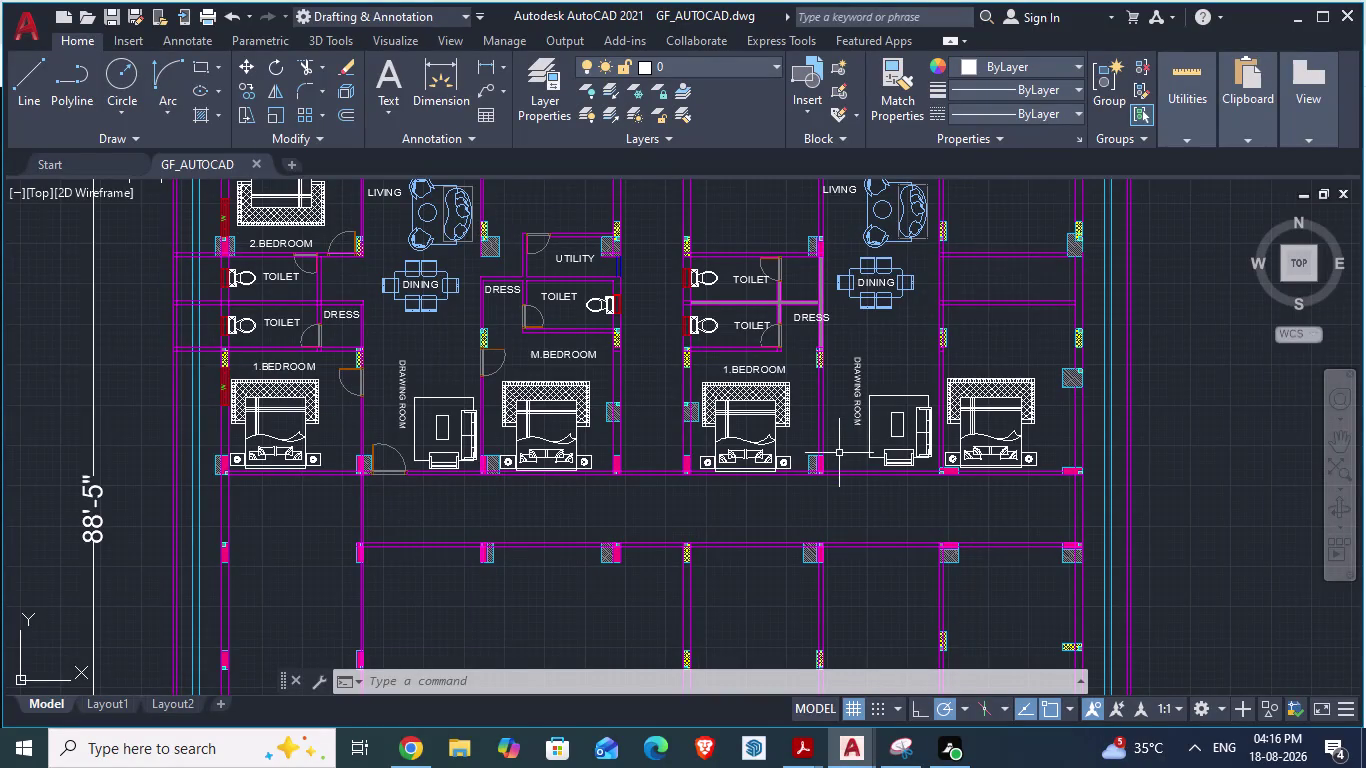
Compare the GF_AUTOCAD plan against the reference ARCH PLANS drawing.
key(alt+Tab)
scroll(up, 3)
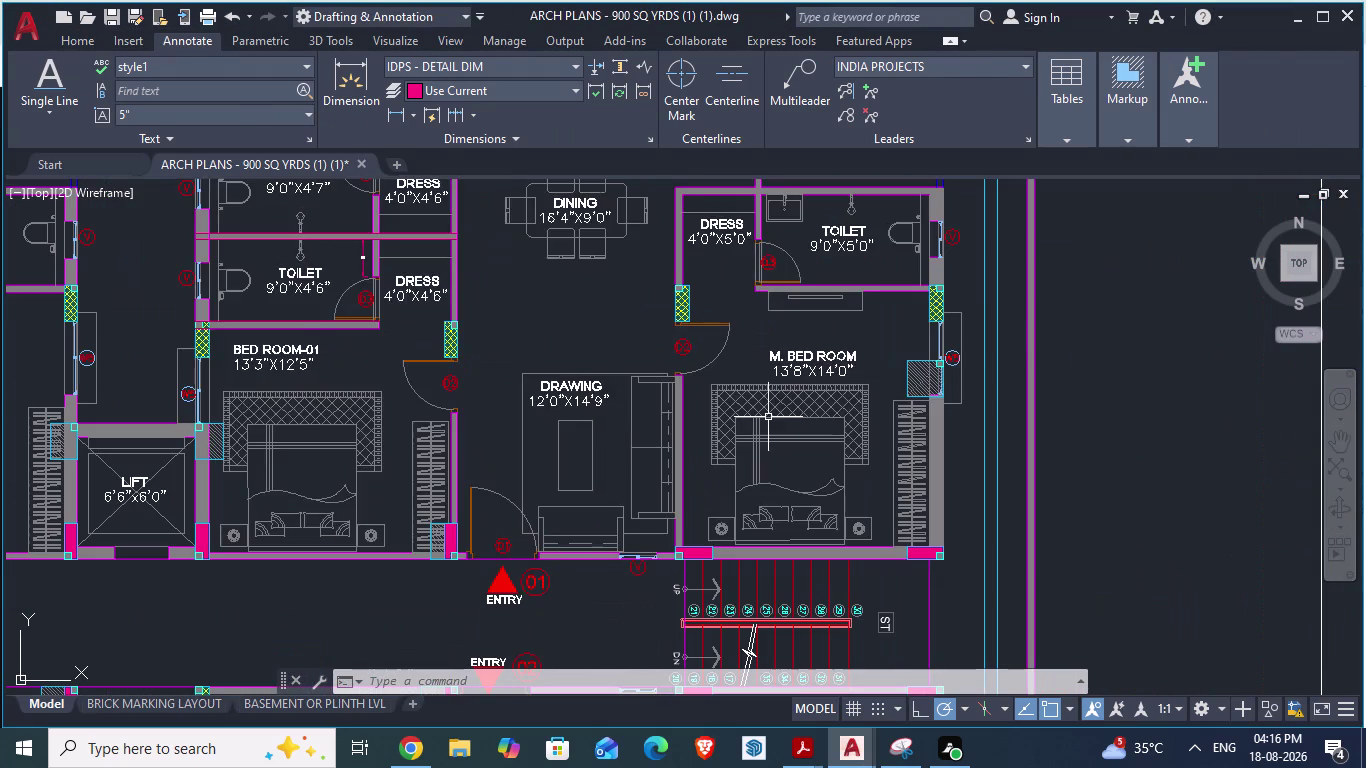
key(alt+Tab)
scroll(down, 3)
scroll(up, 3)
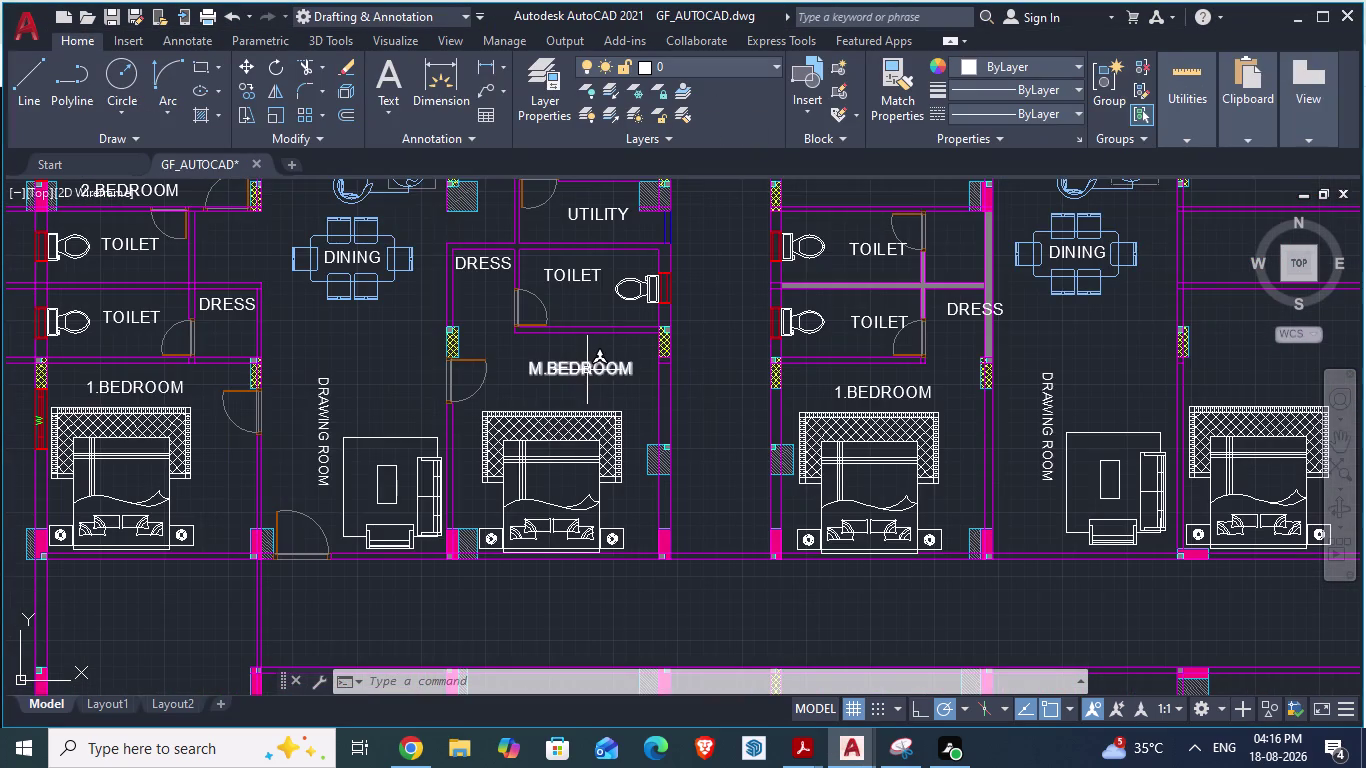
scroll(down, 3)
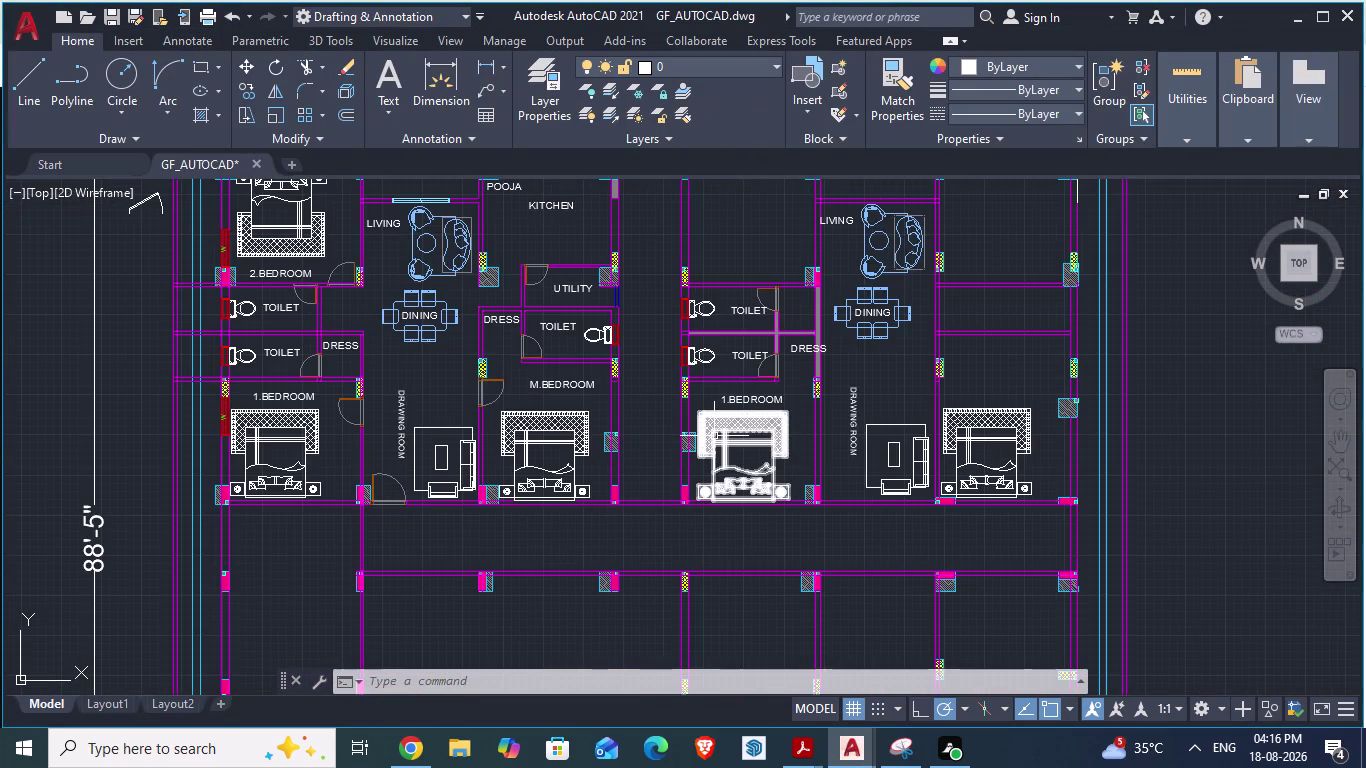
scroll(down, 3)
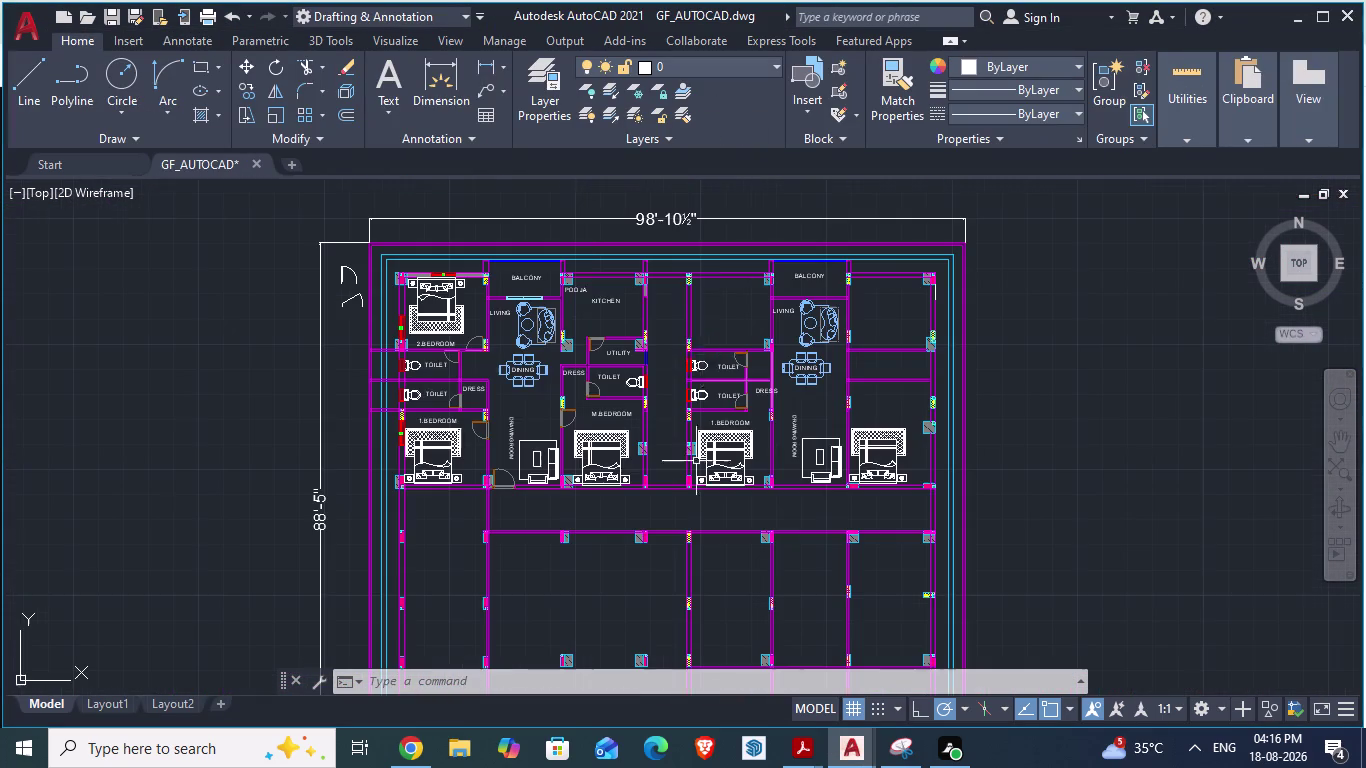
click(599, 303)
scroll(up, 3)
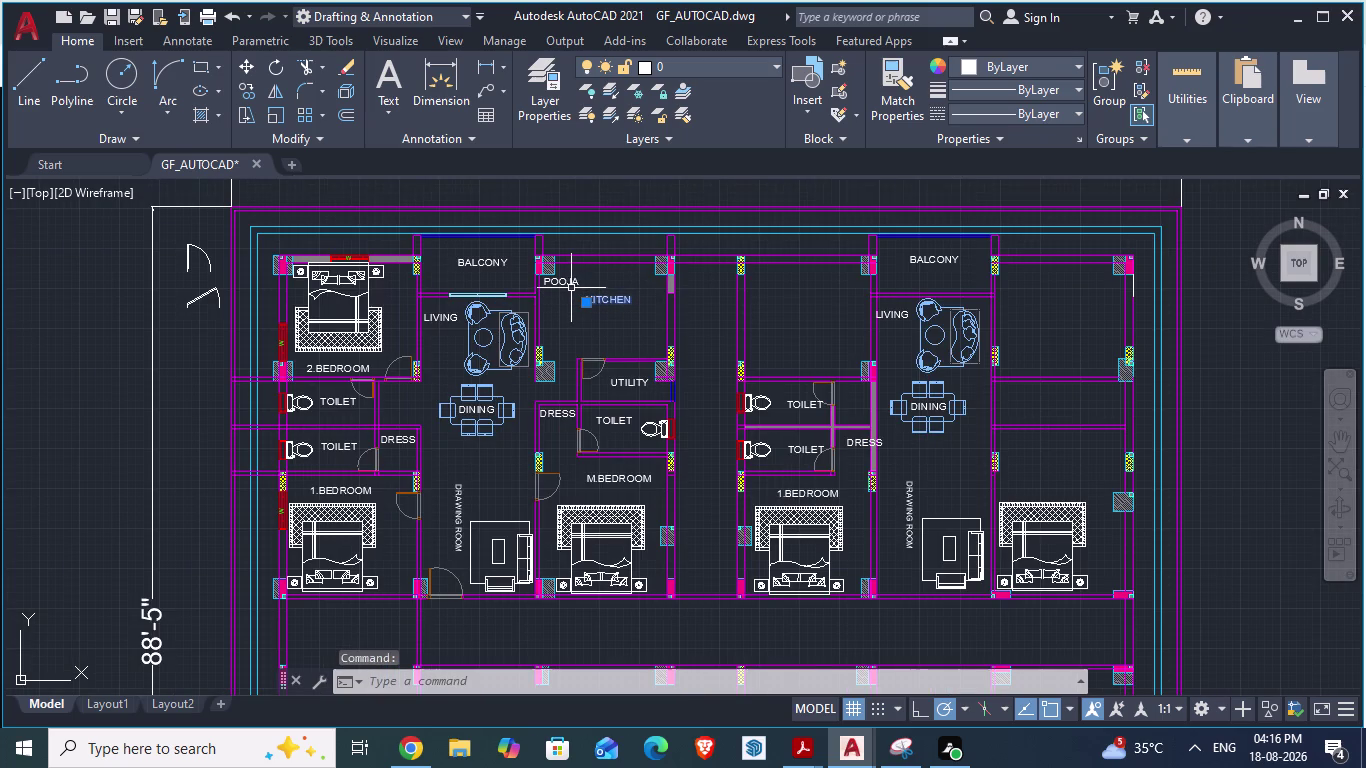
Select the POOJA, KITCHEN and UTILITY room labels in the GF_AUTOCAD plan.
click(565, 285)
click(629, 384)
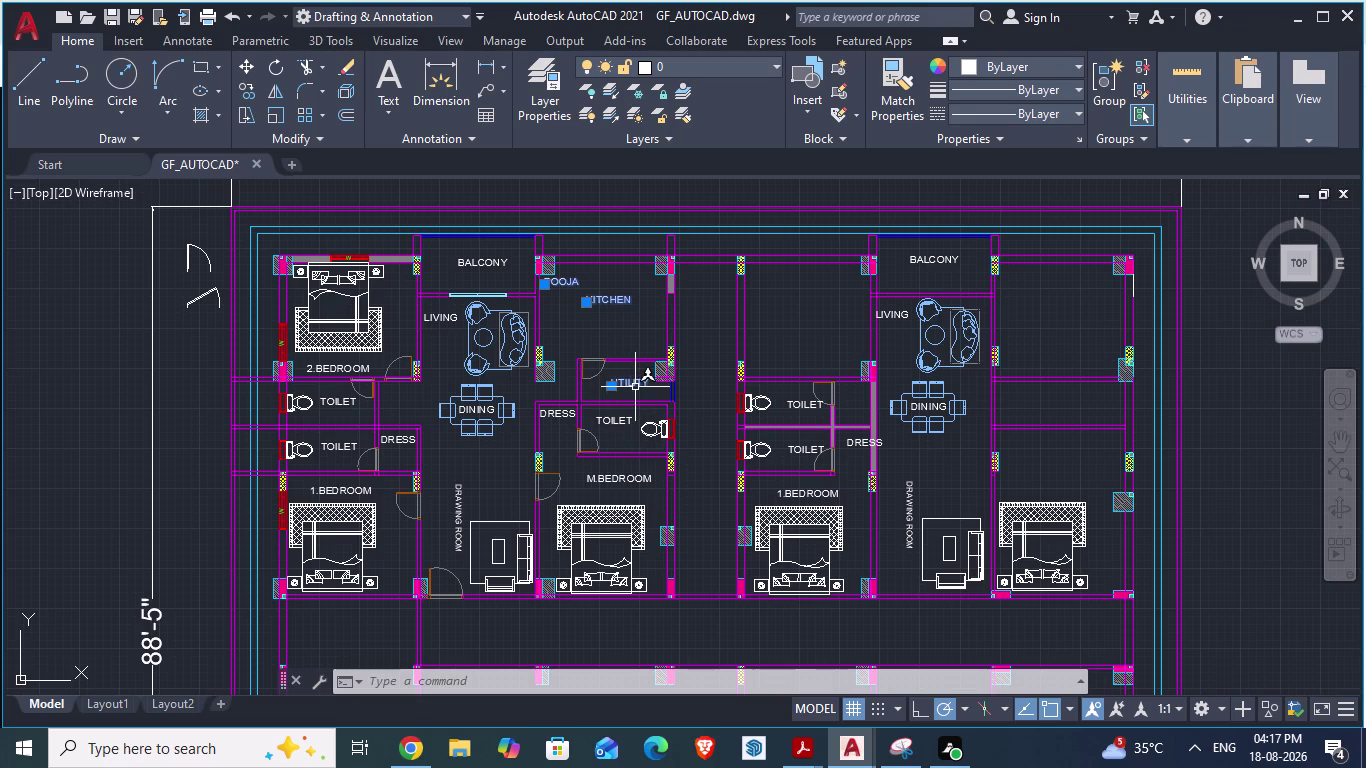
click(636, 383)
scroll(down, 3)
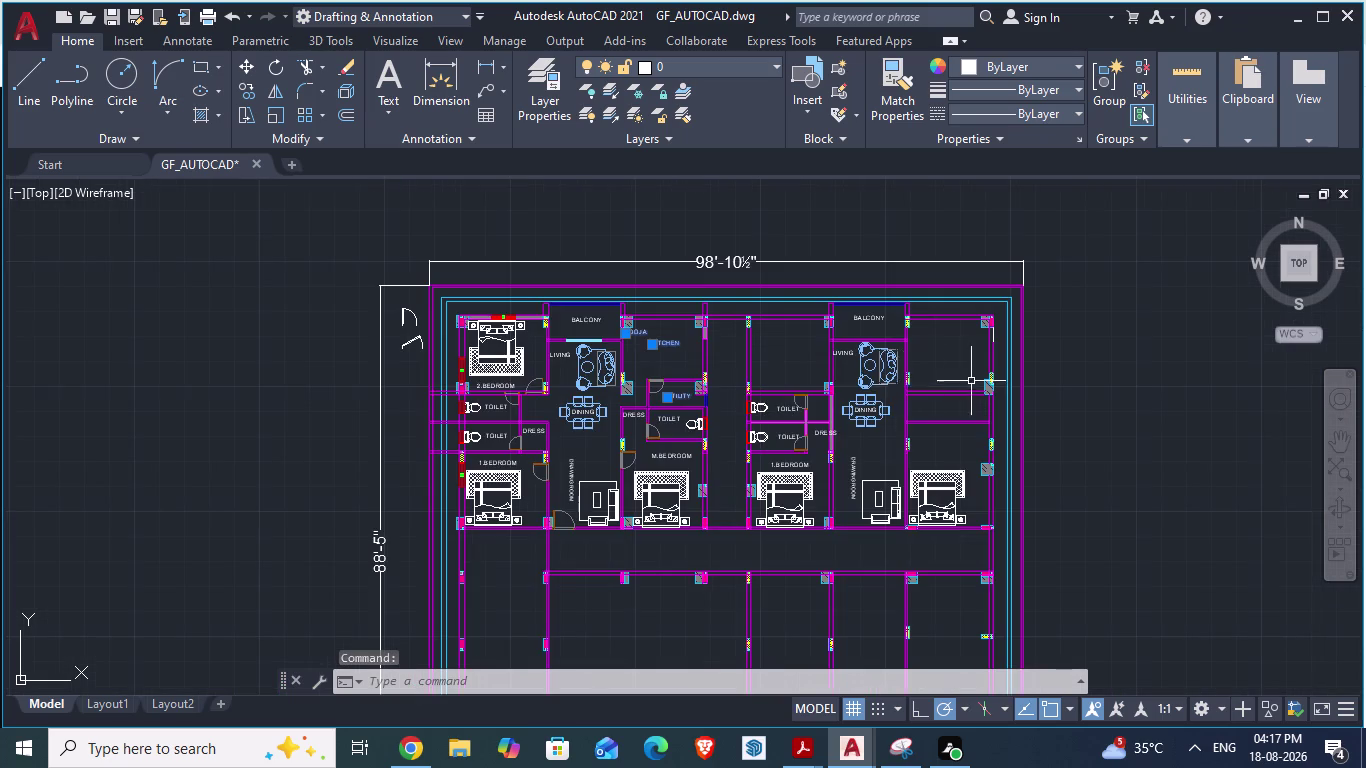
scroll(up, 3)
Check the utility block layout against the reference plan drawing.
key(alt+Tab)
scroll(down, 3)
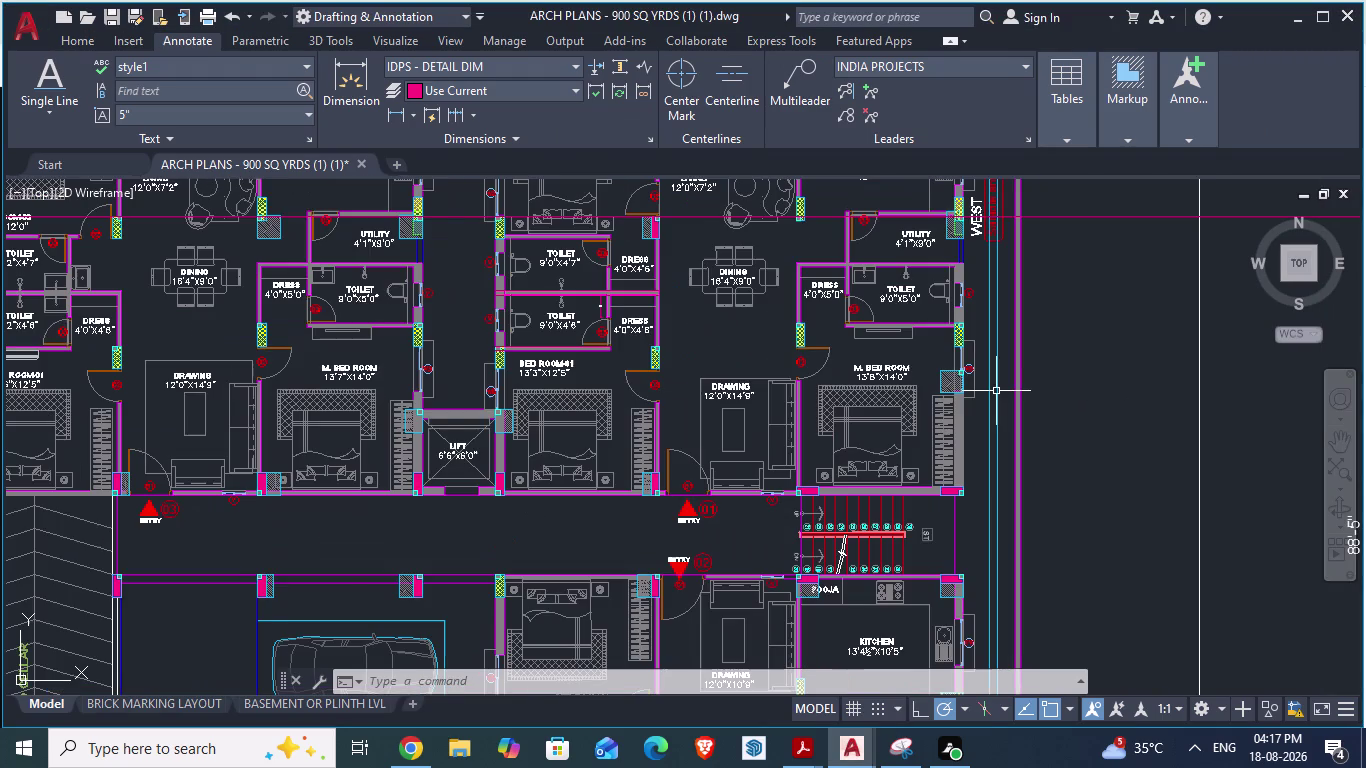
scroll(down, 3)
scroll(up, 3)
scroll(up, 3)
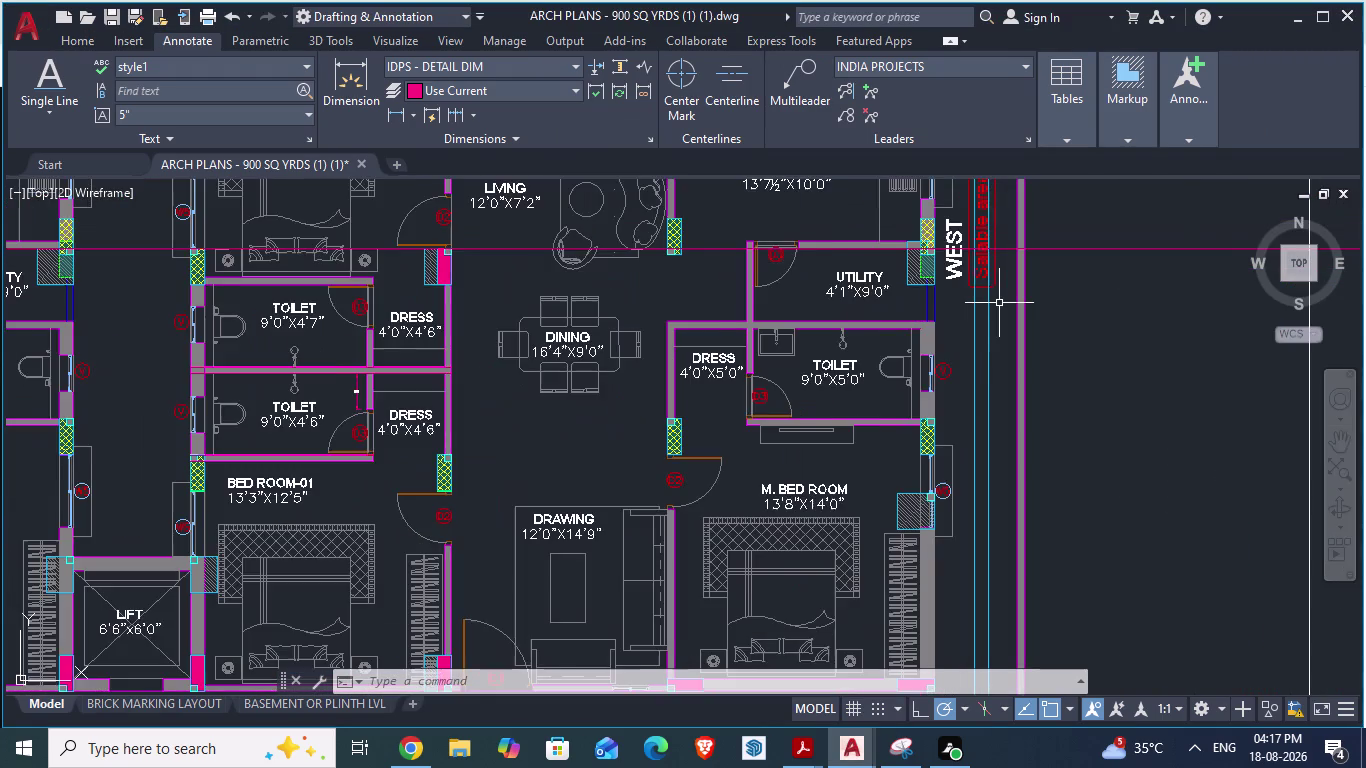
scroll(down, 3)
key(alt+Tab)
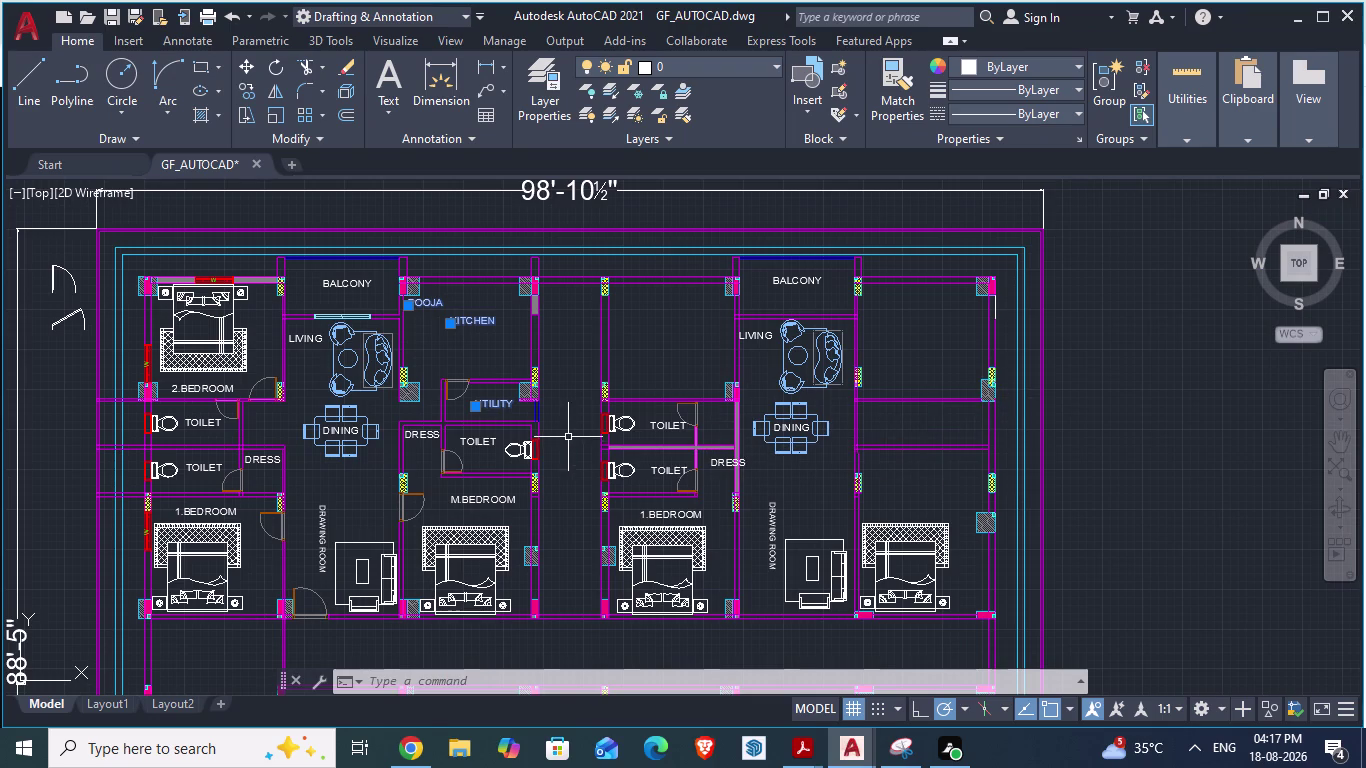
scroll(down, 3)
scroll(up, 3)
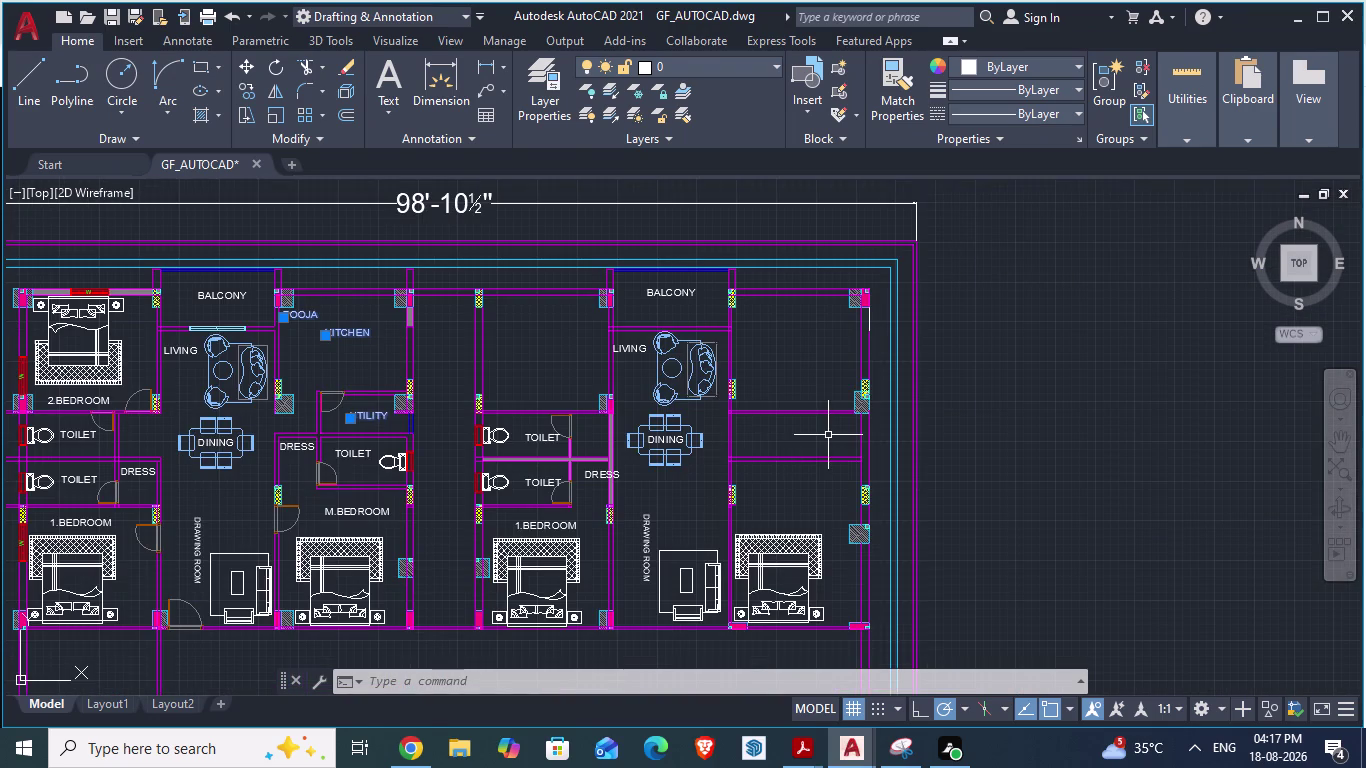
key(alt+Tab)
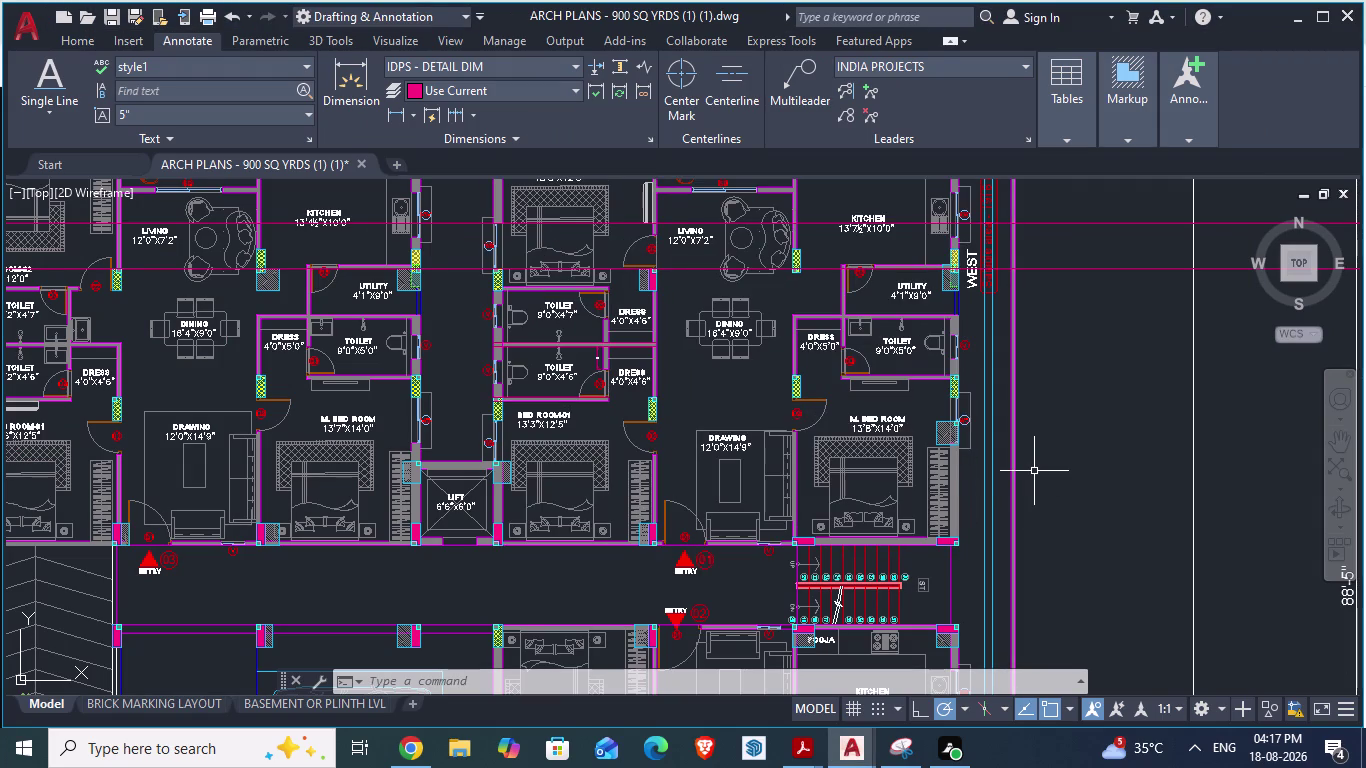
key(alt+Tab)
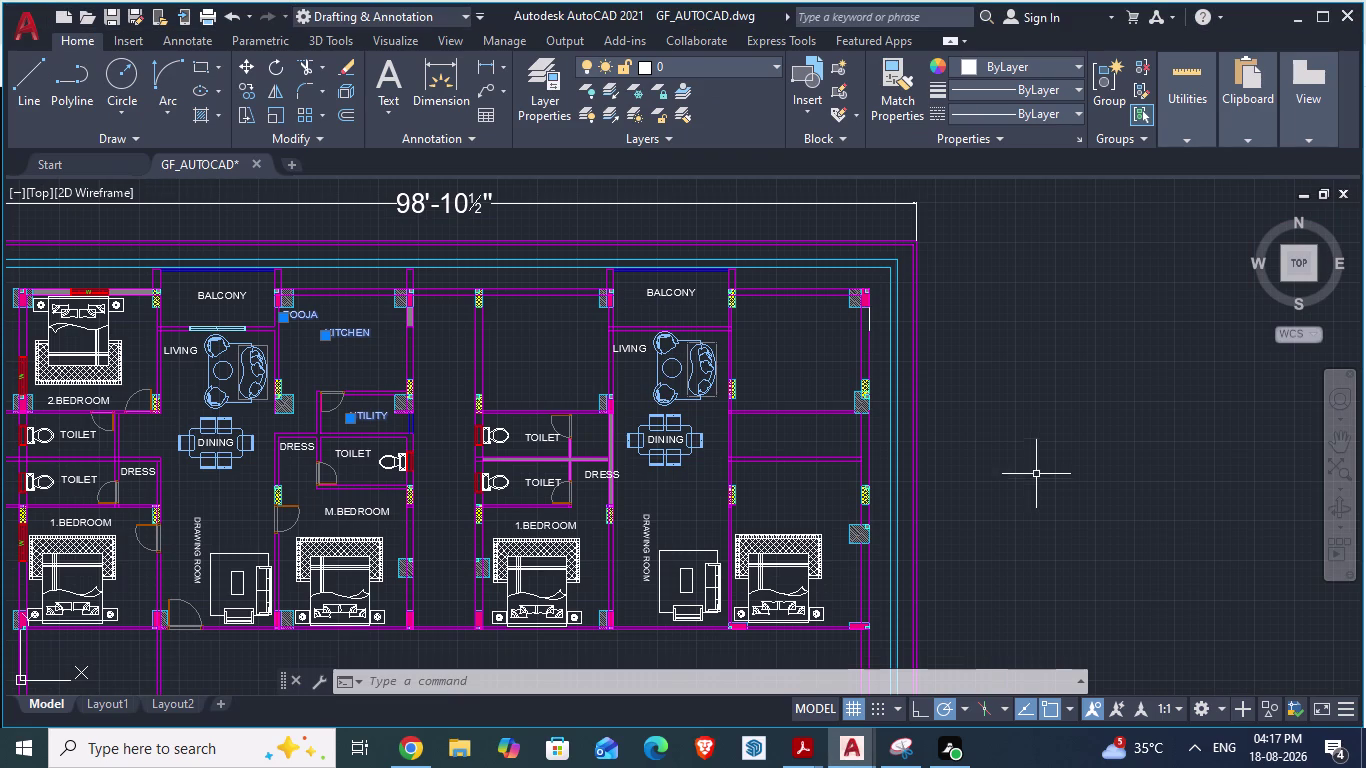
scroll(down, 3)
scroll(up, 3)
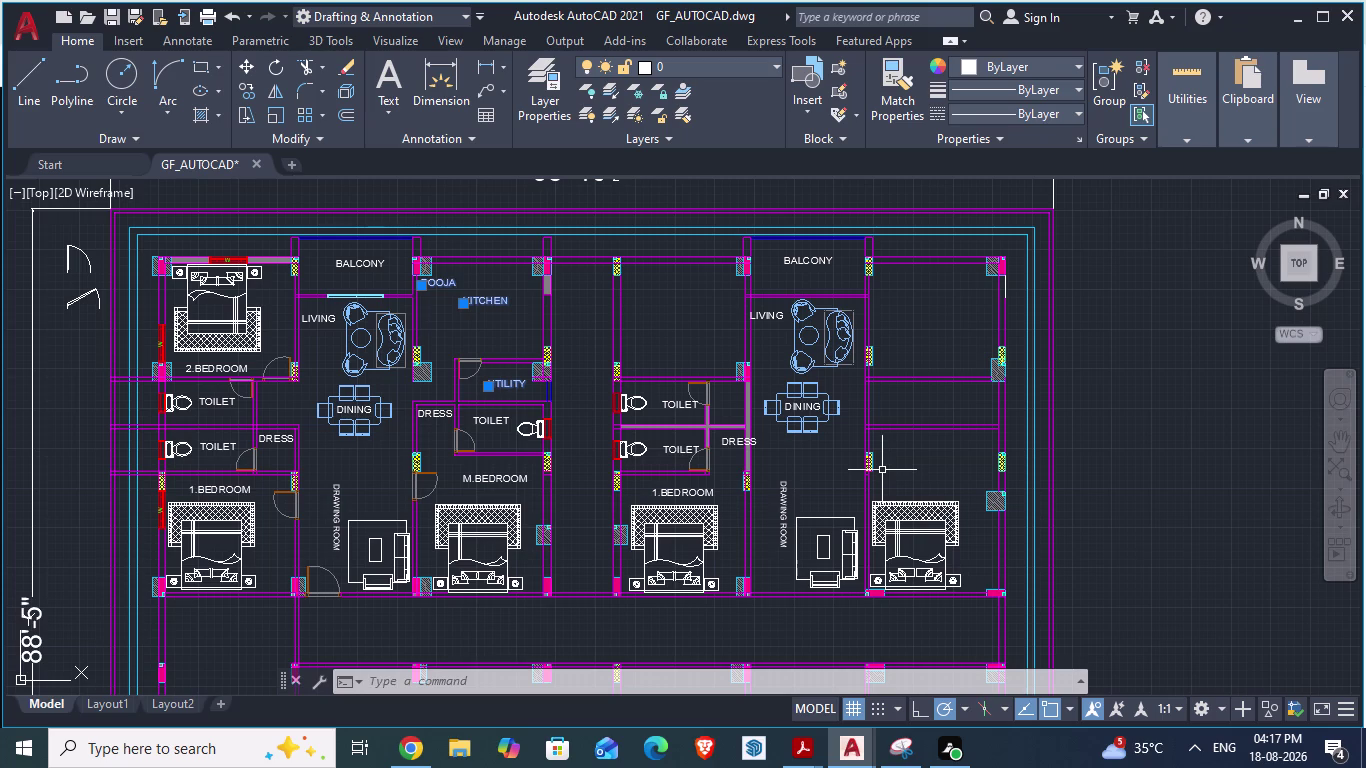
key(alt+Tab)
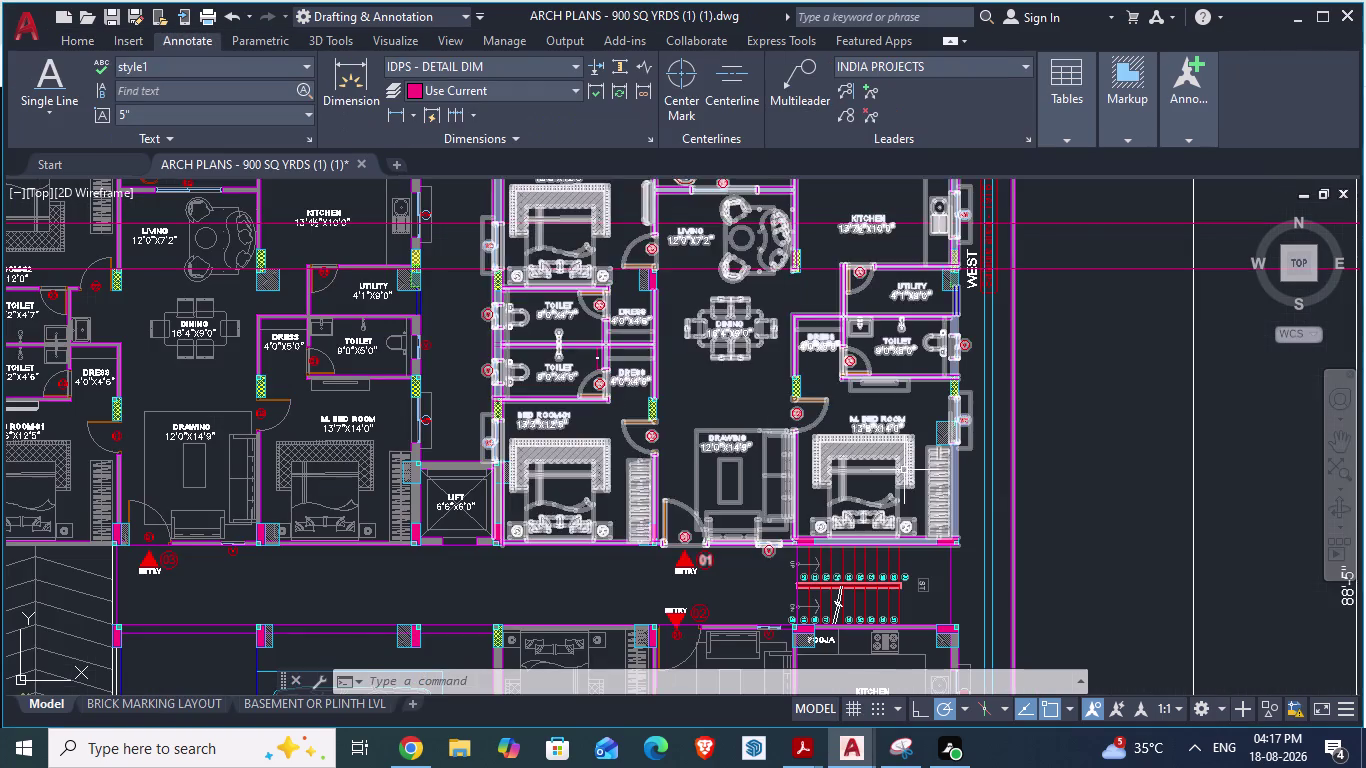
scroll(down, 3)
click(1046, 446)
scroll(up, 3)
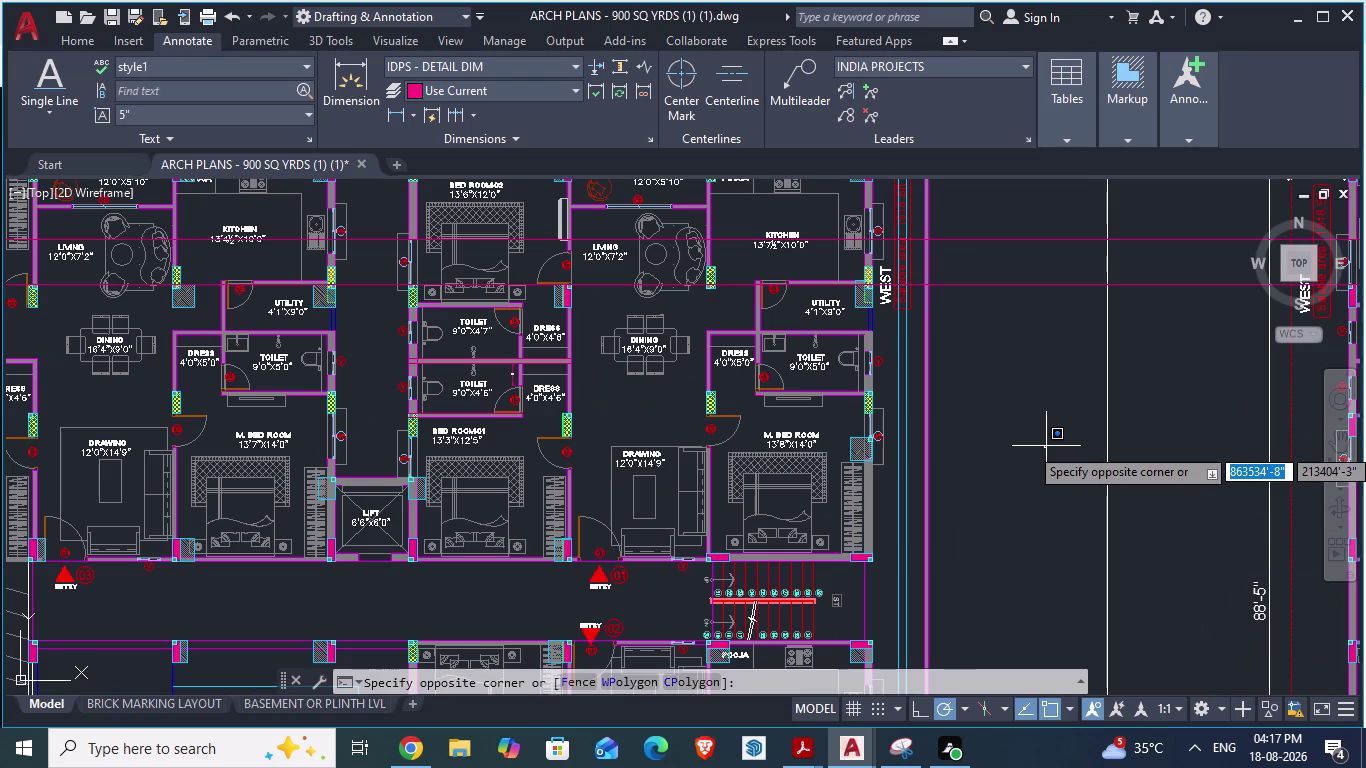
scroll(down, 3)
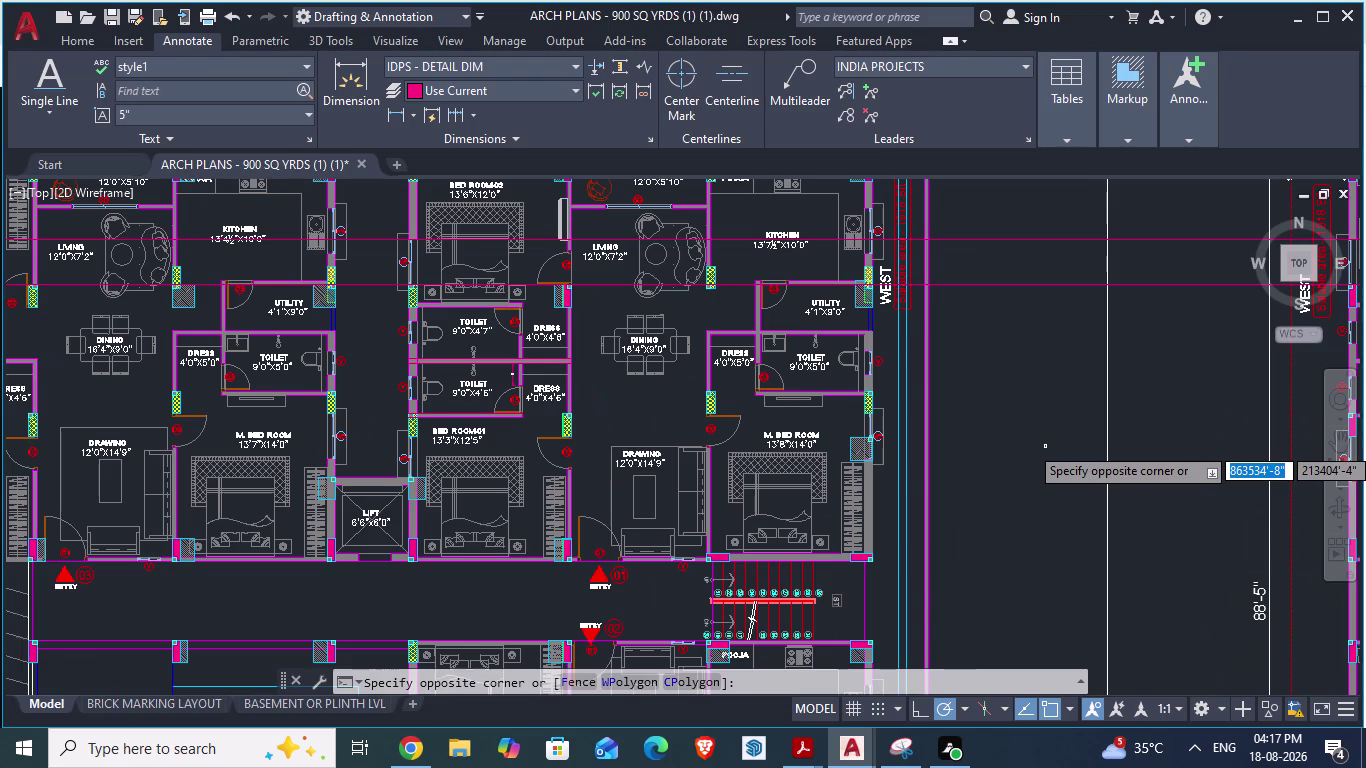
key(alt+Tab)
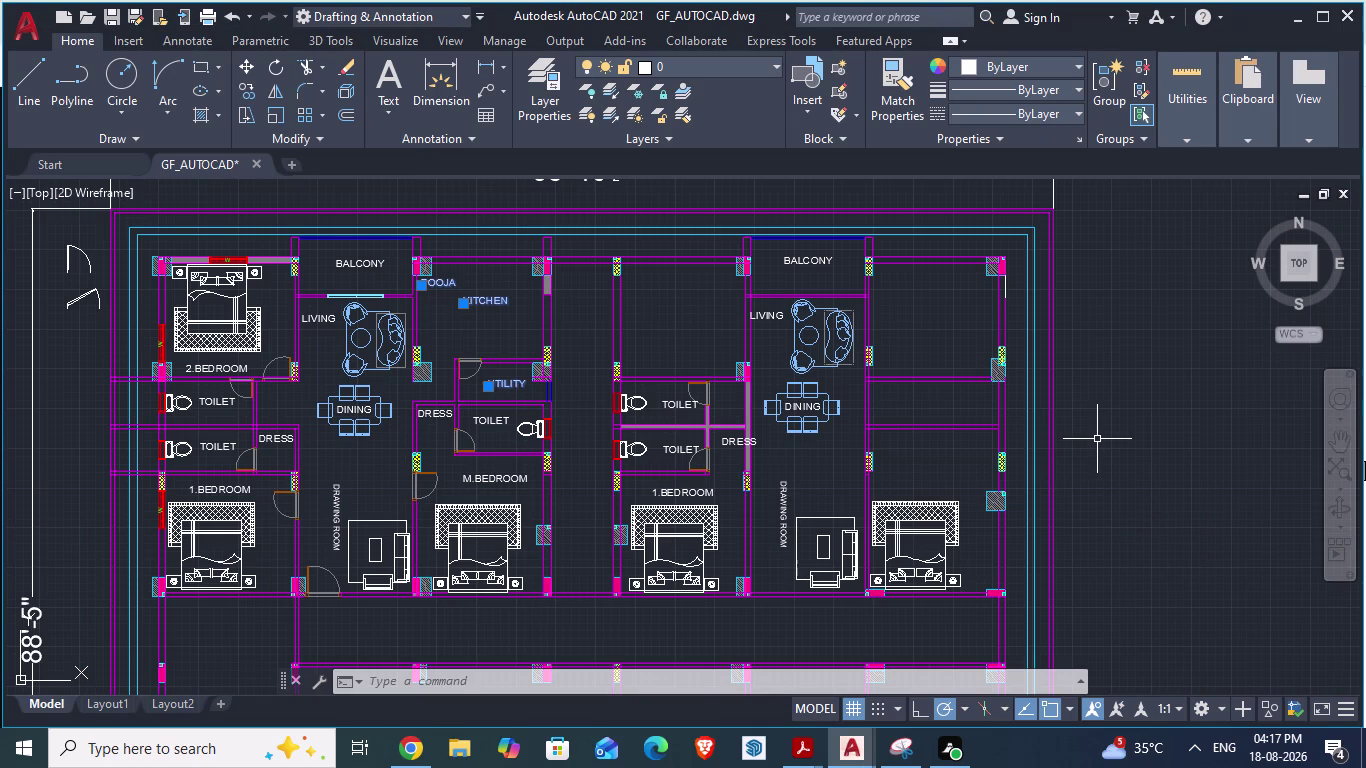
Recheck the reference plan, cancel the unfinished selection window and return to GF_AUTOCAD.
key(alt+Tab)
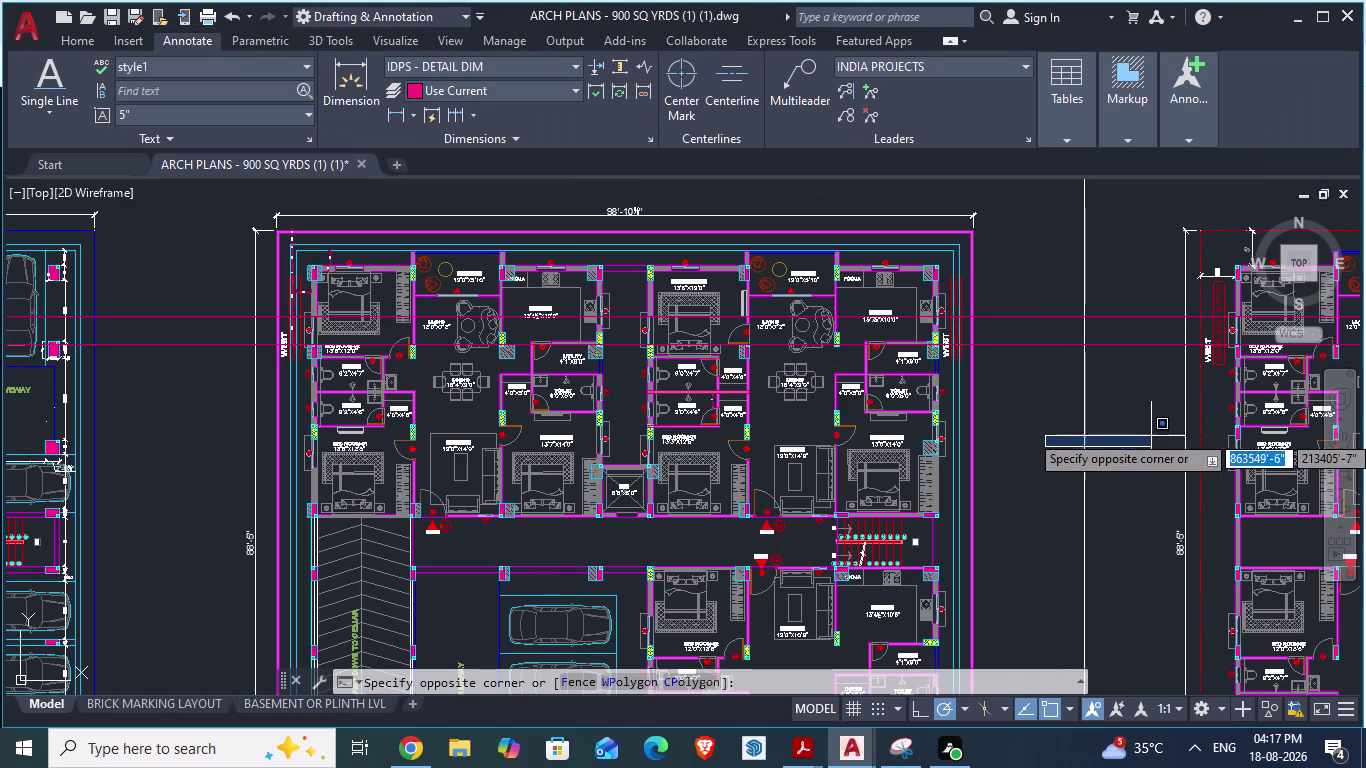
scroll(up, 3)
key(alt+Tab)
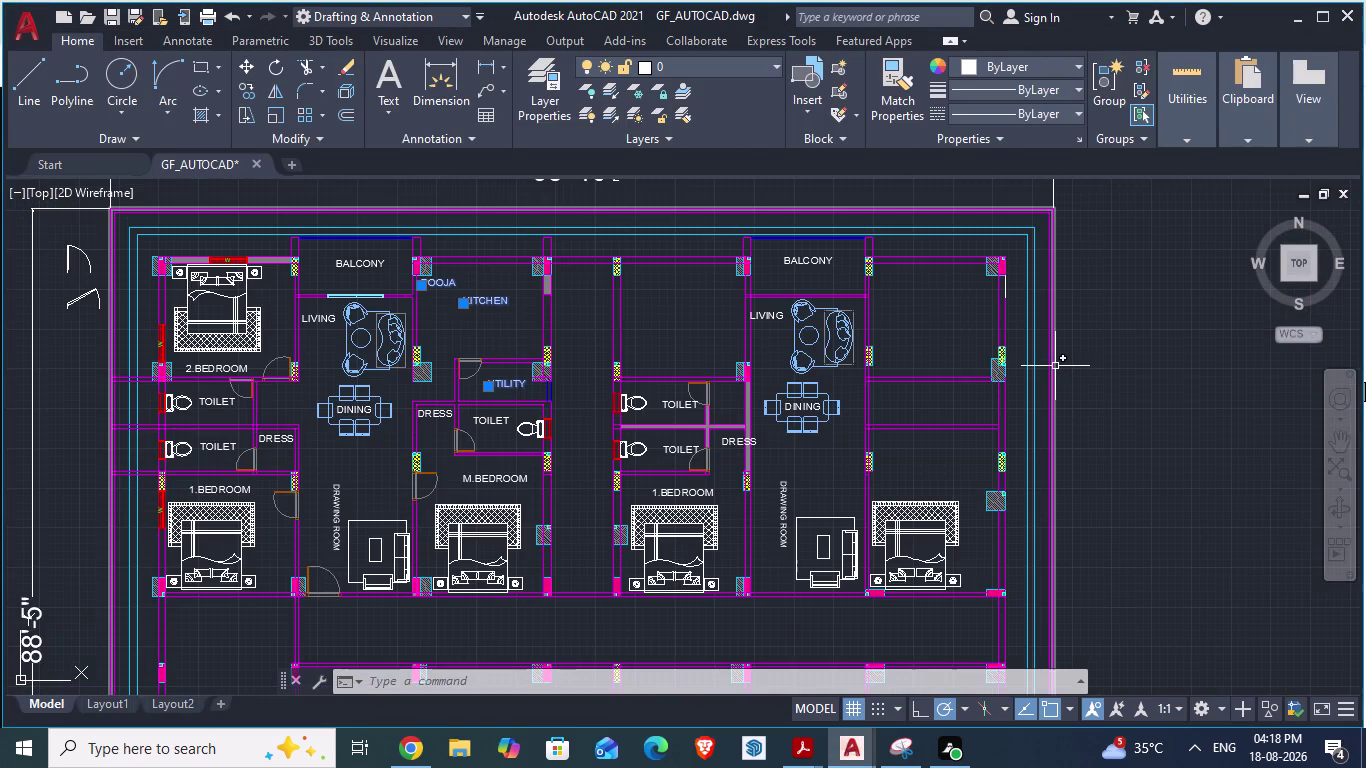
scroll(up, 3)
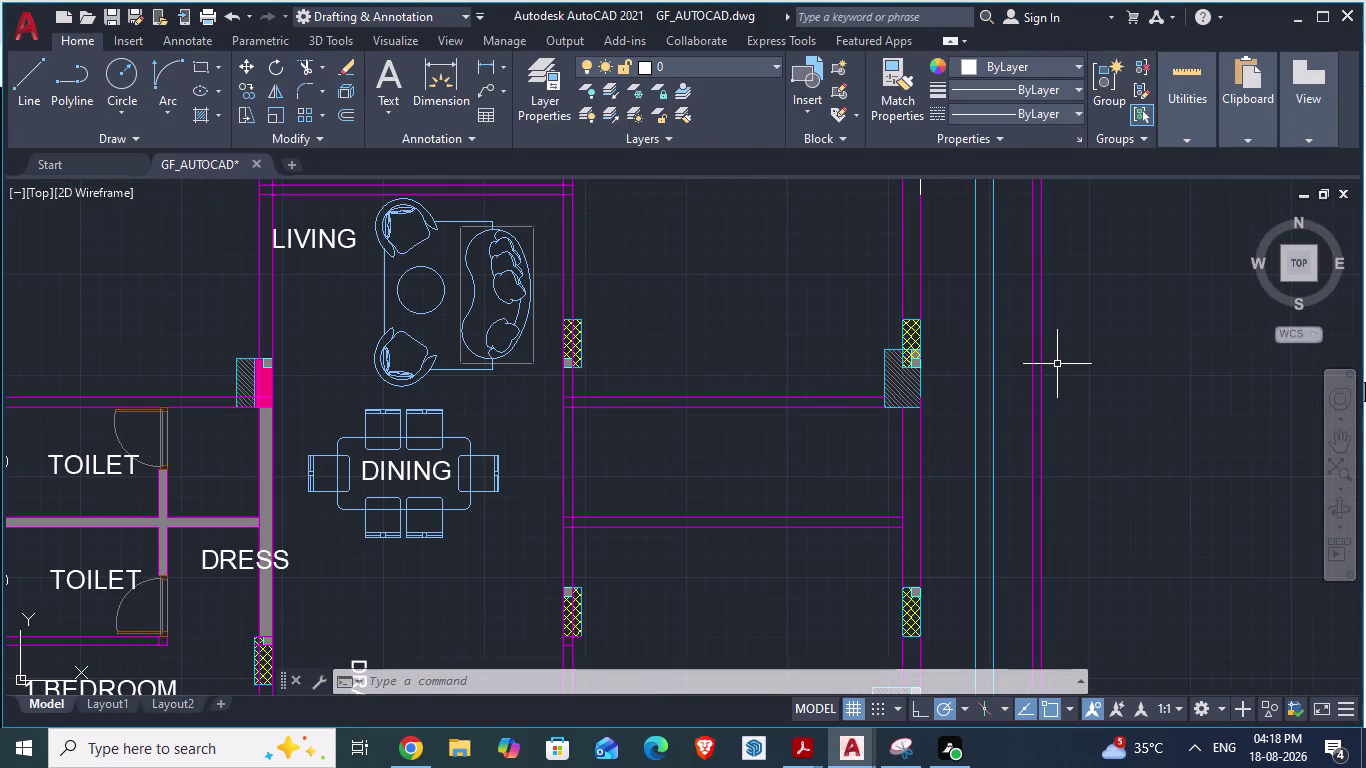
key(alt+Tab)
scroll(down, 3)
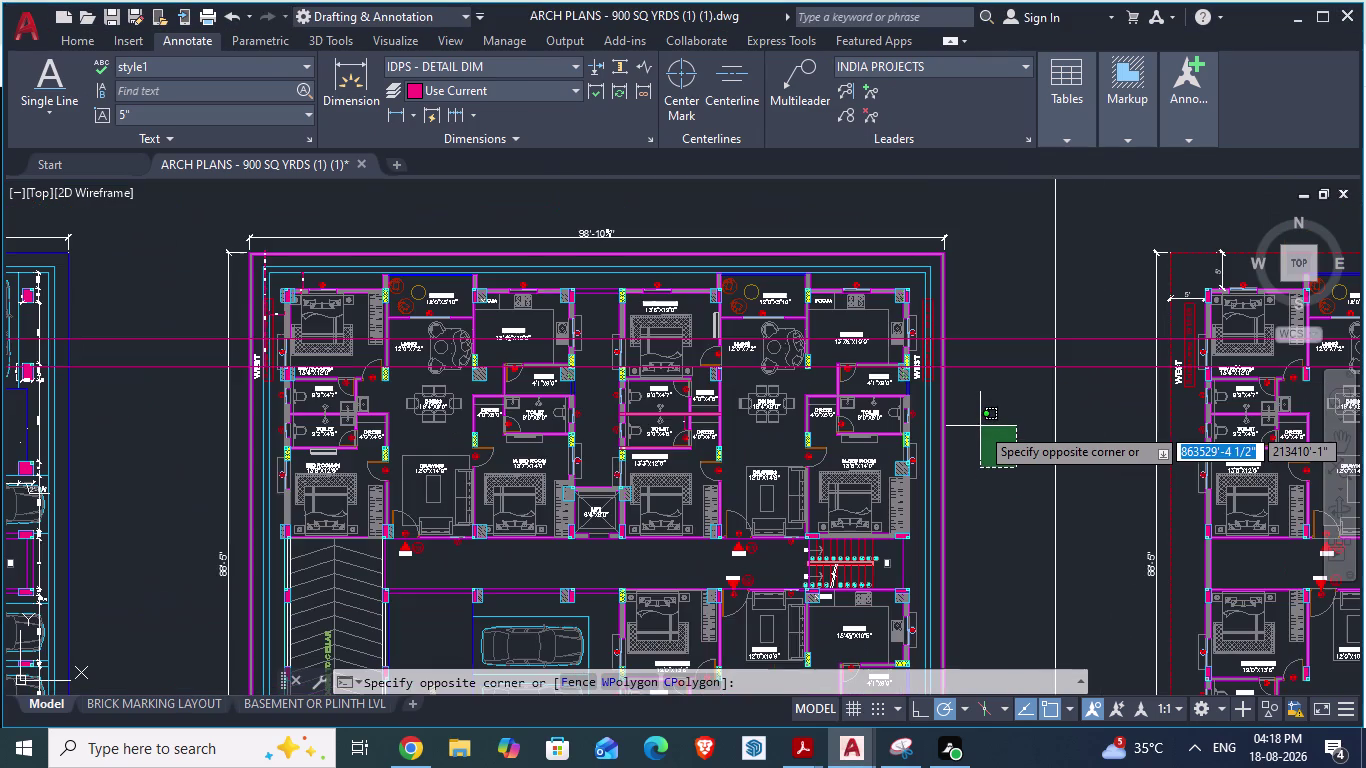
key(alt+Tab)
scroll(down, 3)
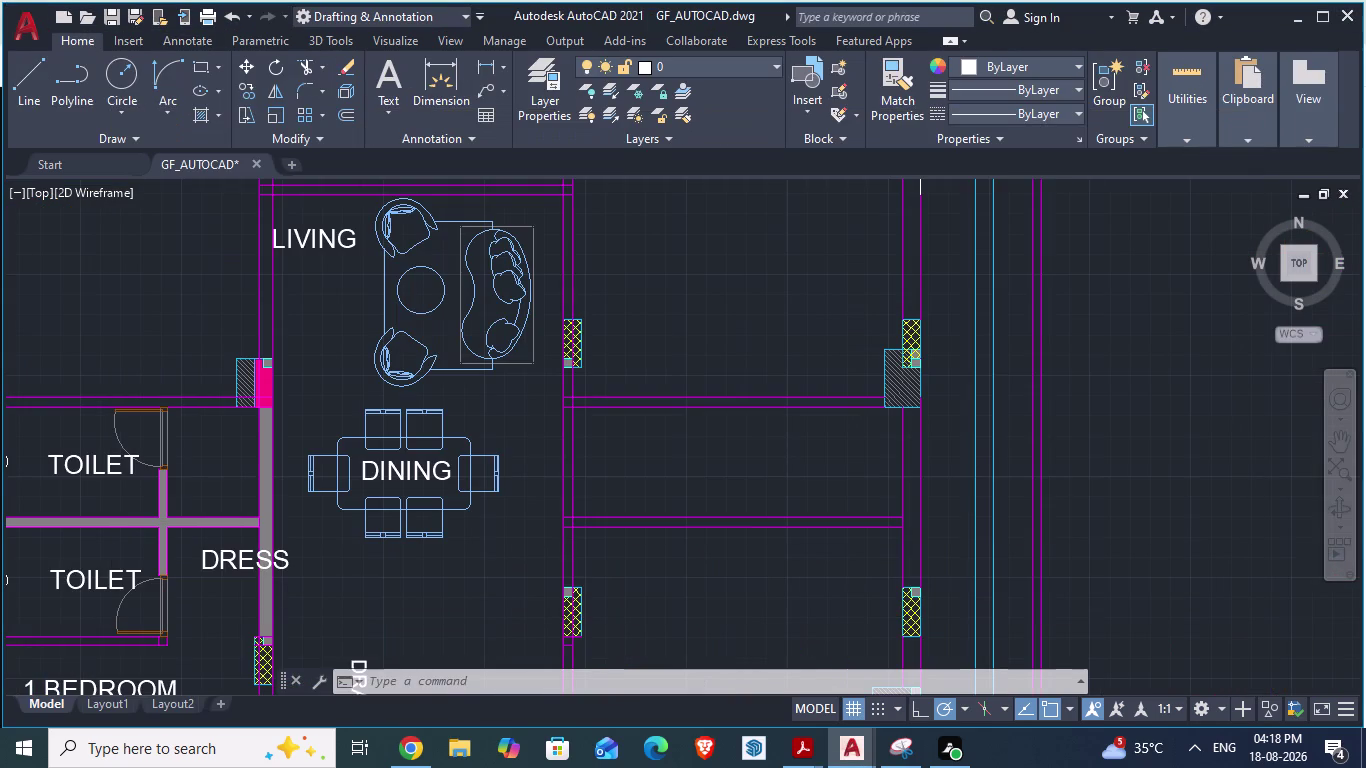
key(alt+Tab)
scroll(up, 3)
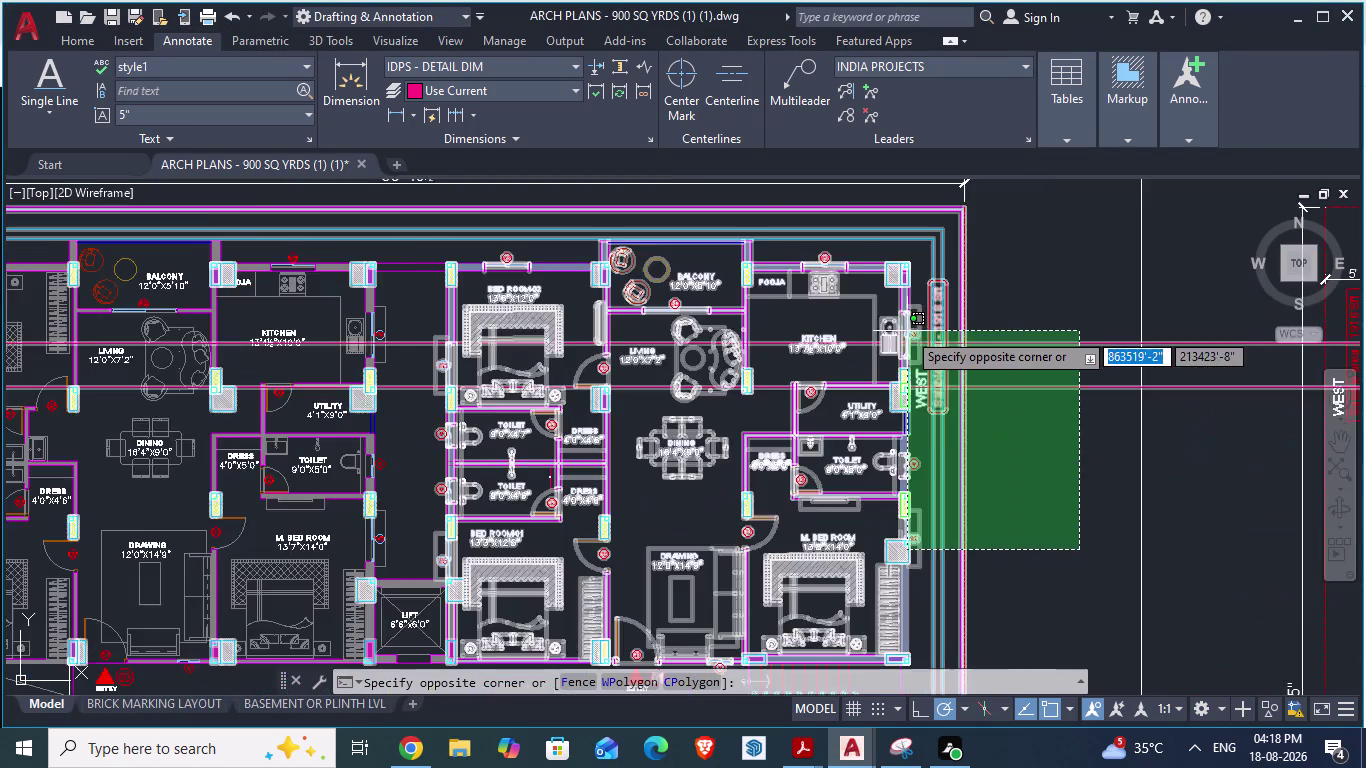
scroll(up, 3)
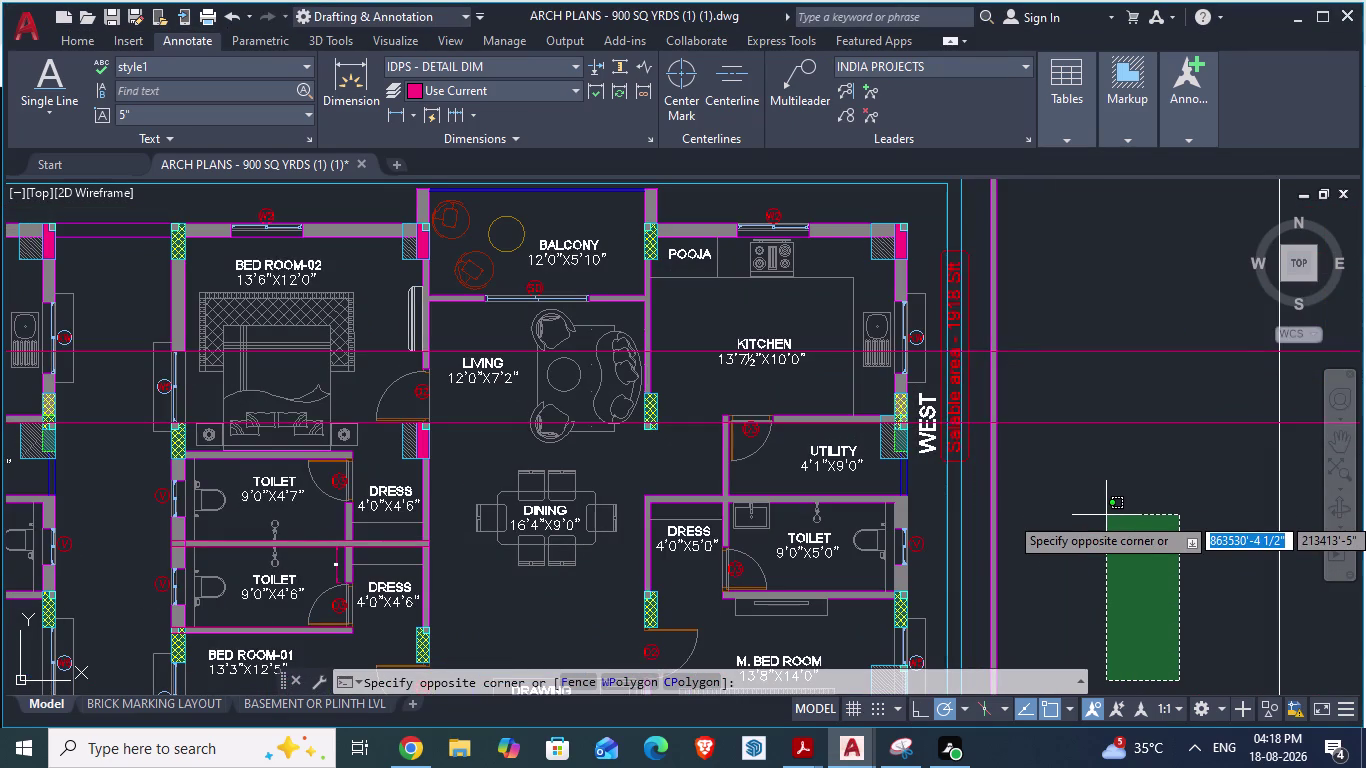
key(Escape)
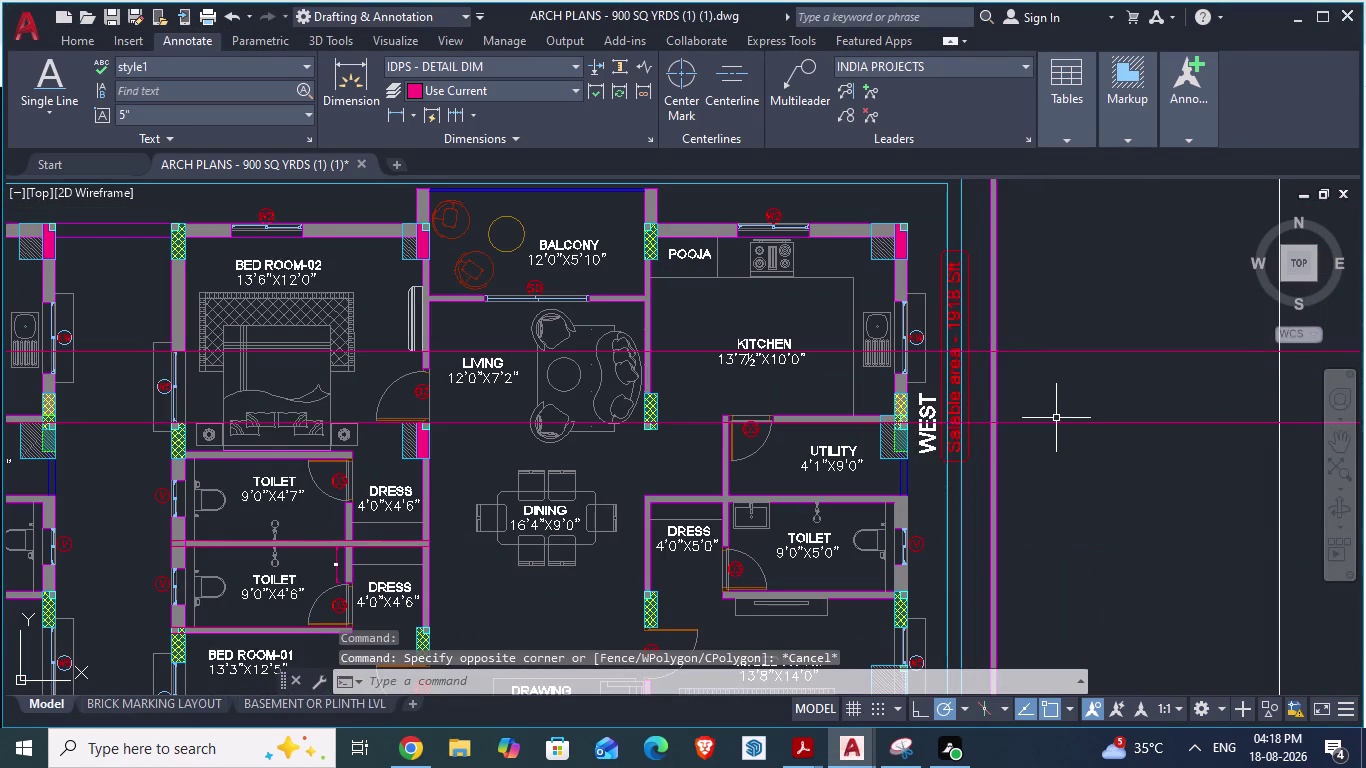
key(alt+Tab)
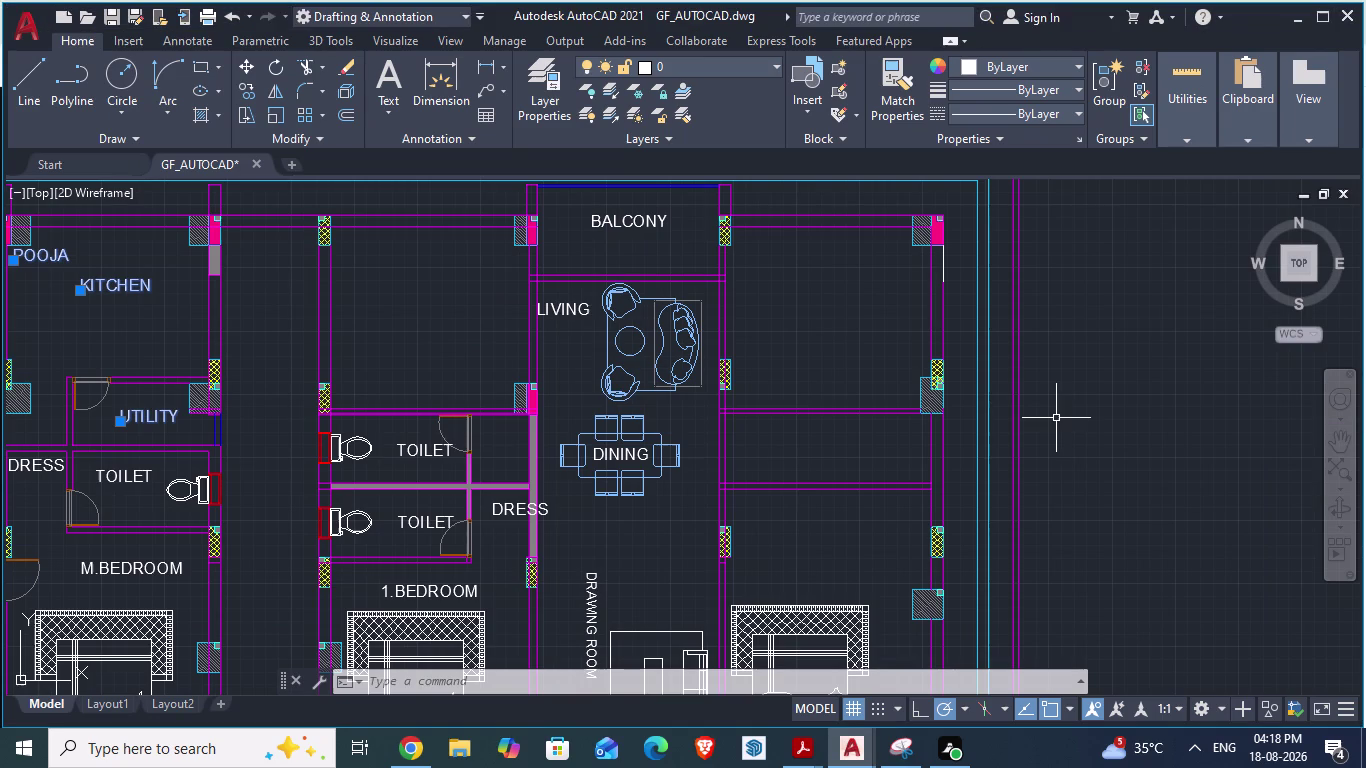
Fence-trim the lines and the excess hatch beside the column, undoing the last trim.
text(TR)
key(Return)
drag(802, 390, 814, 415)
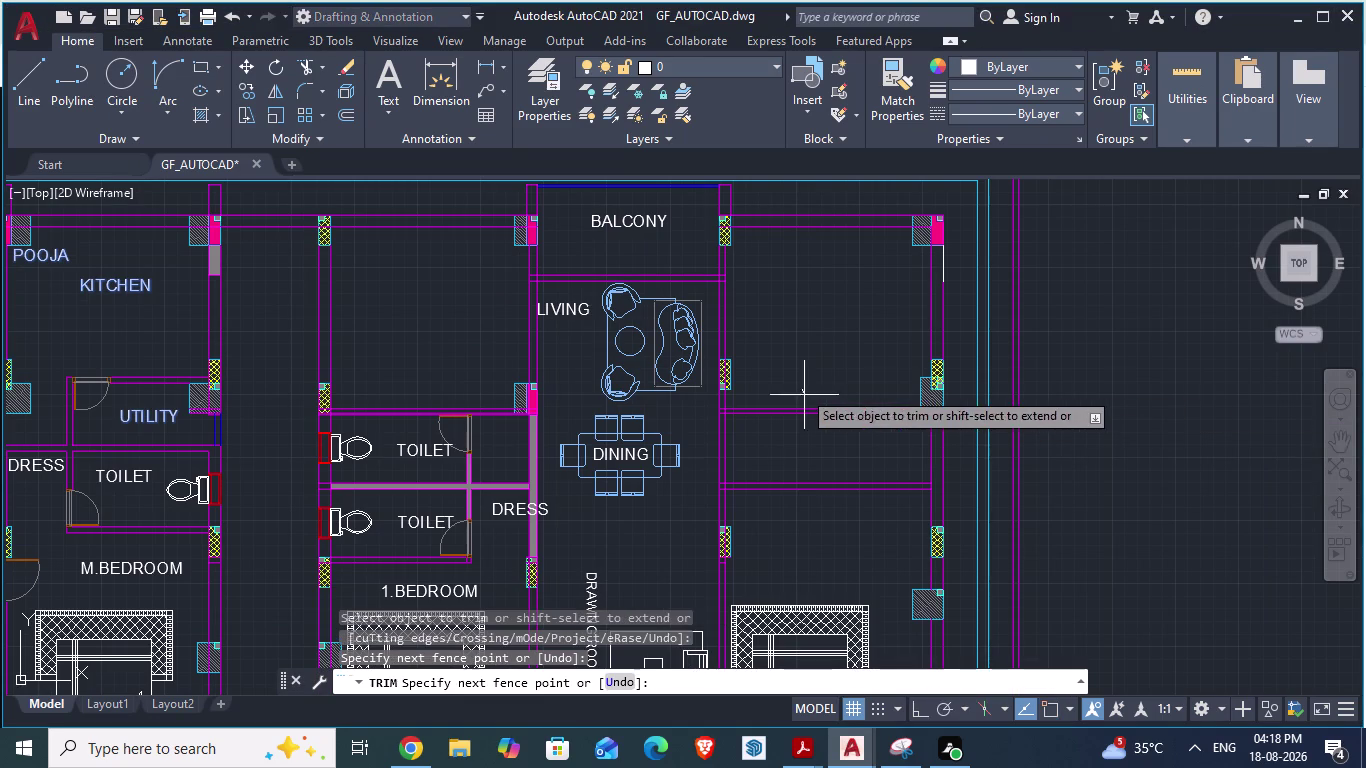
drag(814, 415, 842, 539)
scroll(up, 3)
scroll(up, 3)
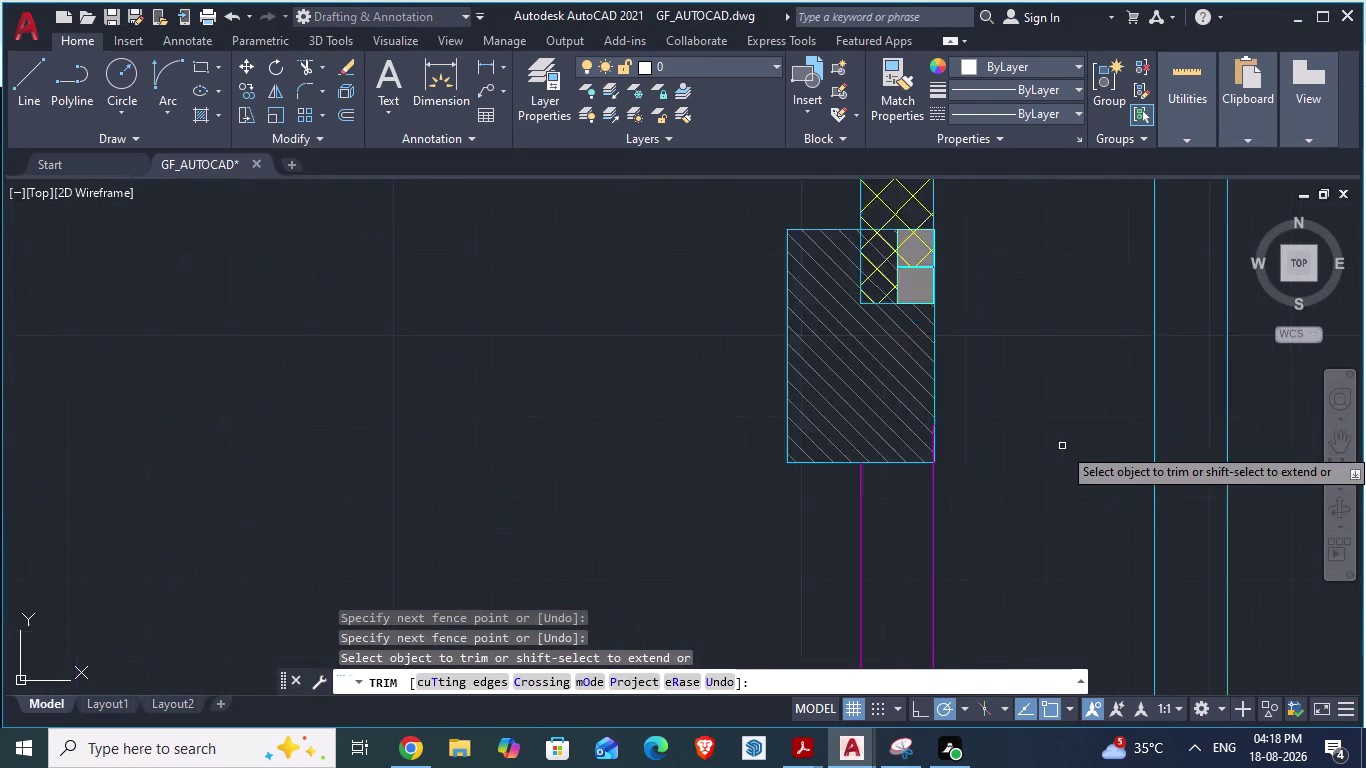
scroll(down, 3)
click(977, 437)
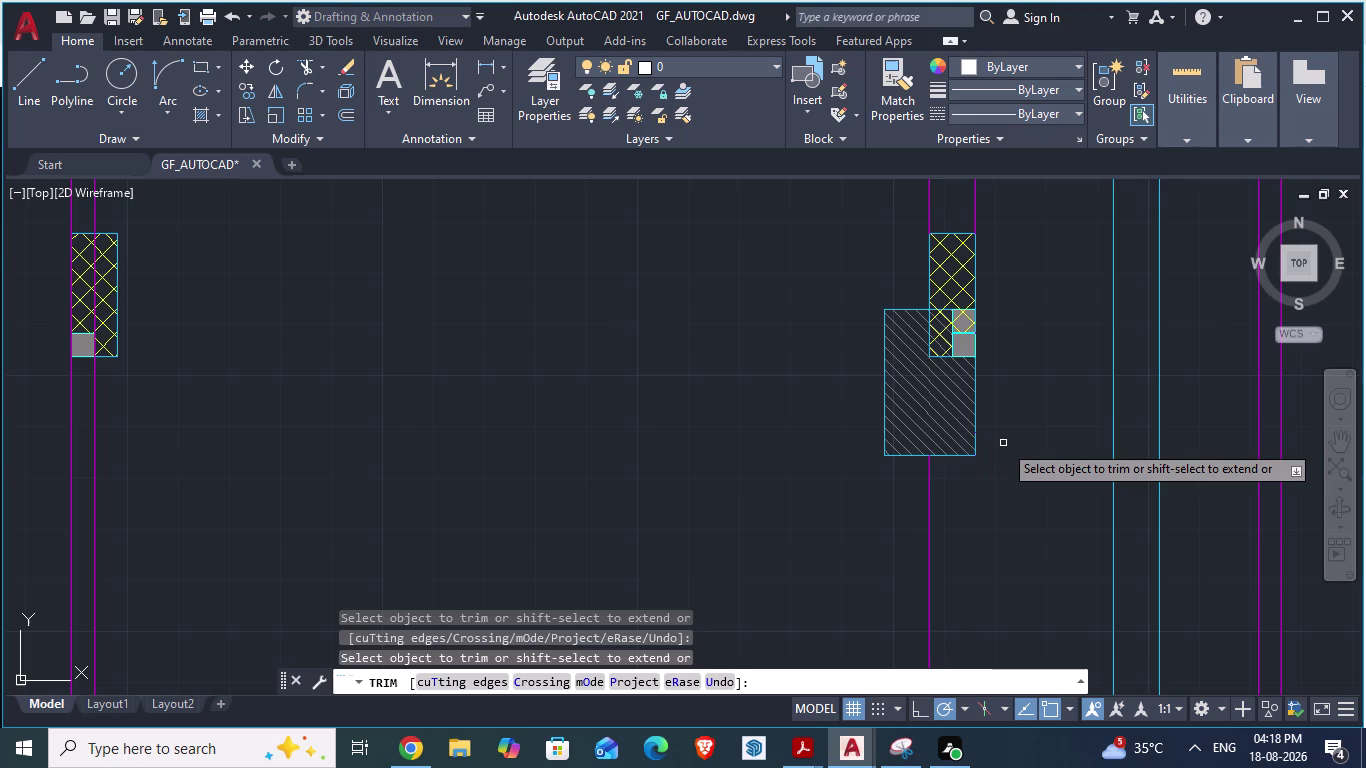
key(ctrl+z)
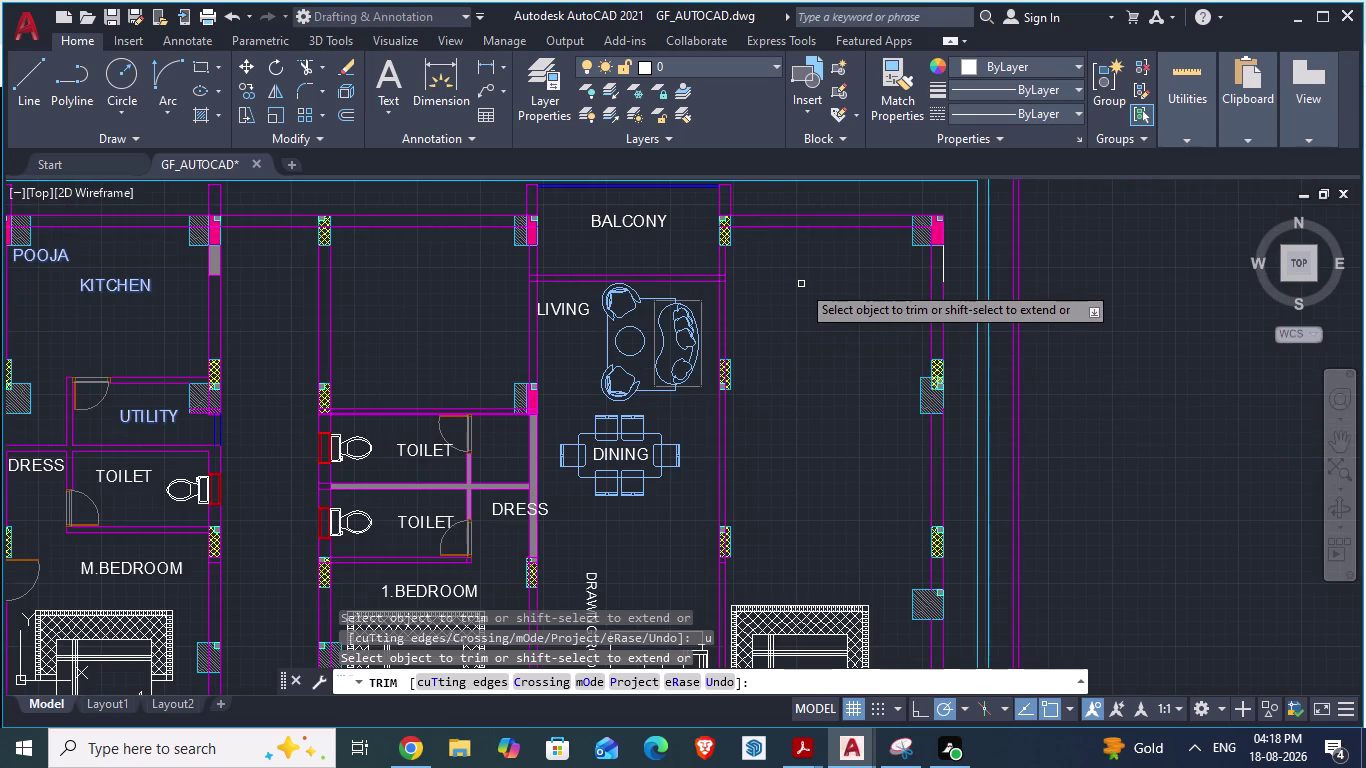
Save the GF_AUTOCAD drawing.
scroll(down, 3)
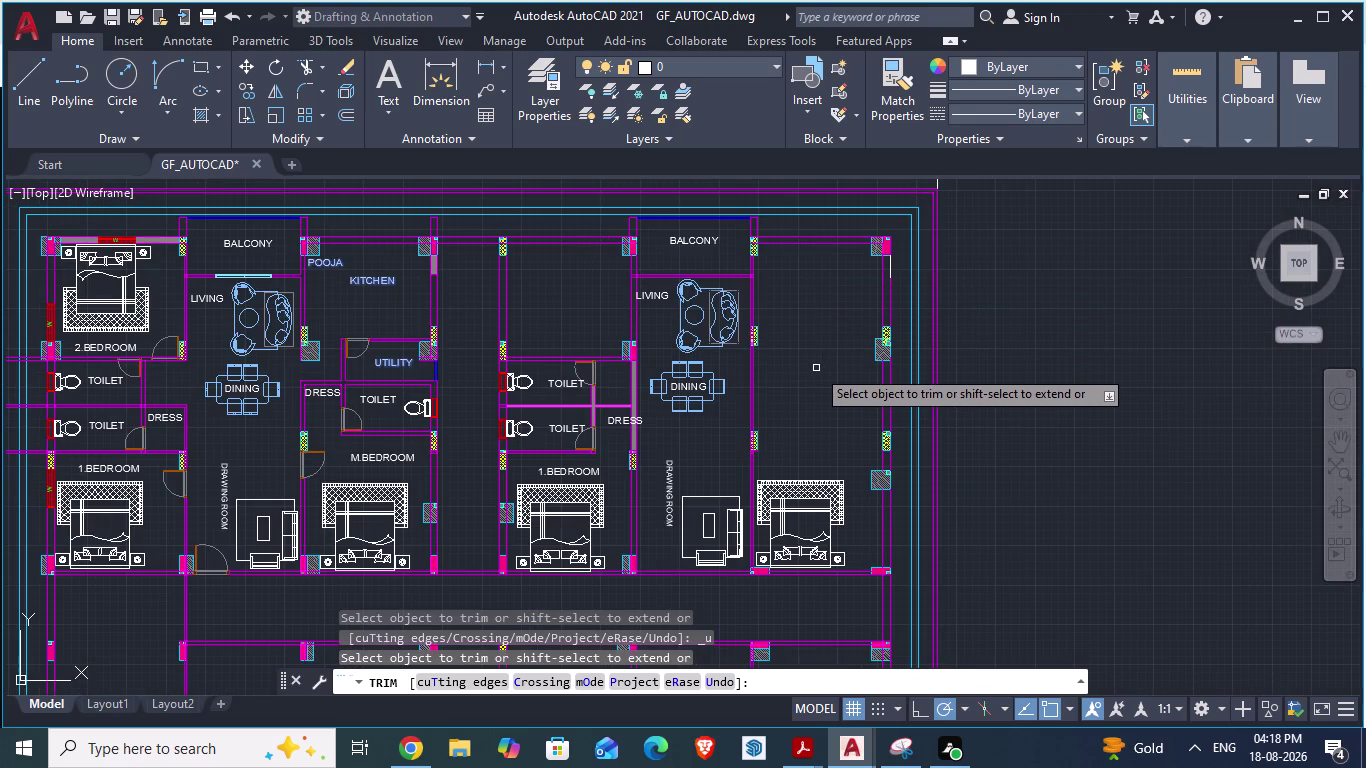
key(ctrl+s)
scroll(up, 3)
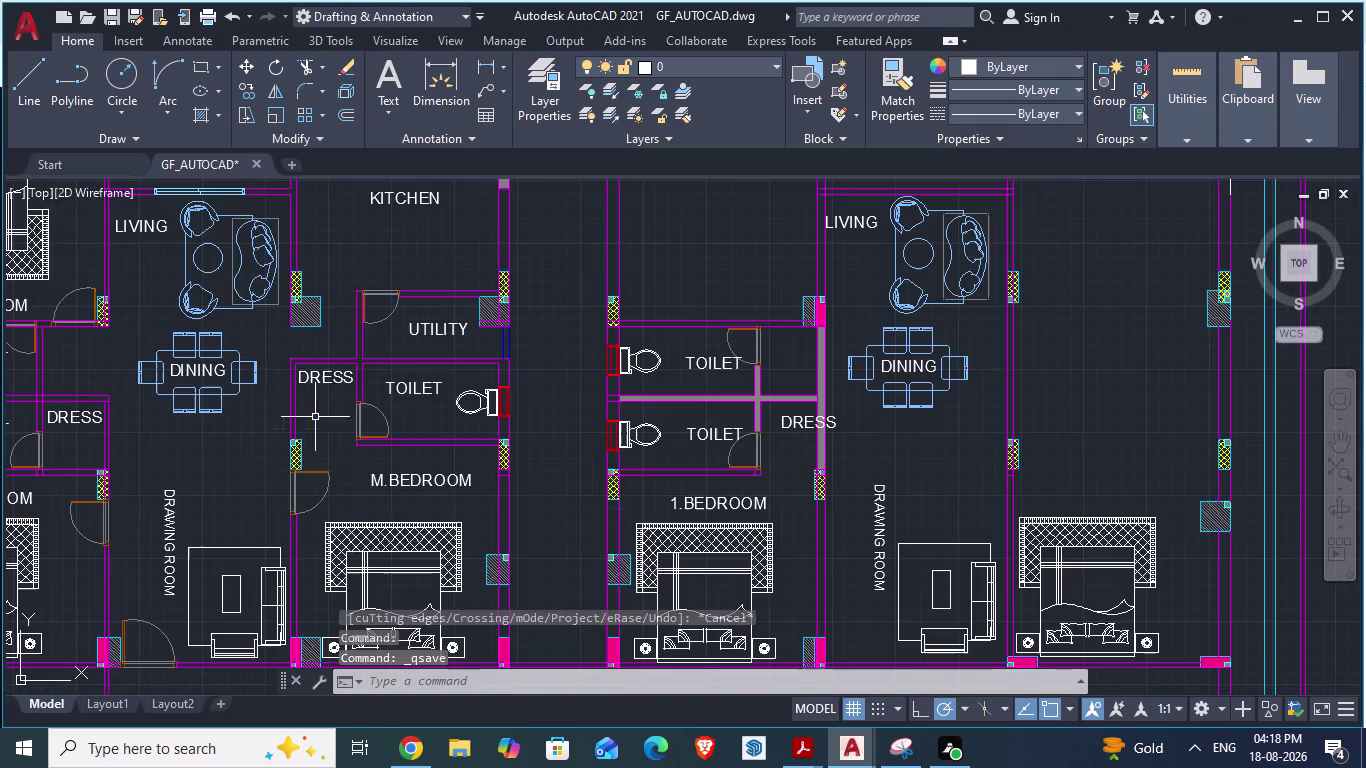
scroll(up, 3)
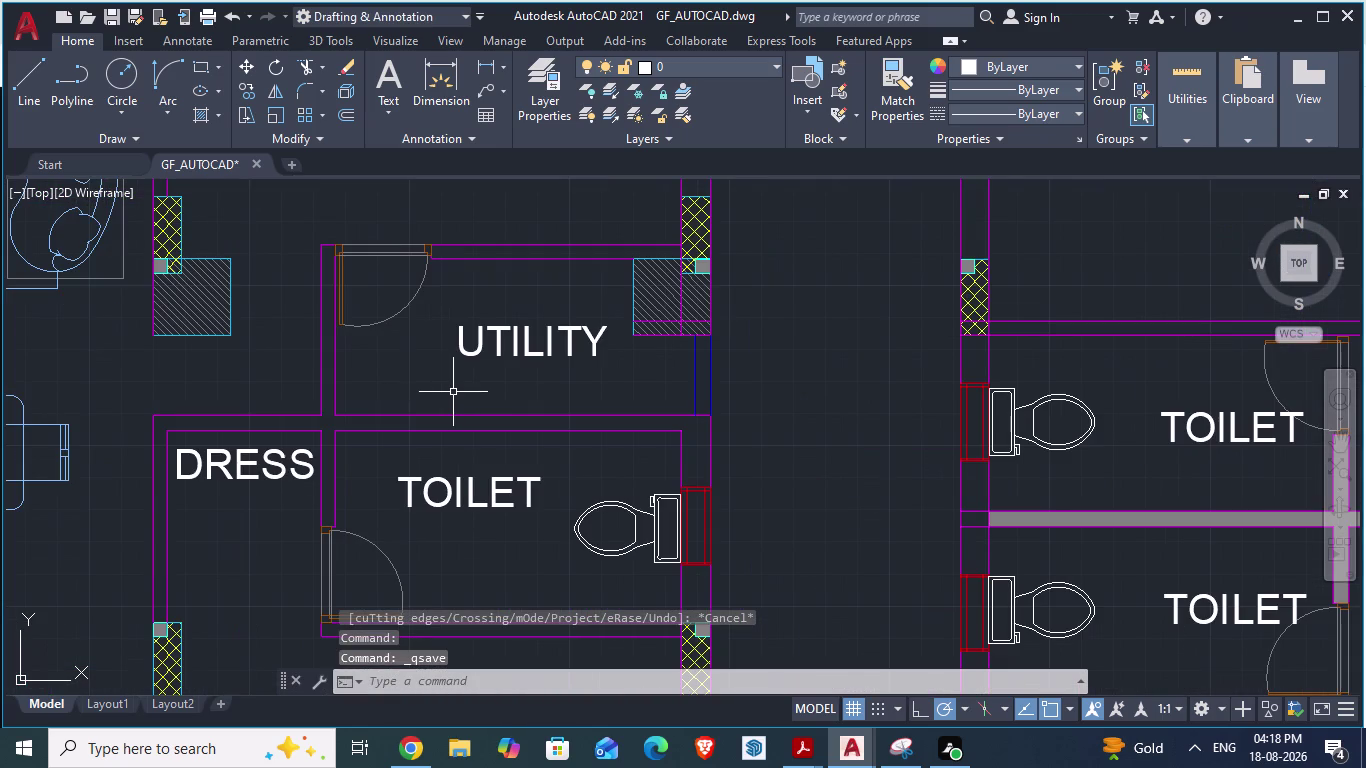
Clear any pending command and begin a selection at the utility/toilet block.
key(Escape)
key(Escape)
scroll(up, 3)
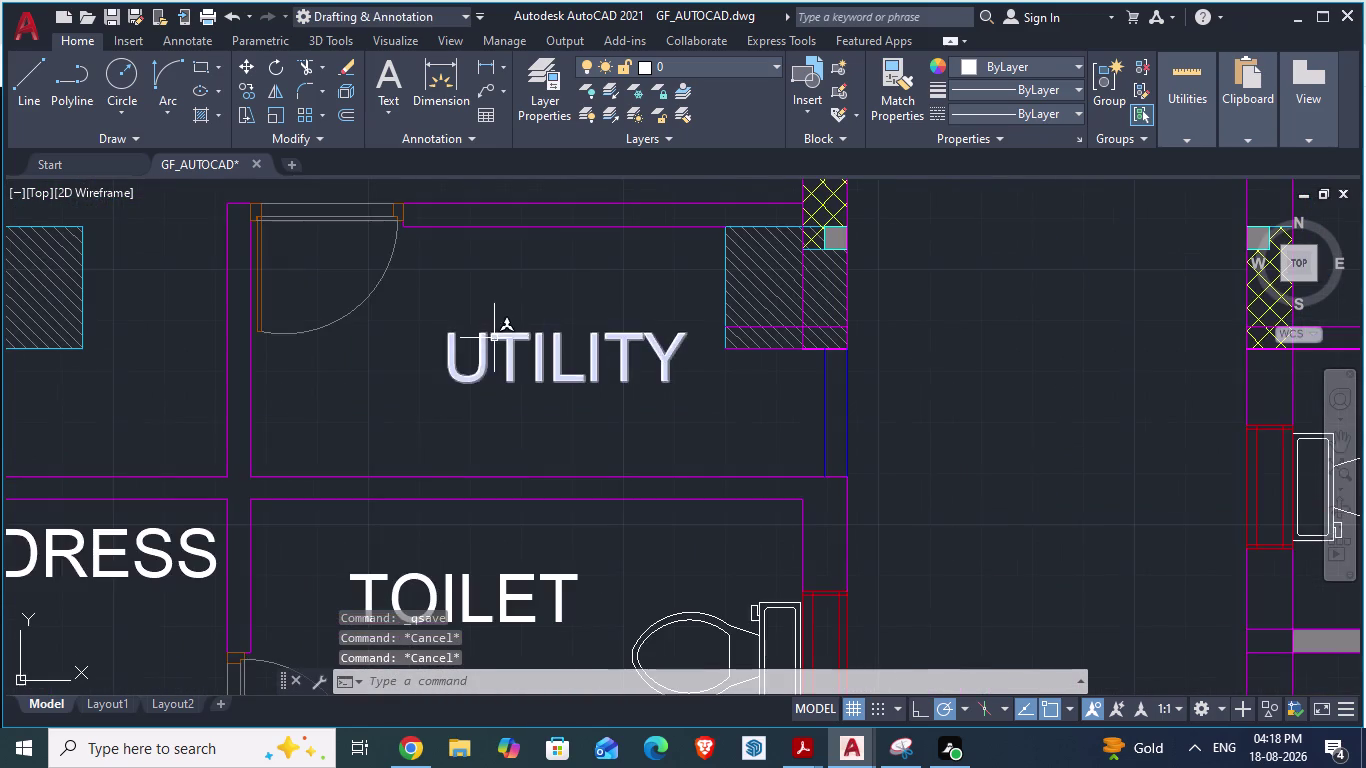
scroll(down, 3)
click(605, 218)
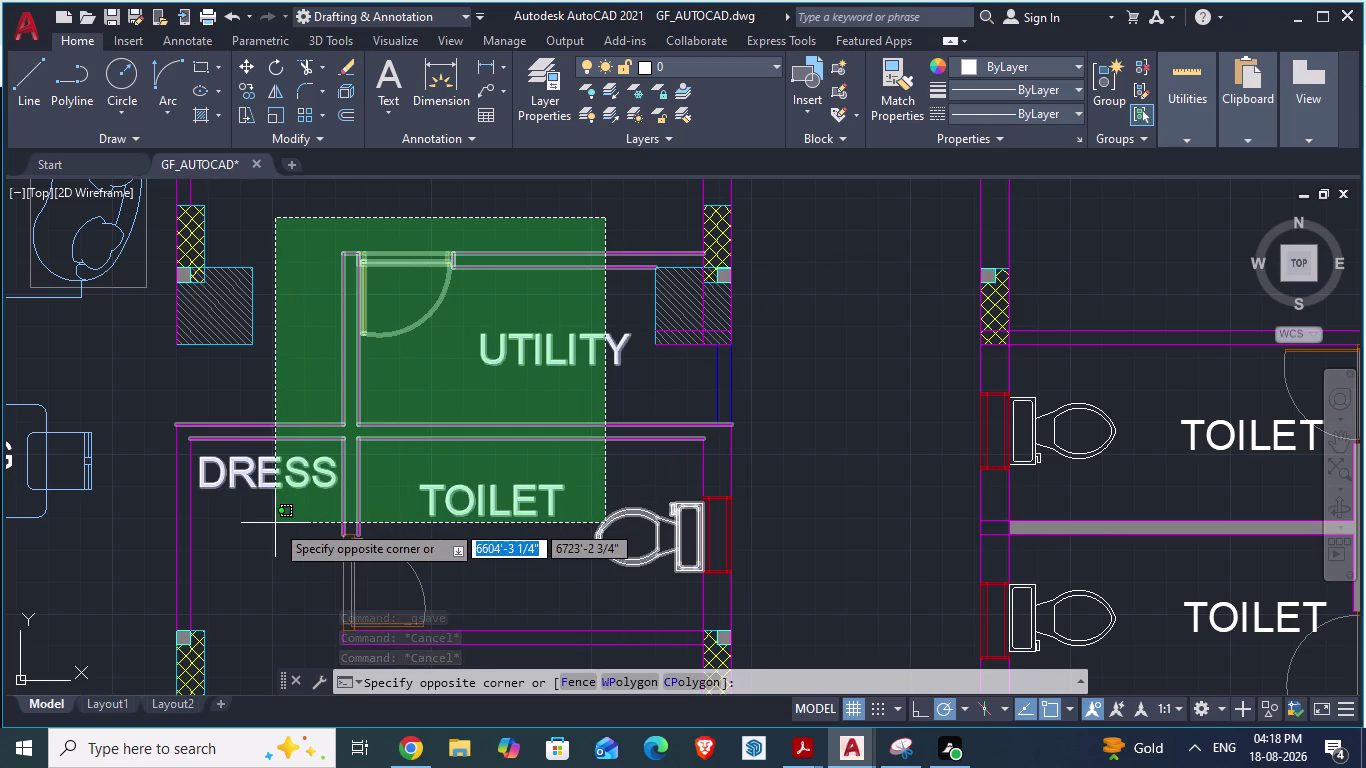
Select the utility/toilet walls, right-side wall lines and nearby columns, then clear the selection.
click(275, 523)
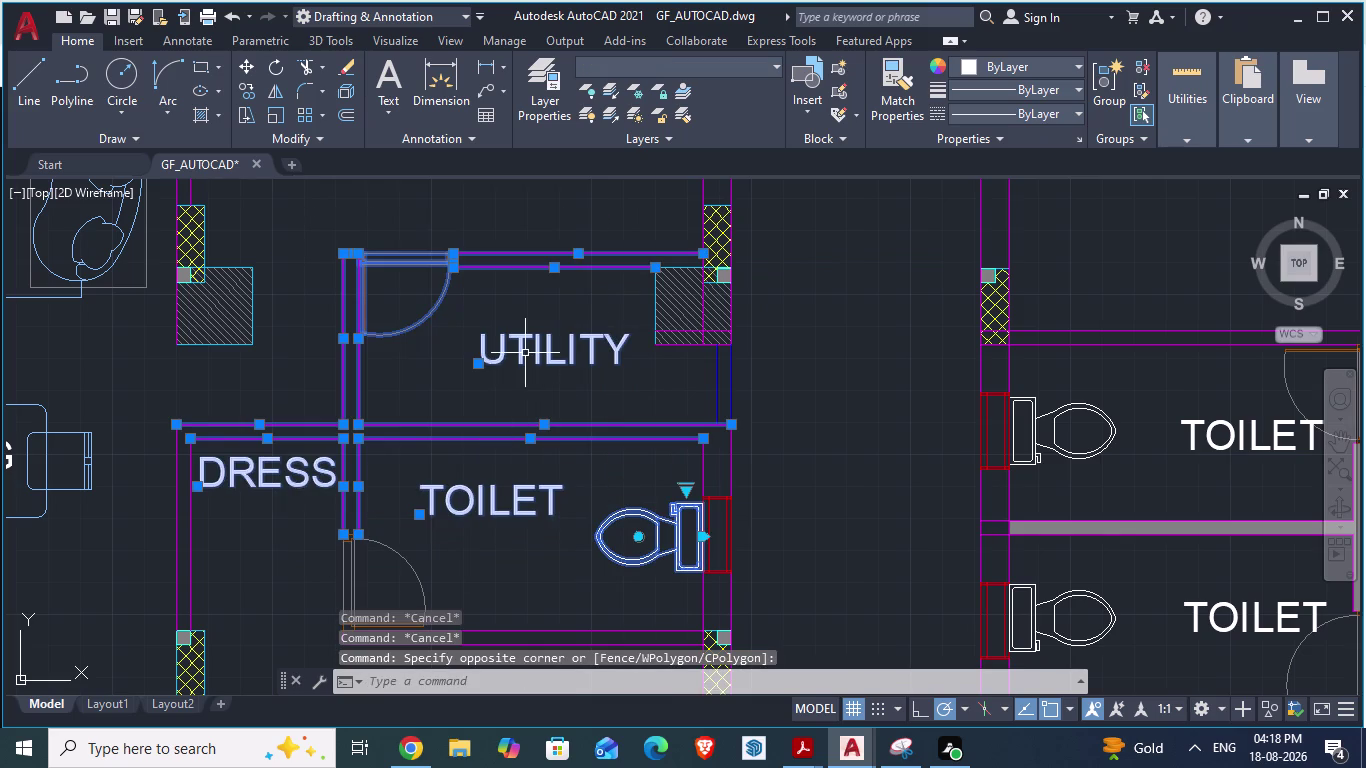
scroll(down, 3)
scroll(up, 3)
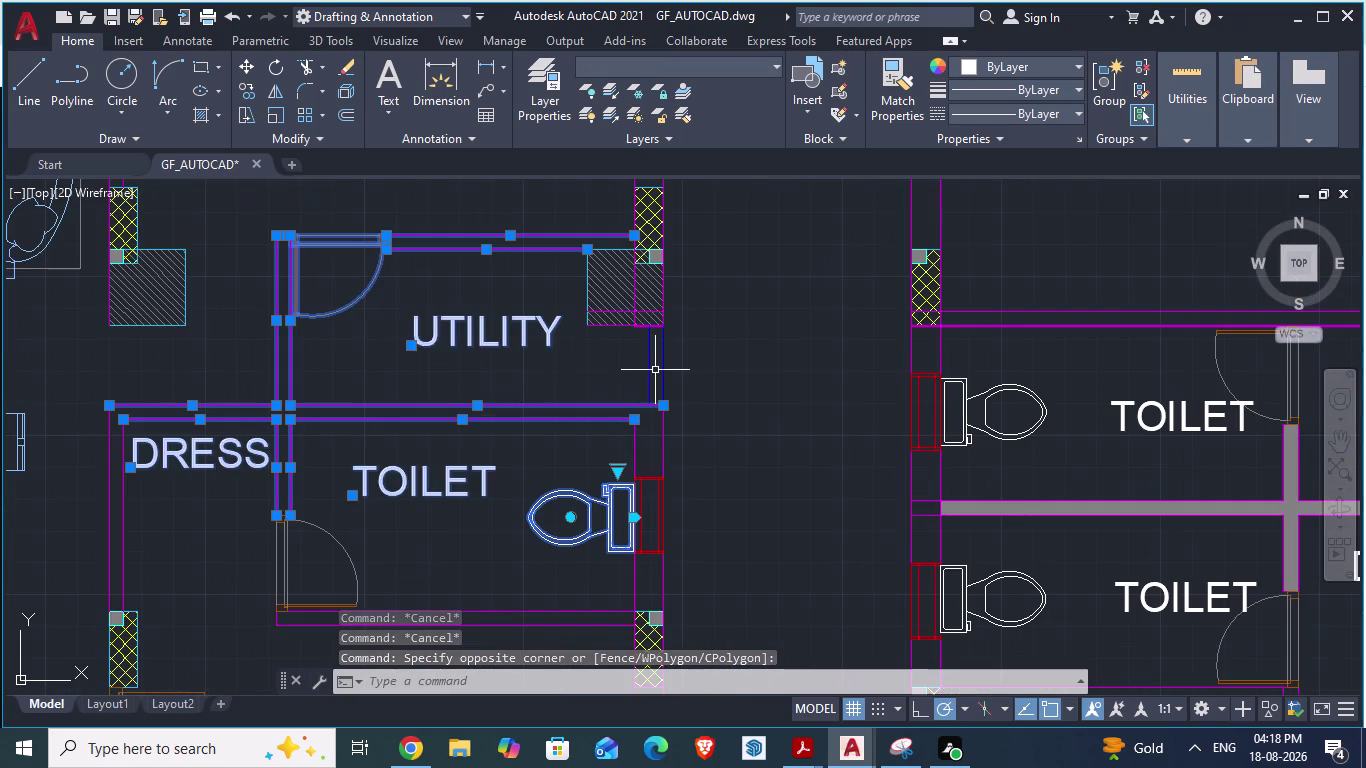
click(650, 368)
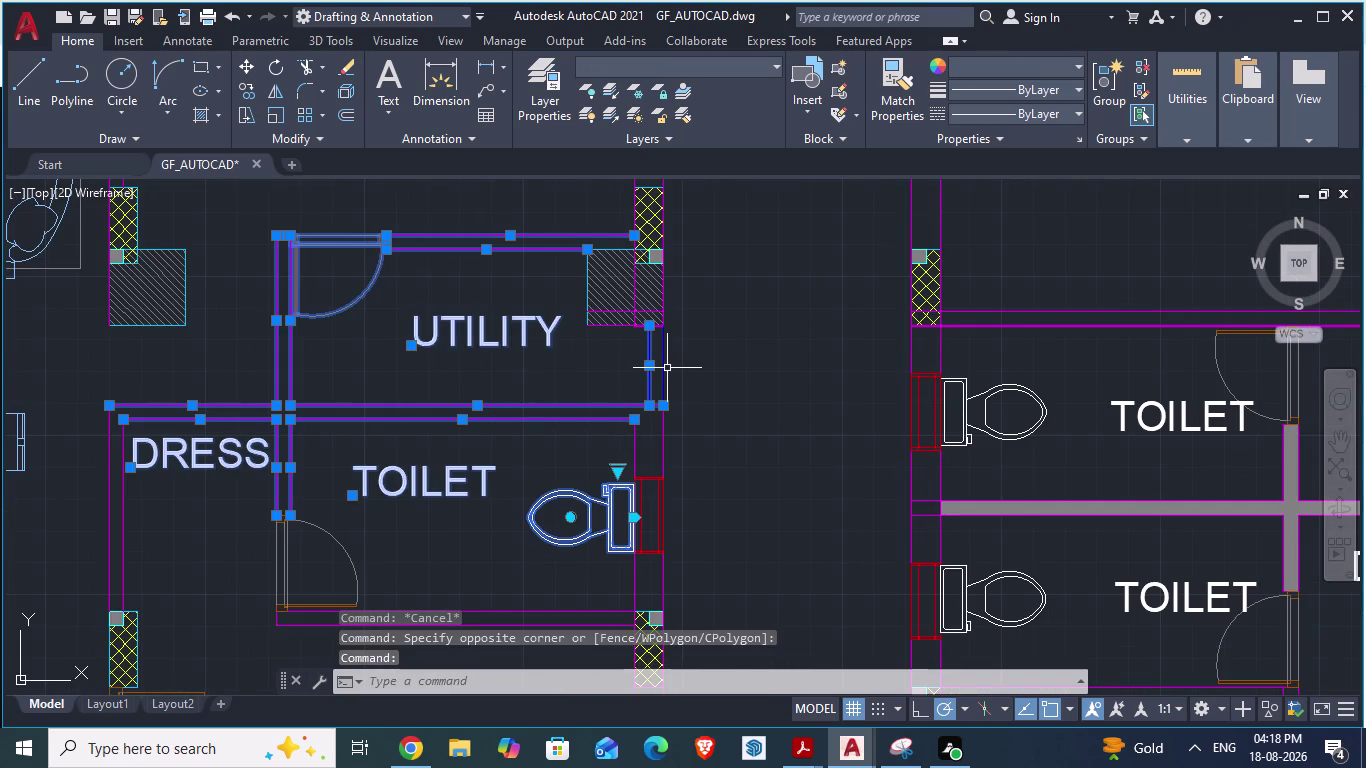
click(665, 367)
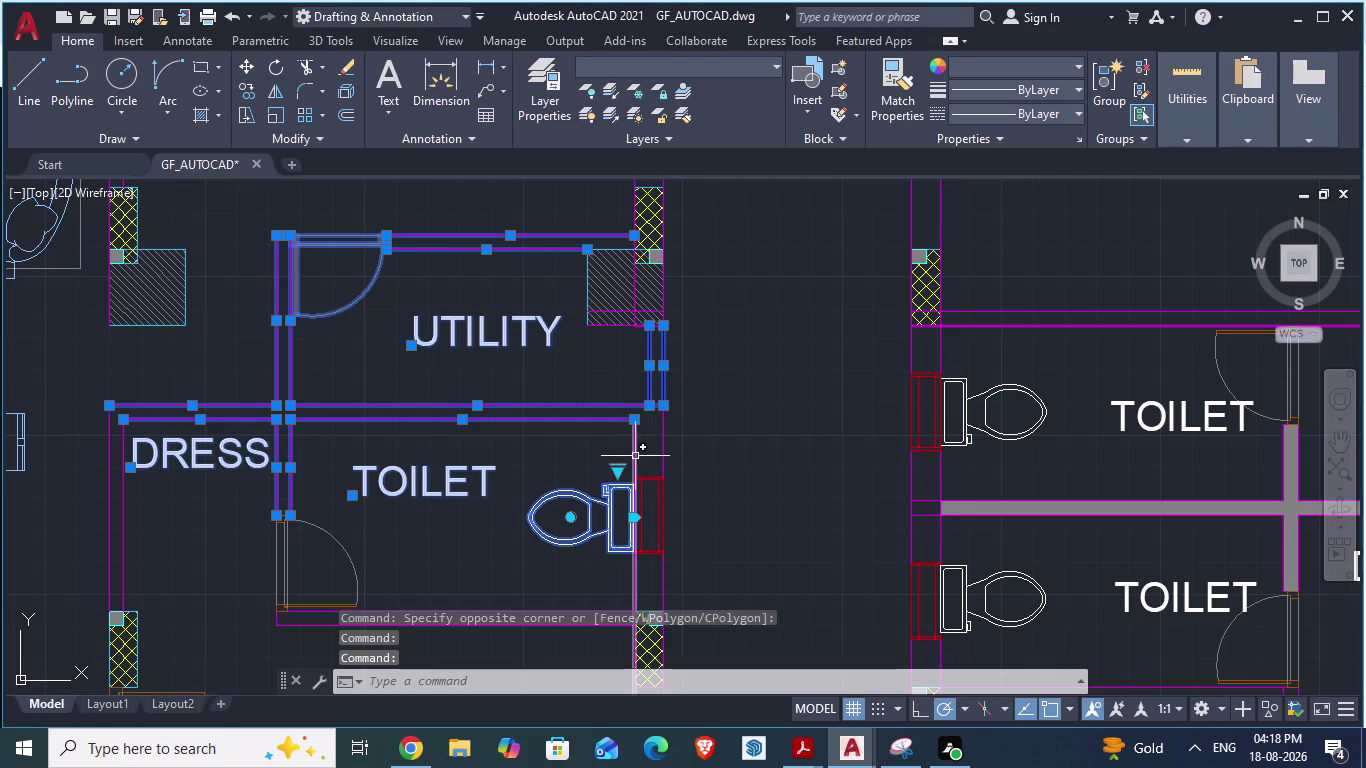
click(634, 455)
click(663, 453)
scroll(down, 3)
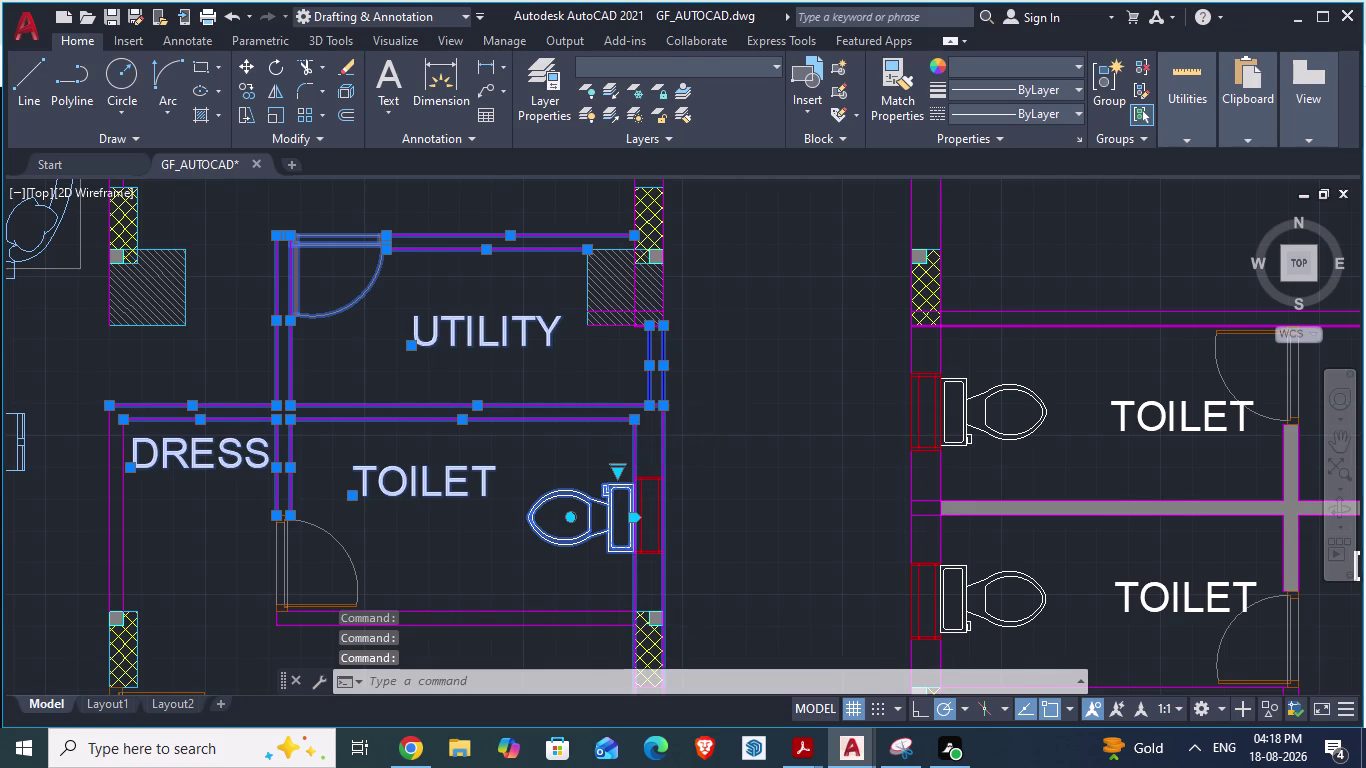
click(755, 488)
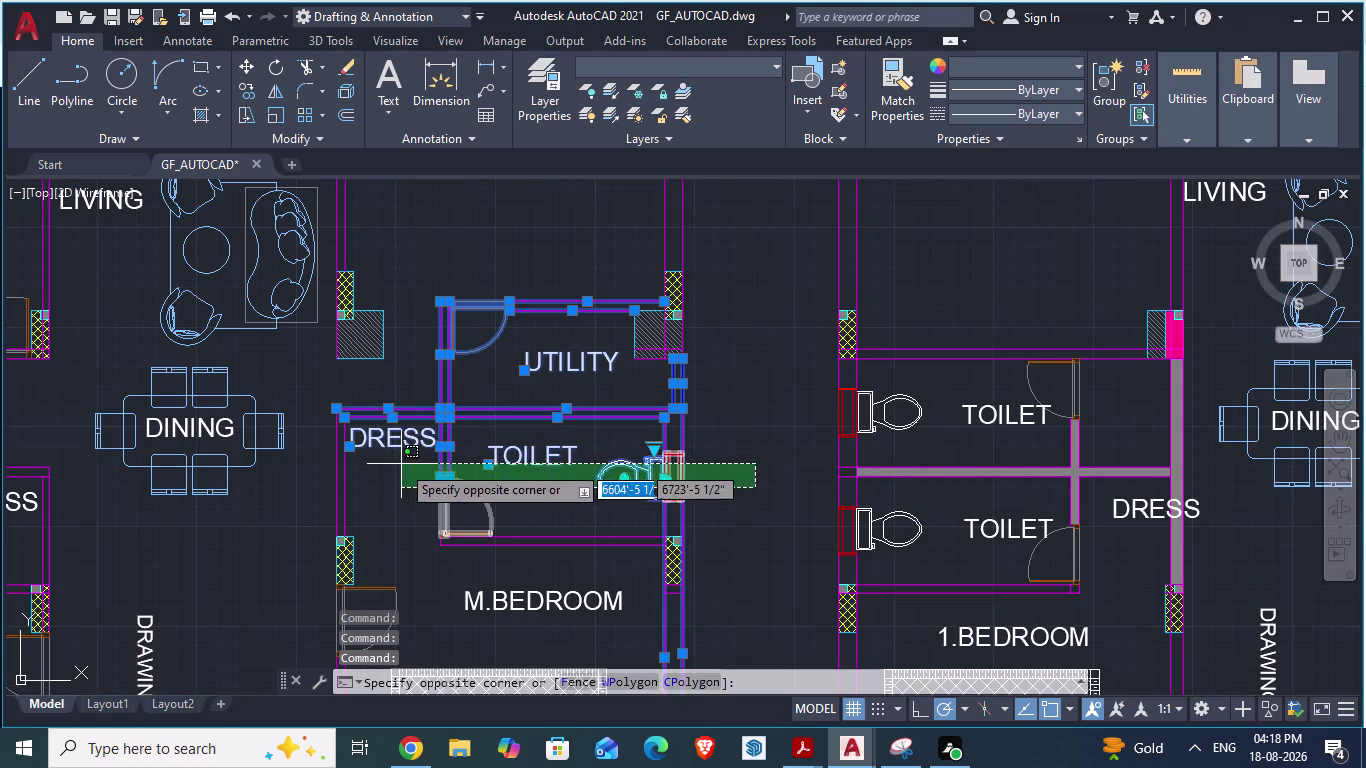
click(387, 554)
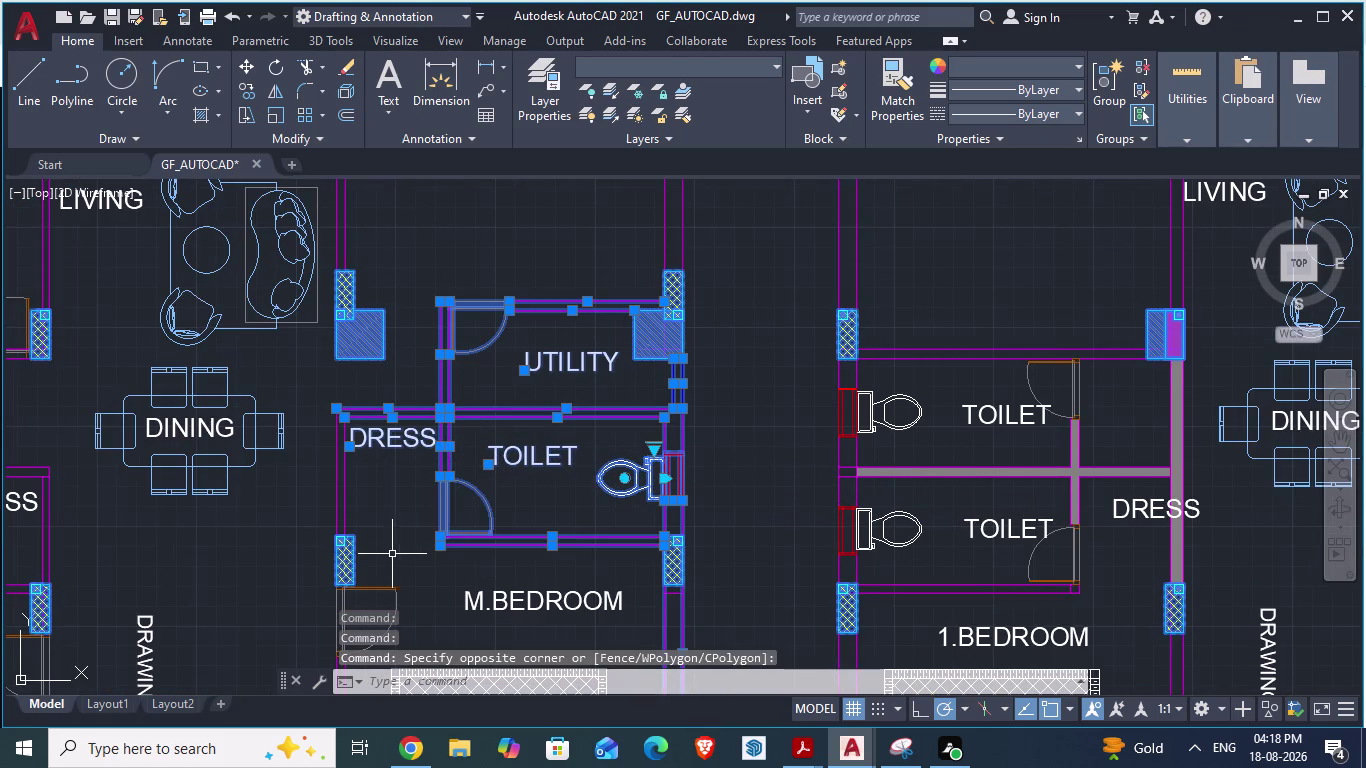
click(673, 567)
key(Escape)
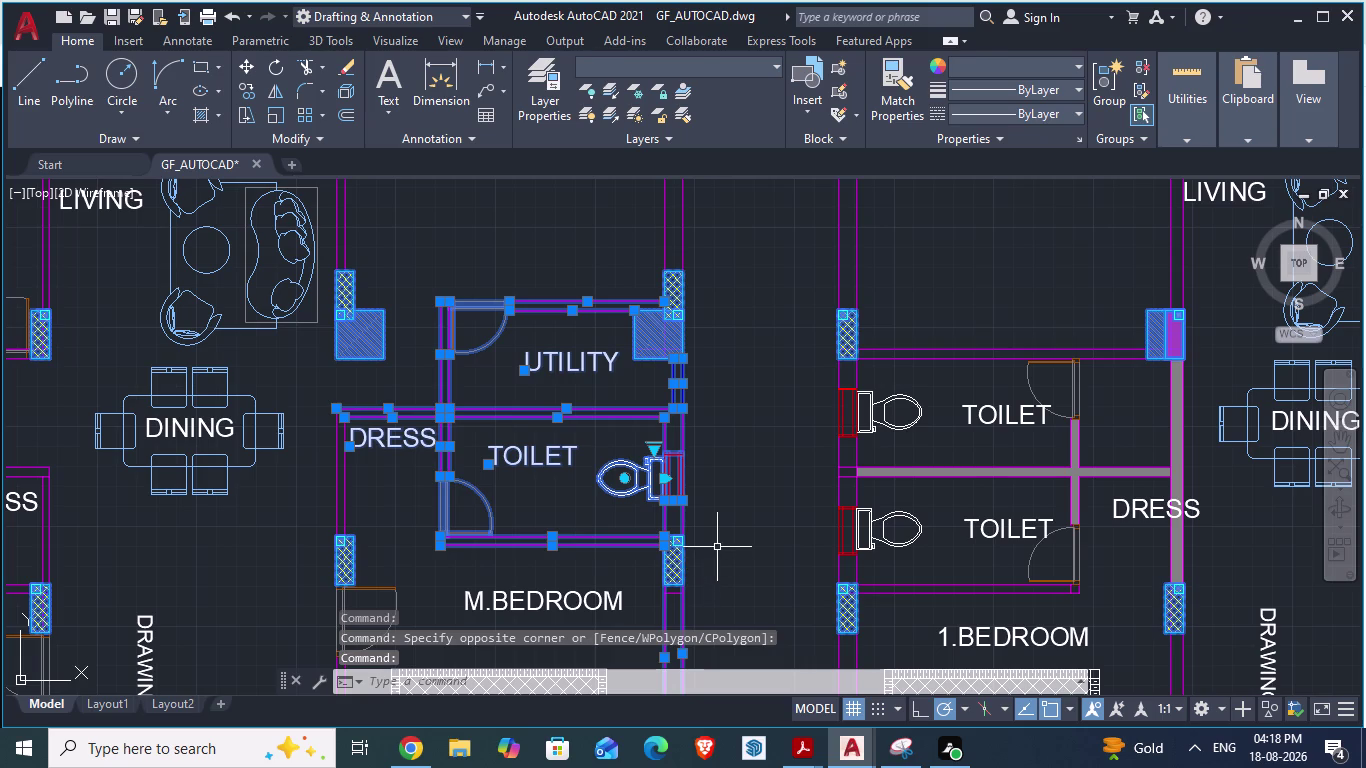
Reselect the utility-toilet block walls and nearby walls with selection windows.
scroll(down, 3)
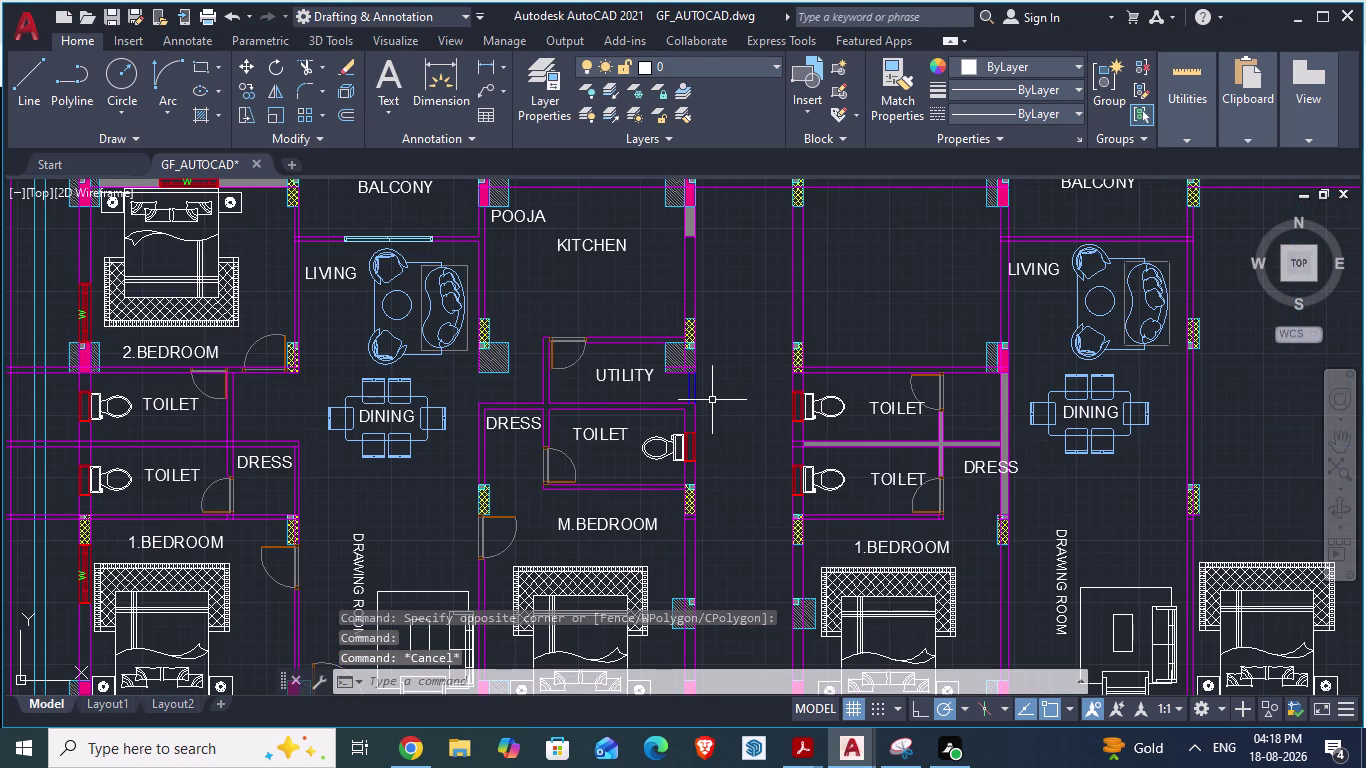
click(658, 301)
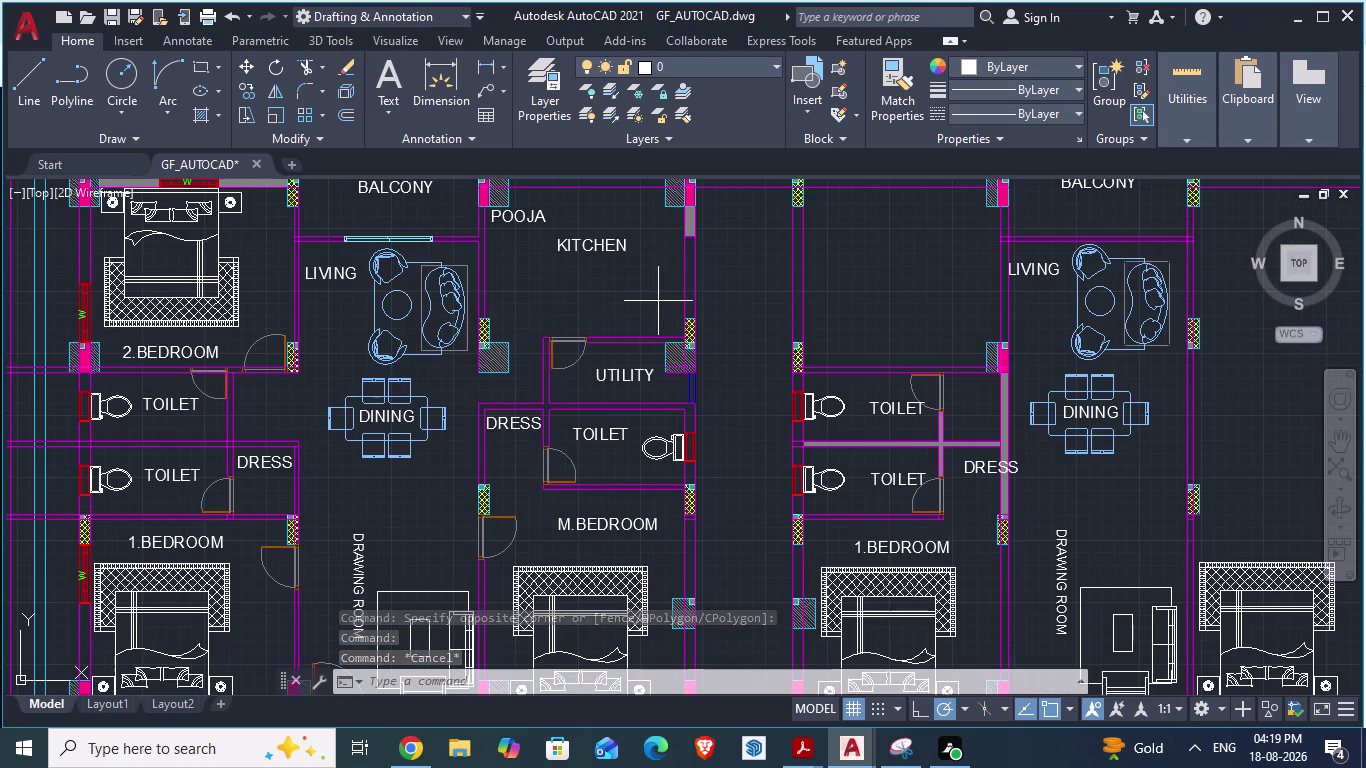
click(532, 488)
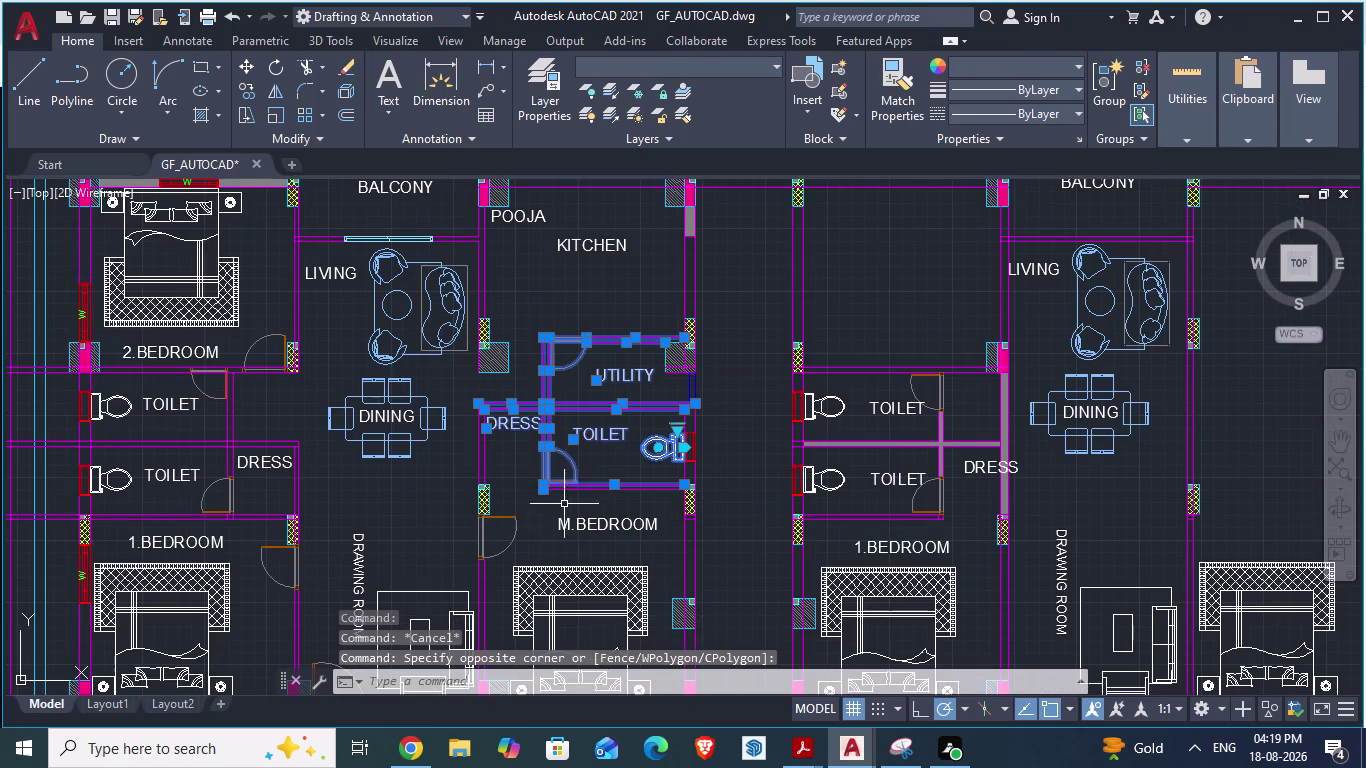
drag(500, 461, 463, 459)
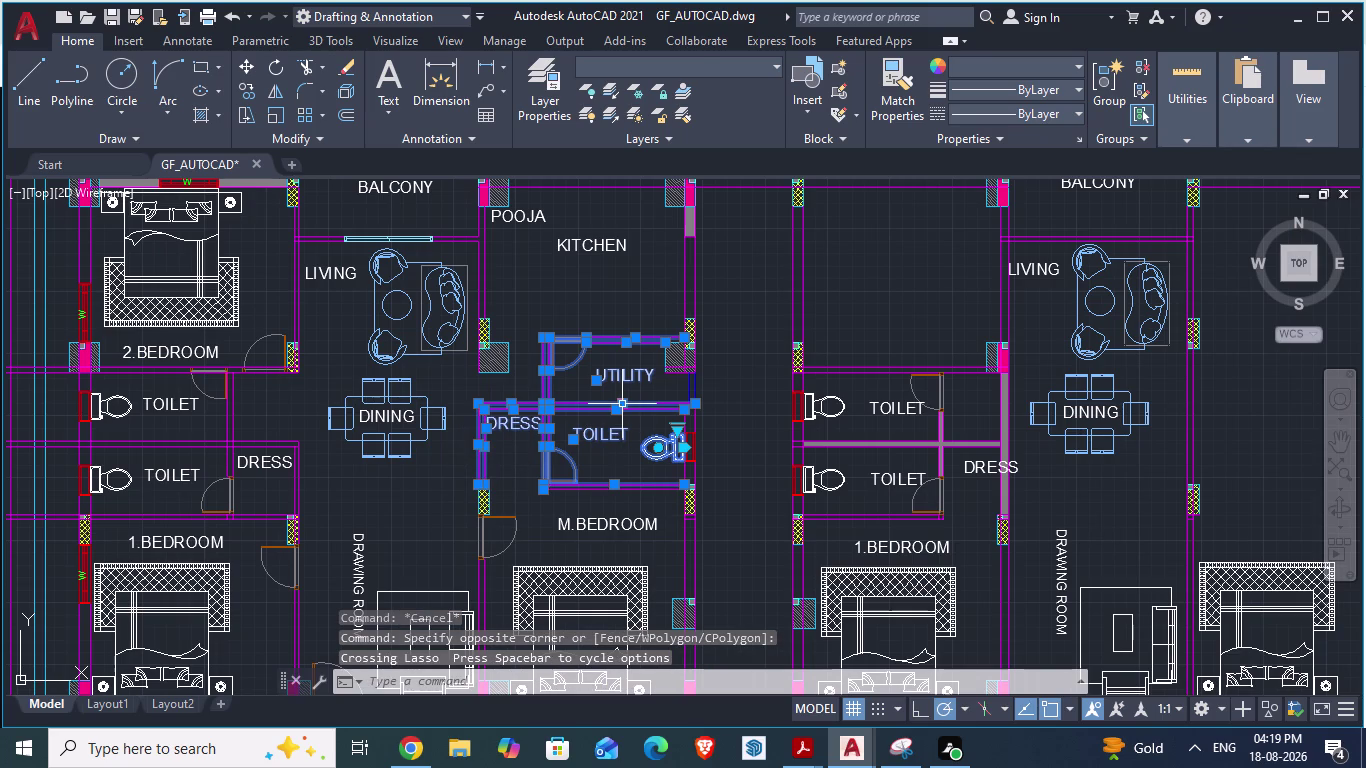
scroll(up, 3)
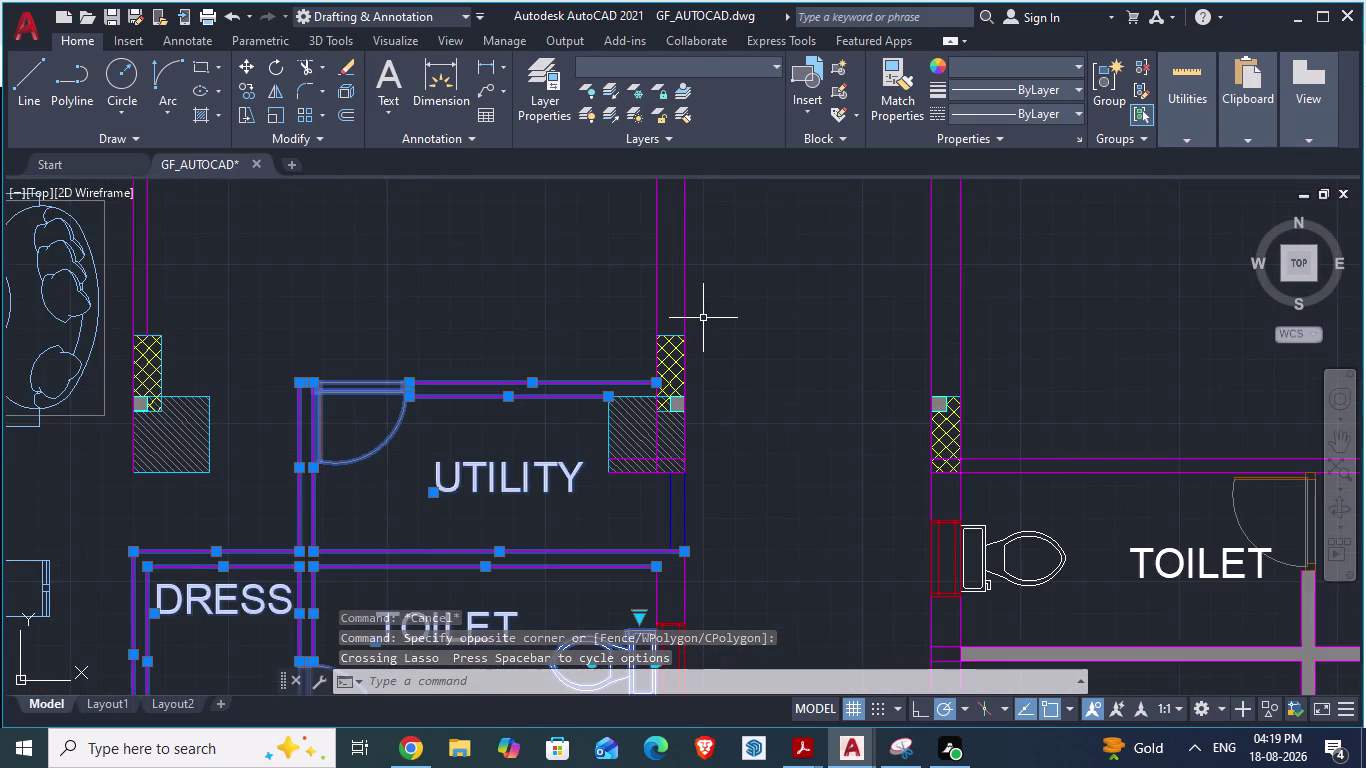
scroll(up, 3)
scroll(up, 3)
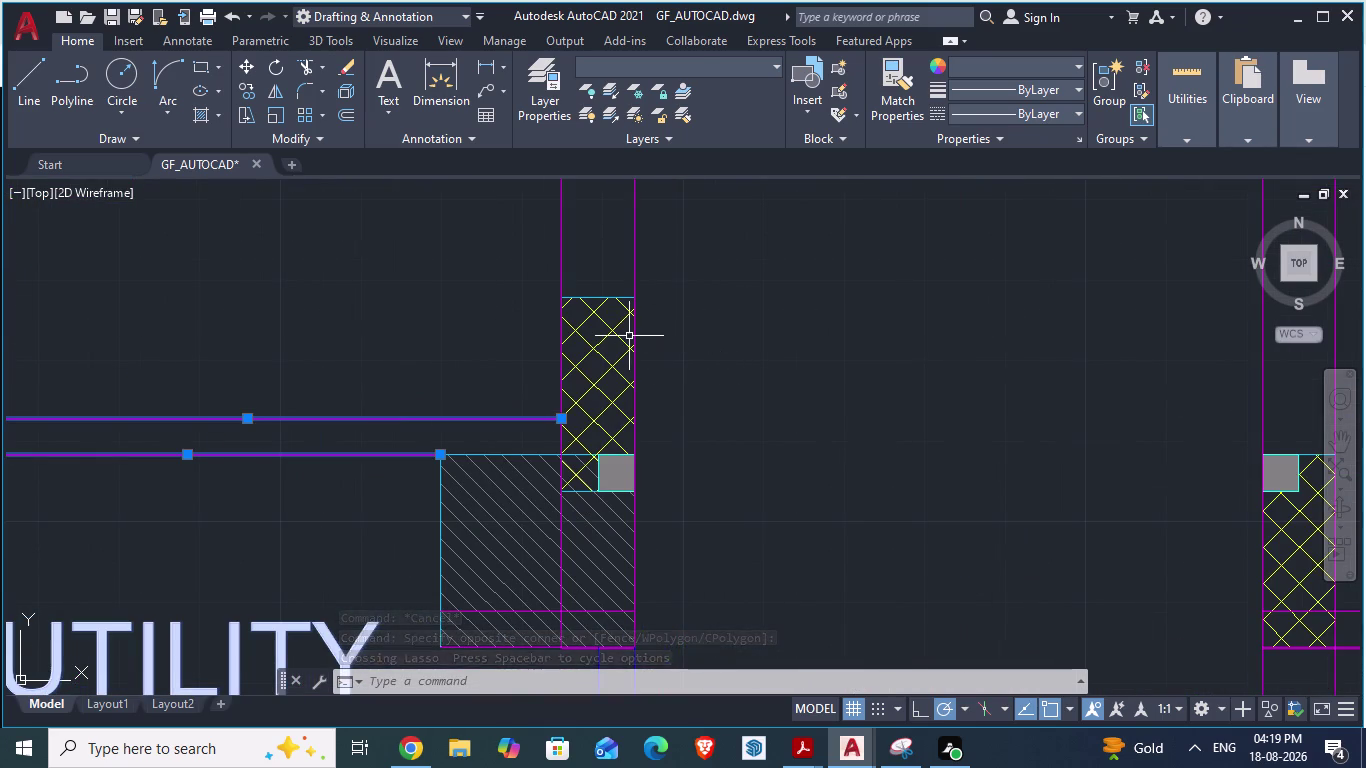
scroll(down, 3)
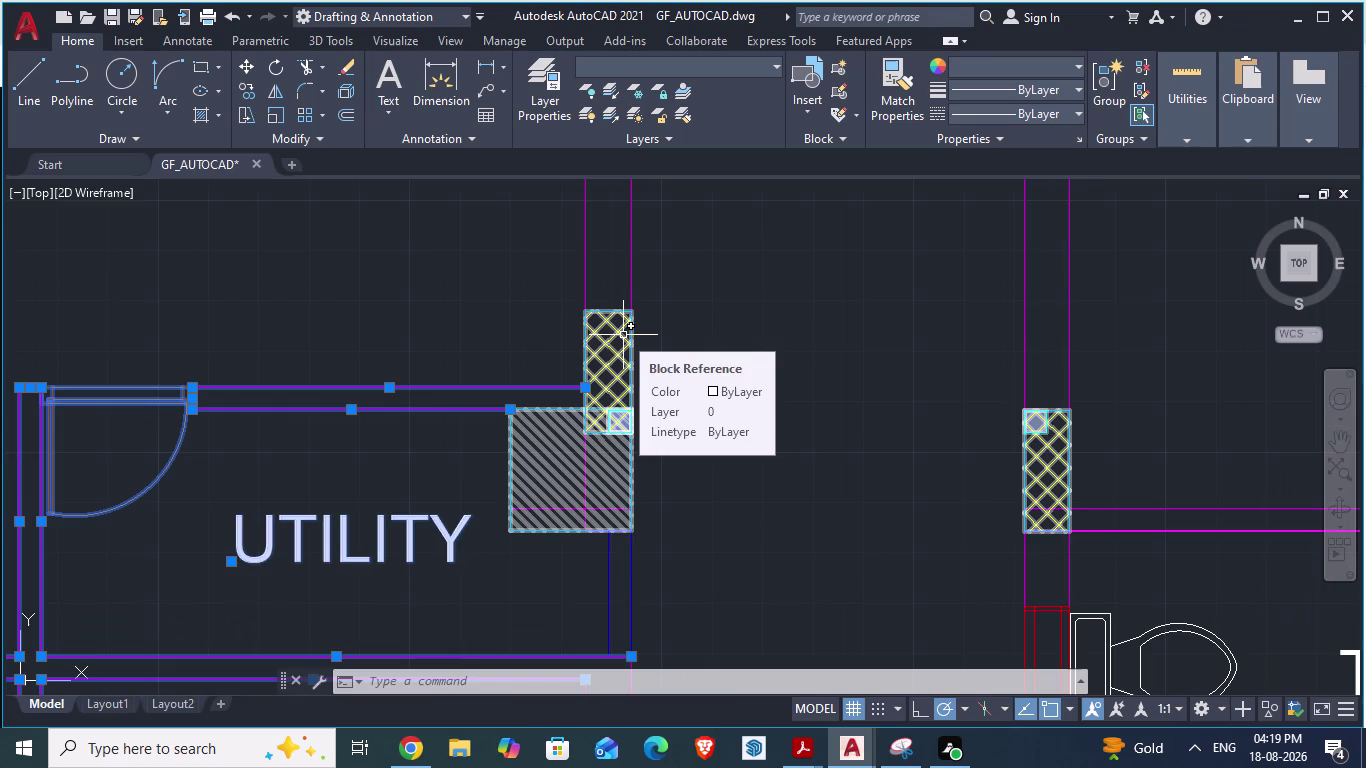
scroll(down, 3)
scroll(down, 3)
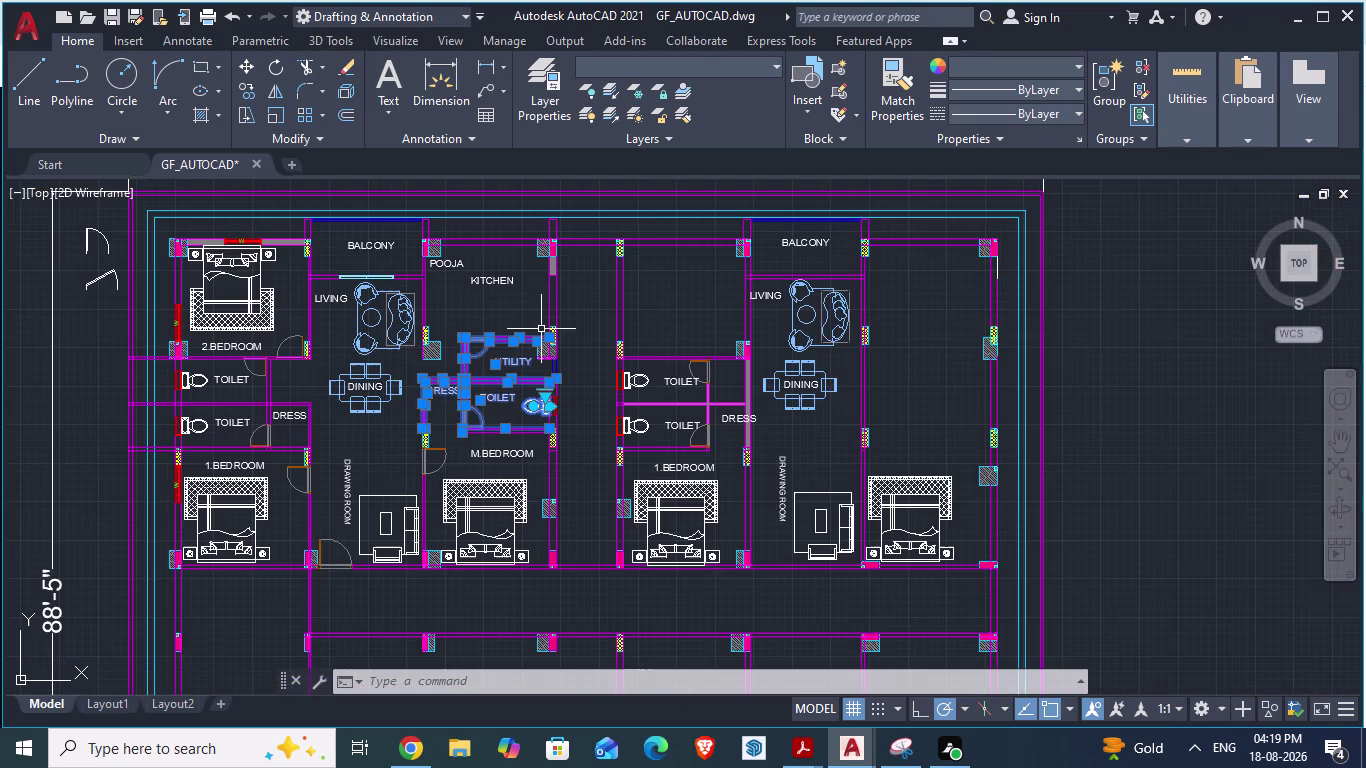
scroll(up, 3)
drag(520, 468, 487, 429)
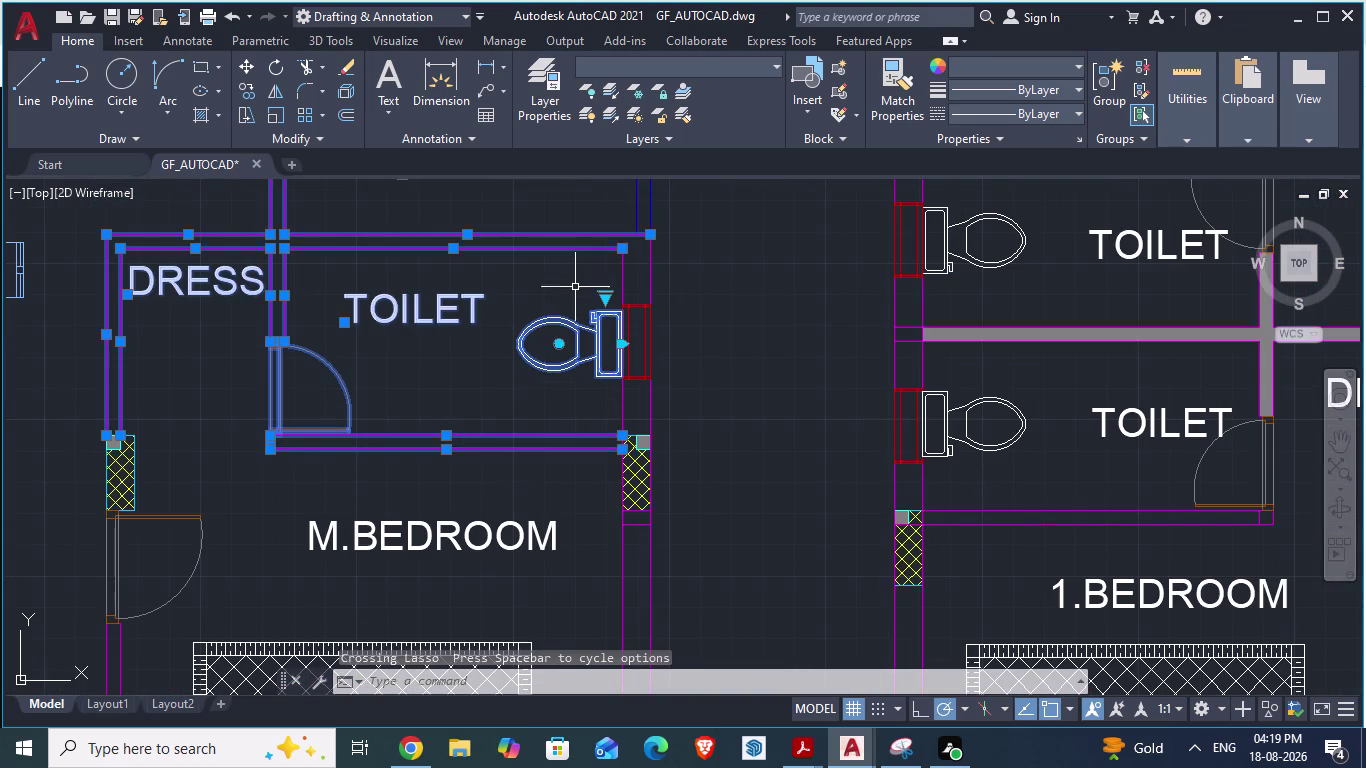
Add the toilet's right wall lines to the selection.
click(705, 269)
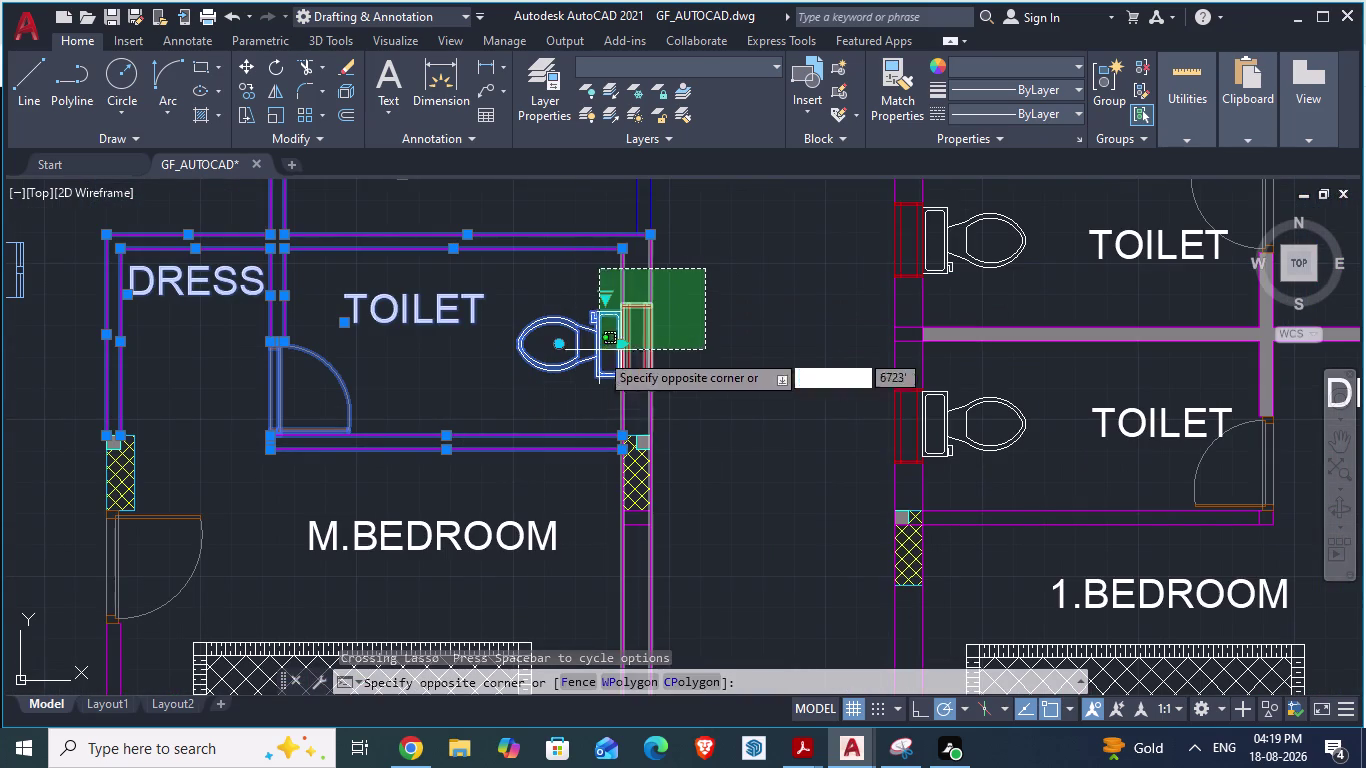
click(544, 395)
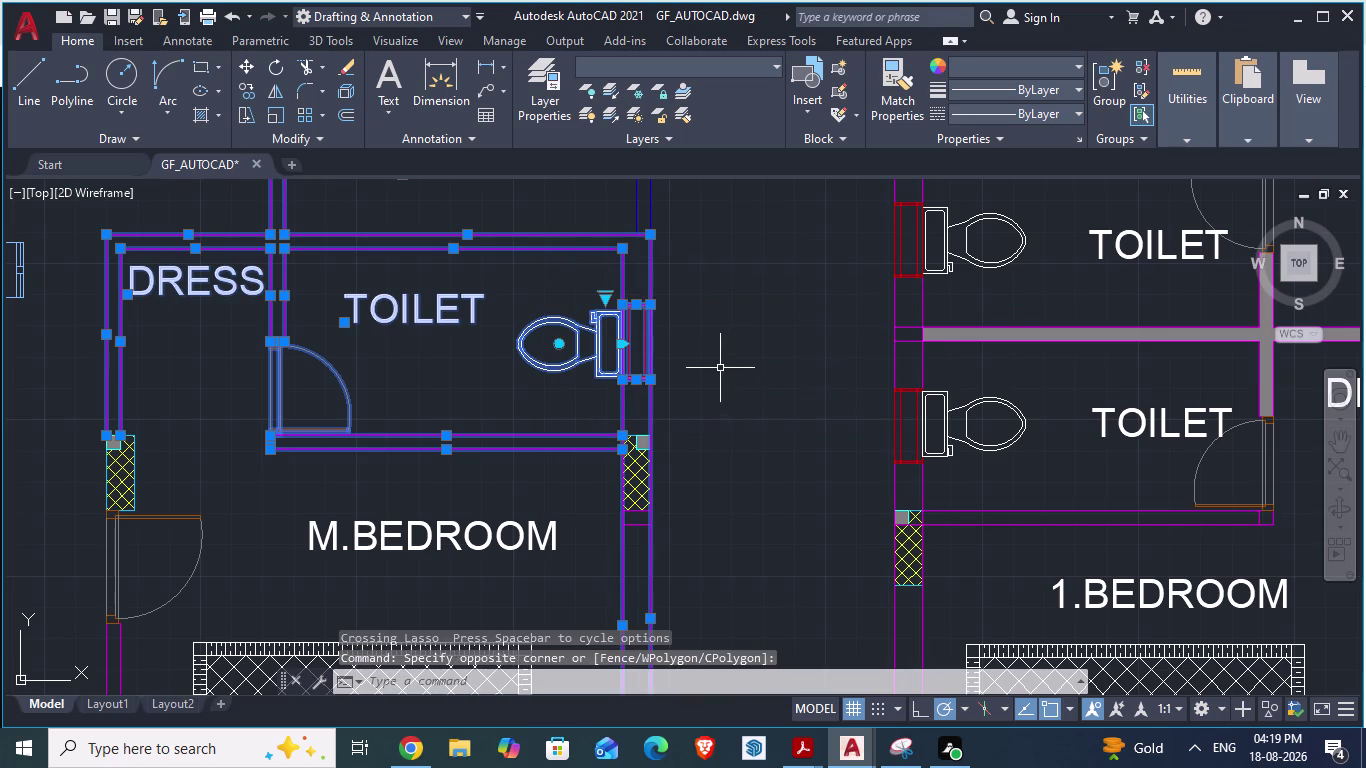
scroll(down, 3)
scroll(down, 3)
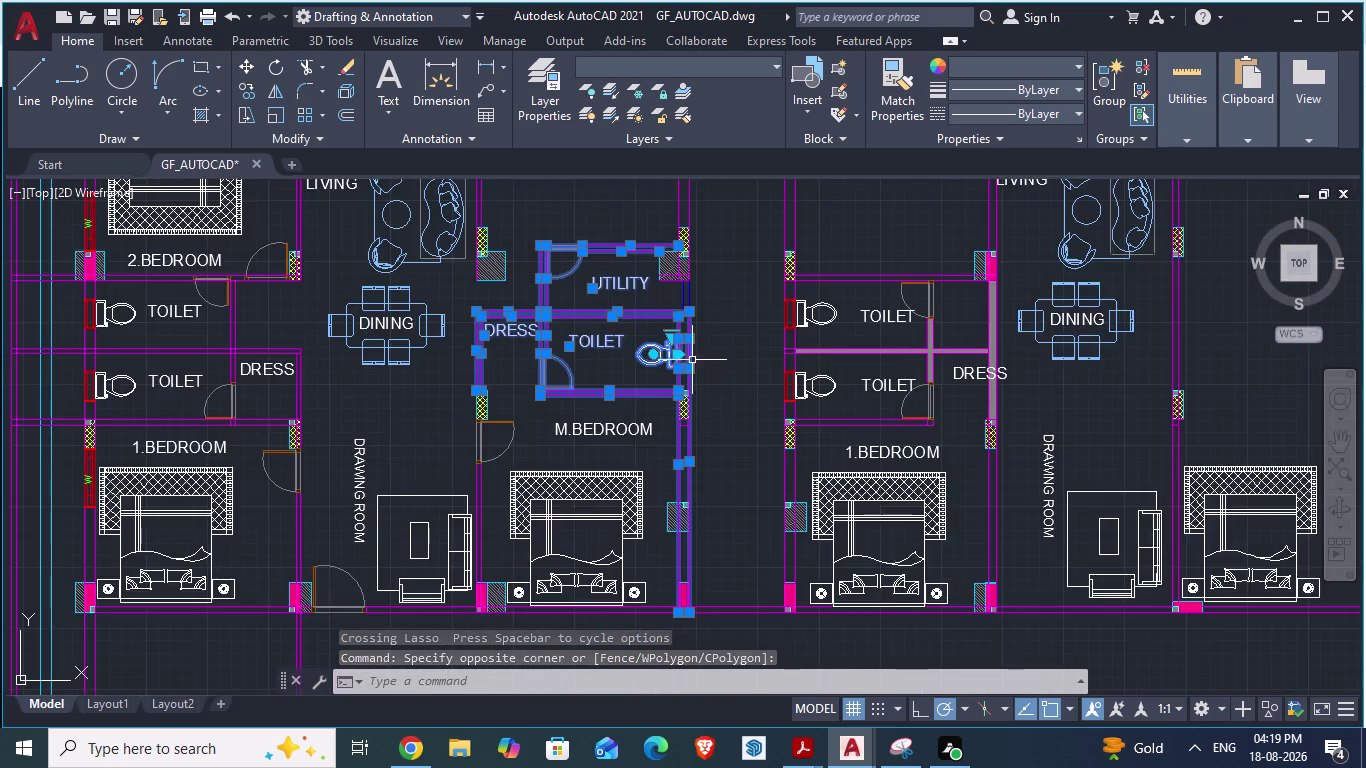
scroll(down, 3)
scroll(up, 3)
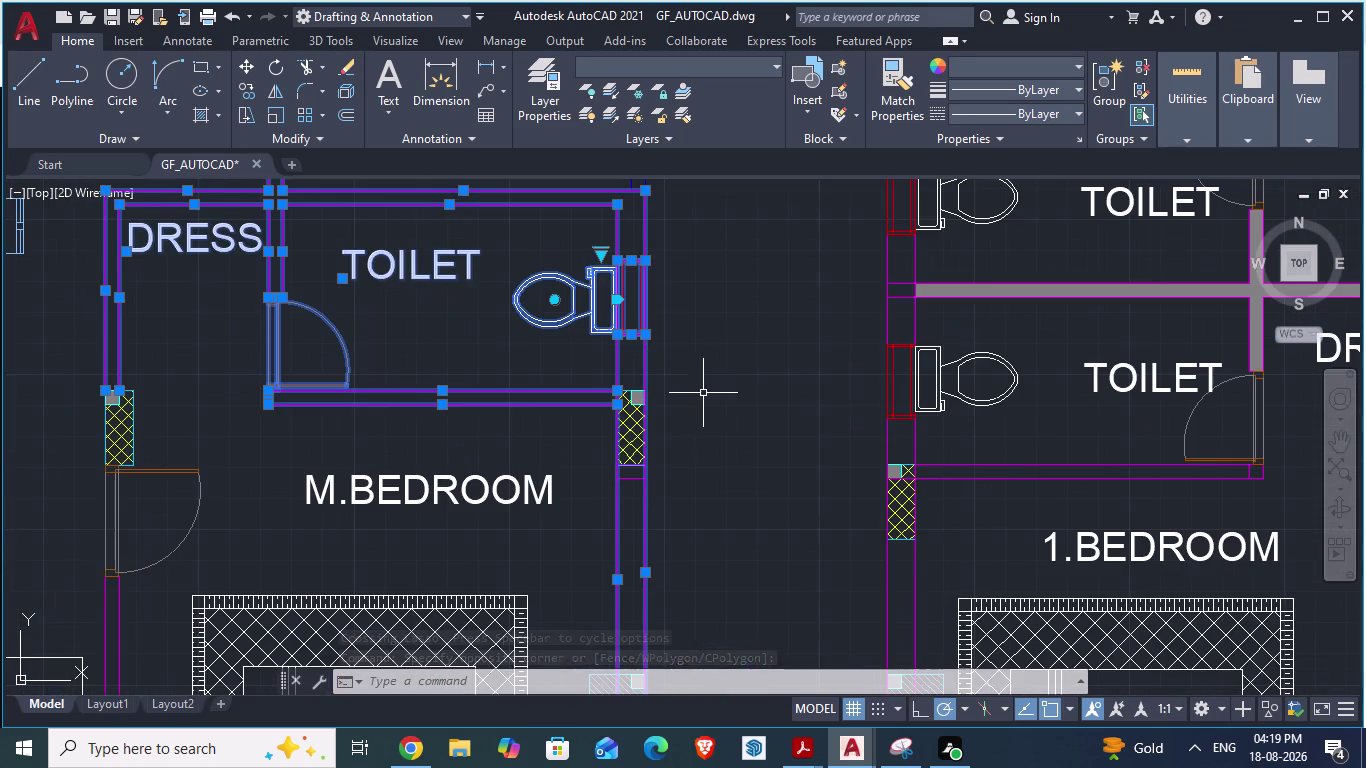
scroll(down, 3)
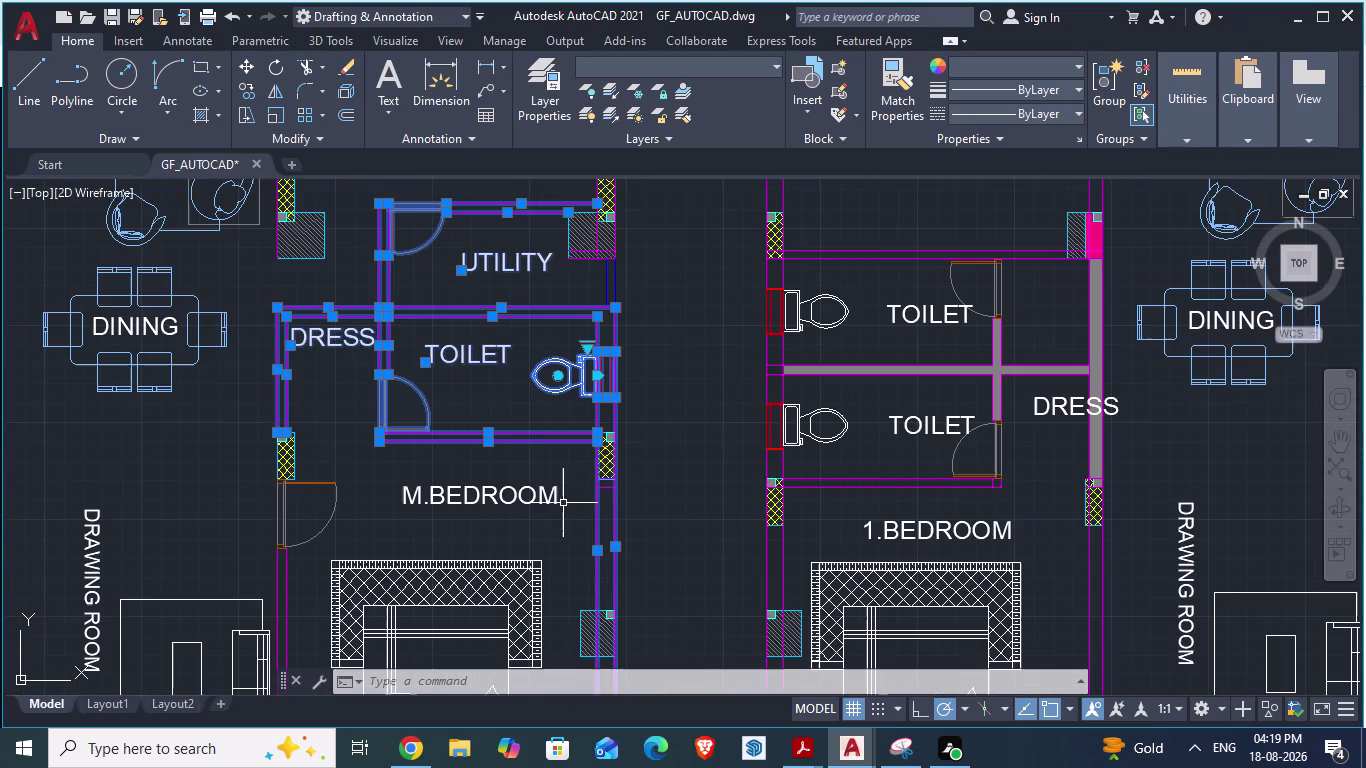
Select the toilet wall beside the M.BEDROOM.
drag(588, 507, 649, 540)
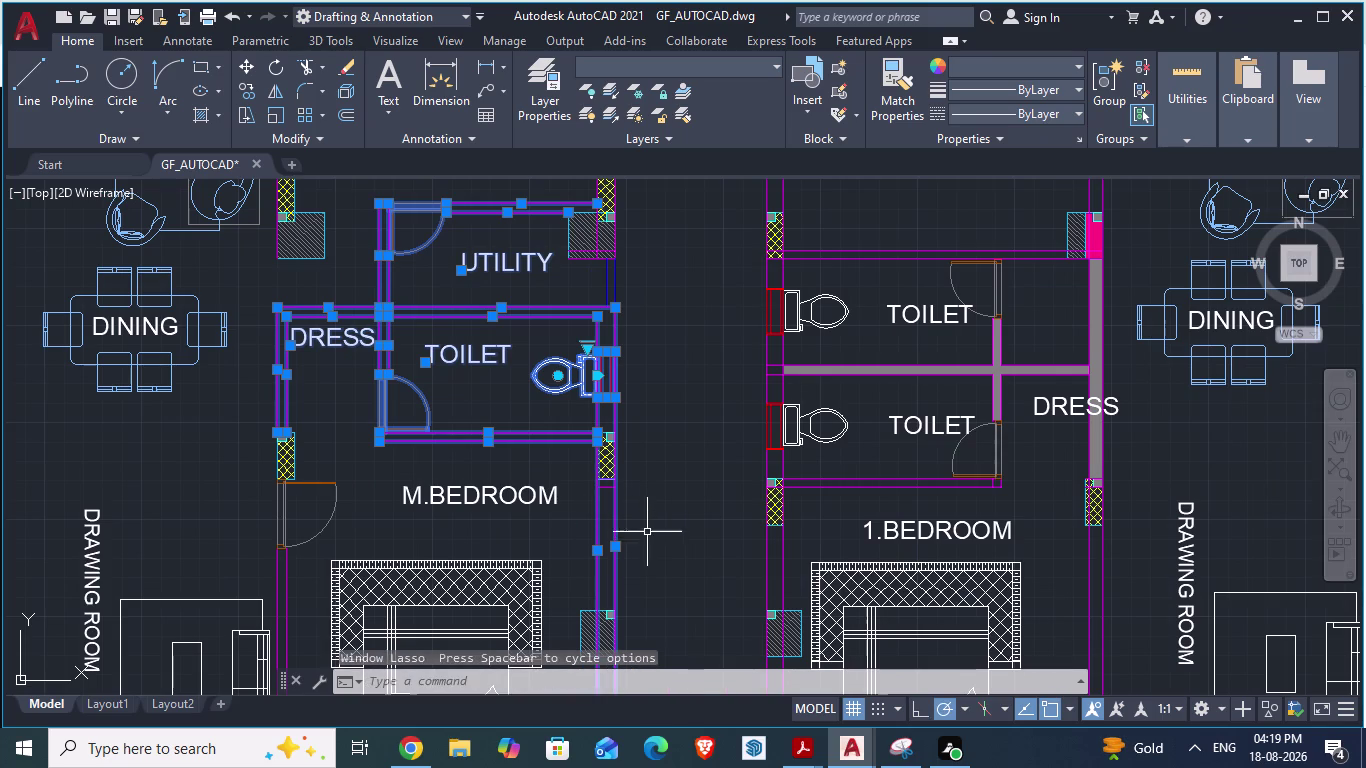
click(645, 530)
click(577, 532)
click(615, 523)
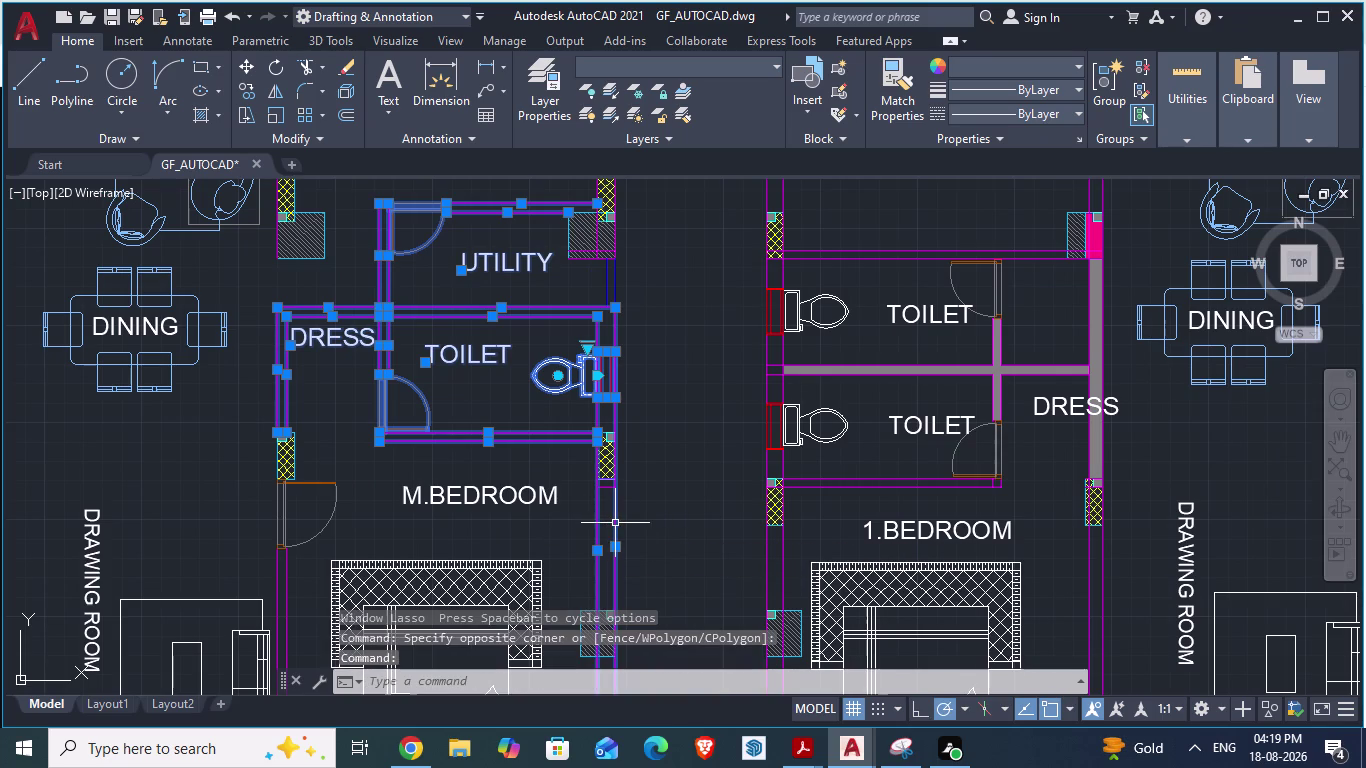
click(592, 526)
click(595, 526)
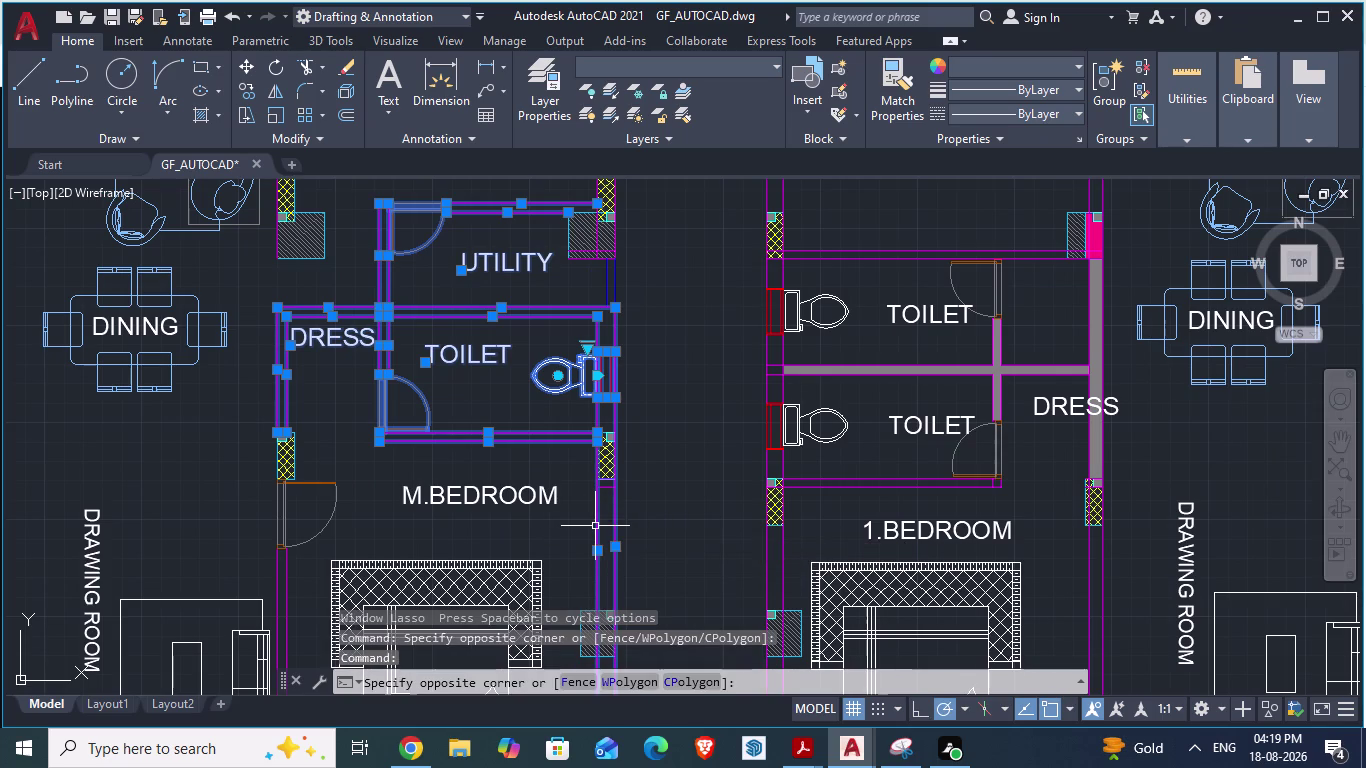
scroll(up, 3)
click(614, 522)
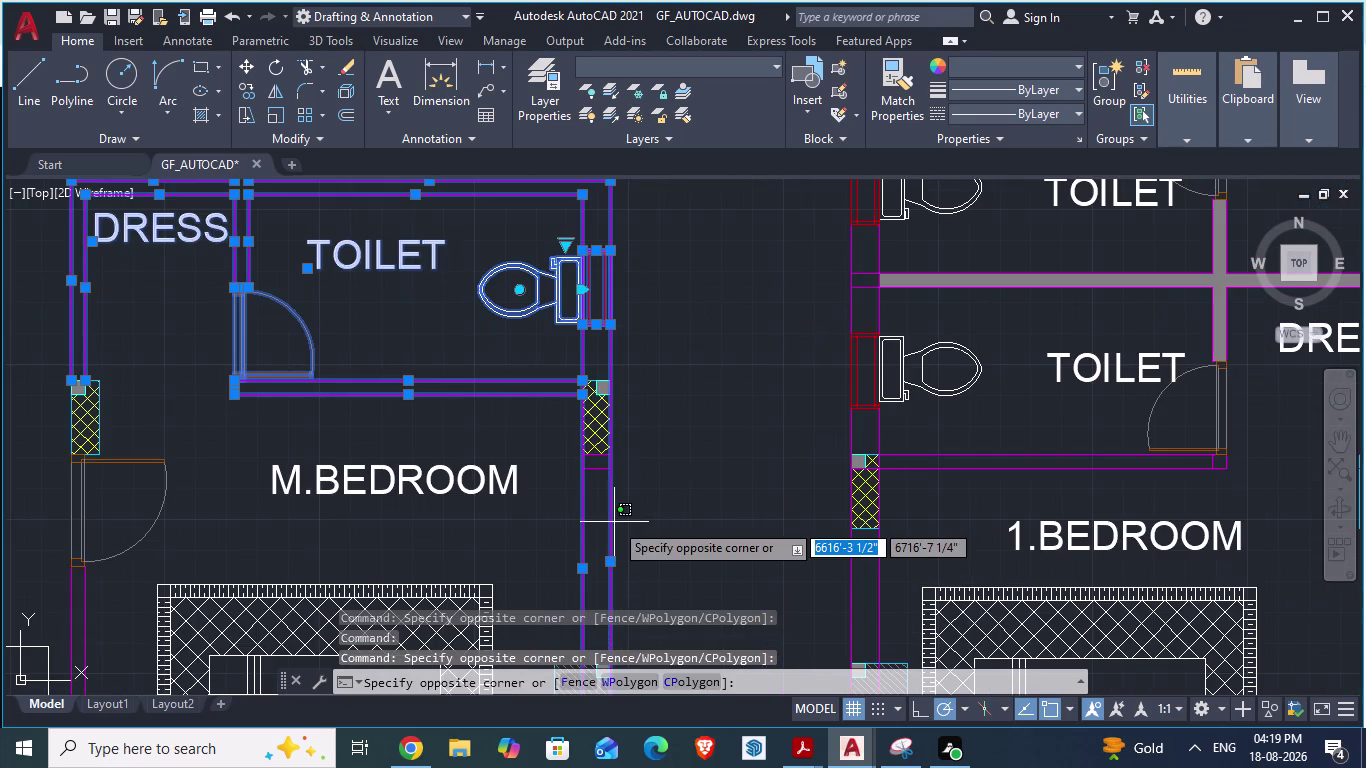
scroll(up, 3)
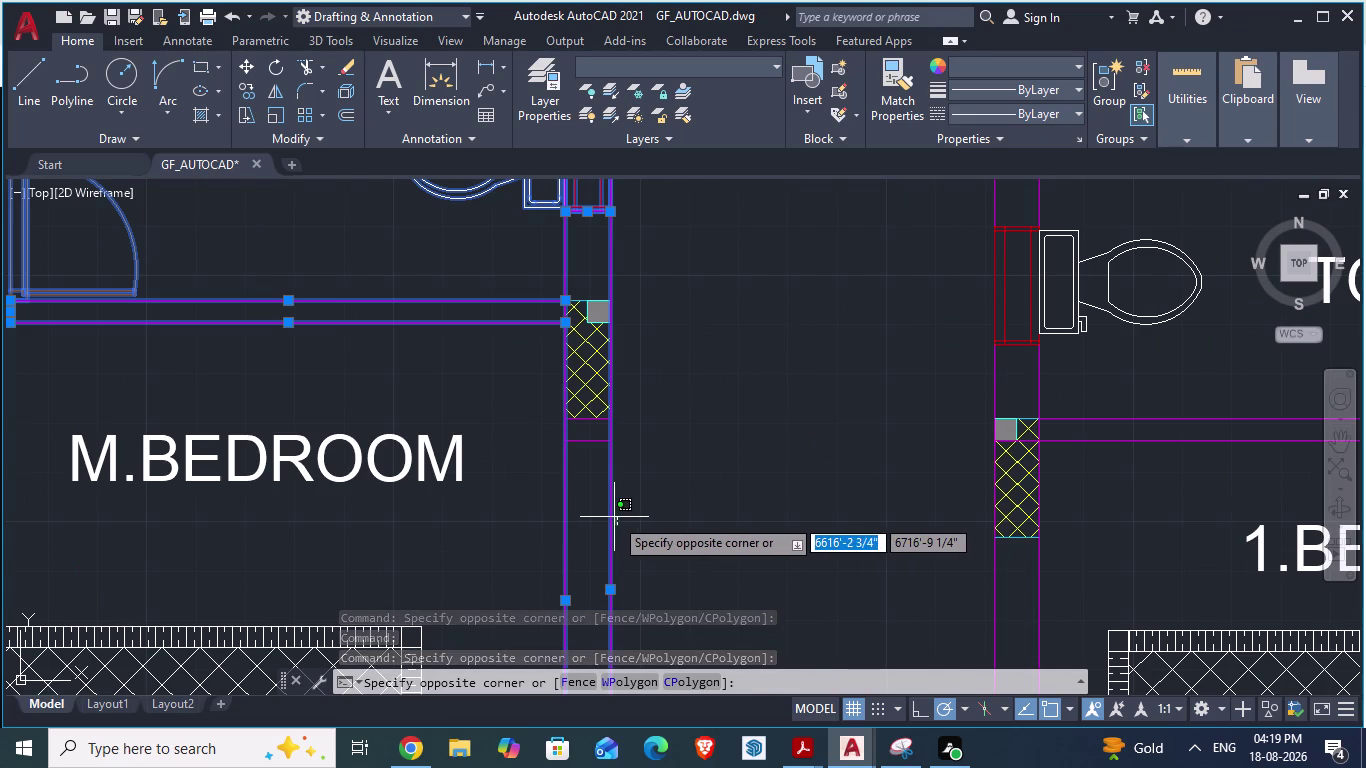
click(613, 517)
scroll(down, 3)
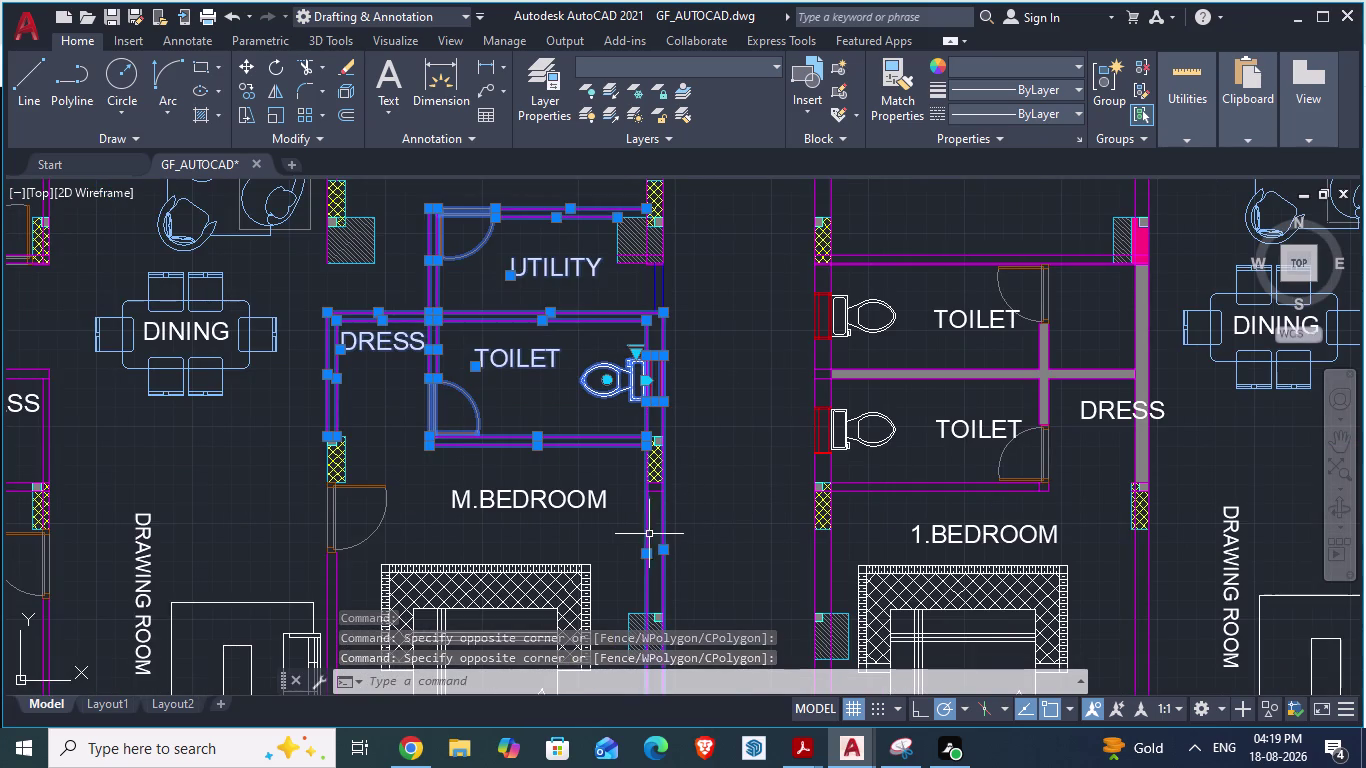
Grab the endpoint grip of the wall below the toilet, then cancel the stretch and clear the selection.
click(647, 550)
click(664, 547)
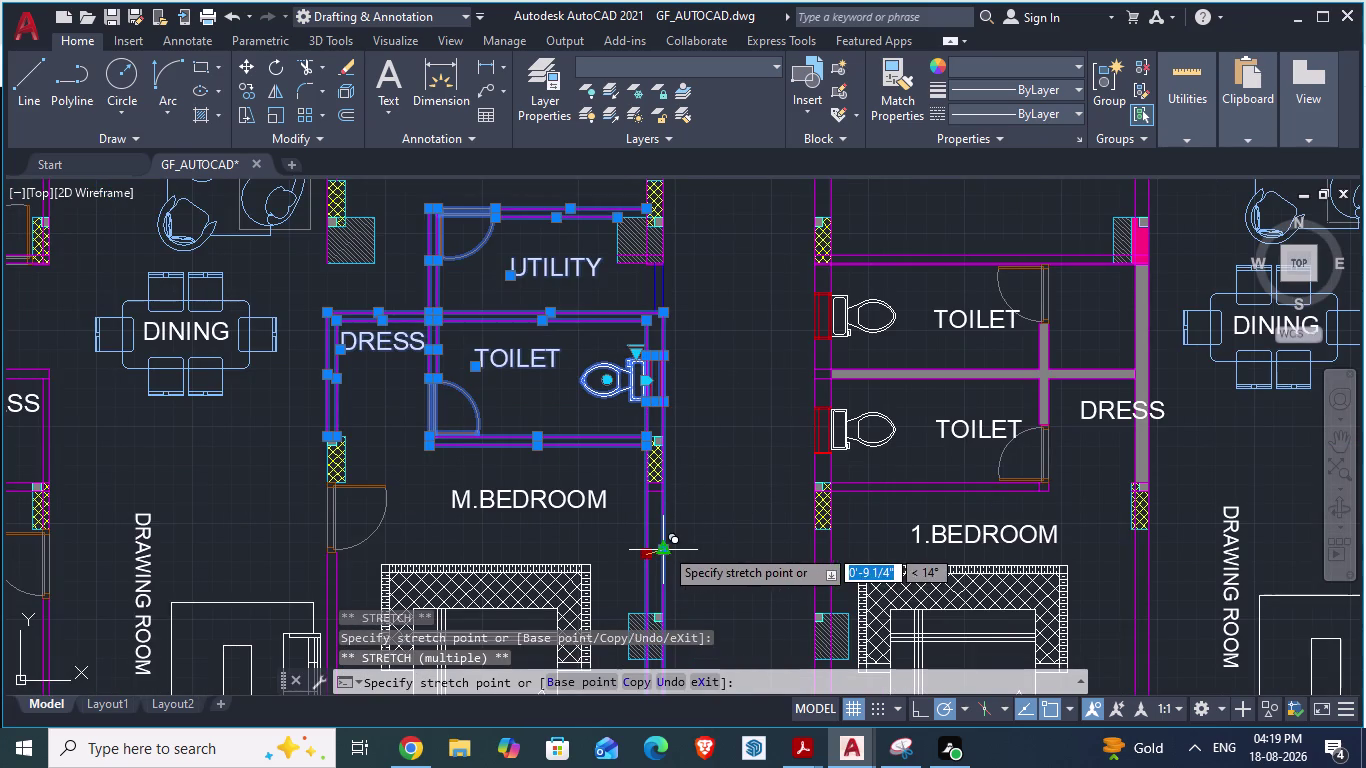
key(Escape)
scroll(down, 3)
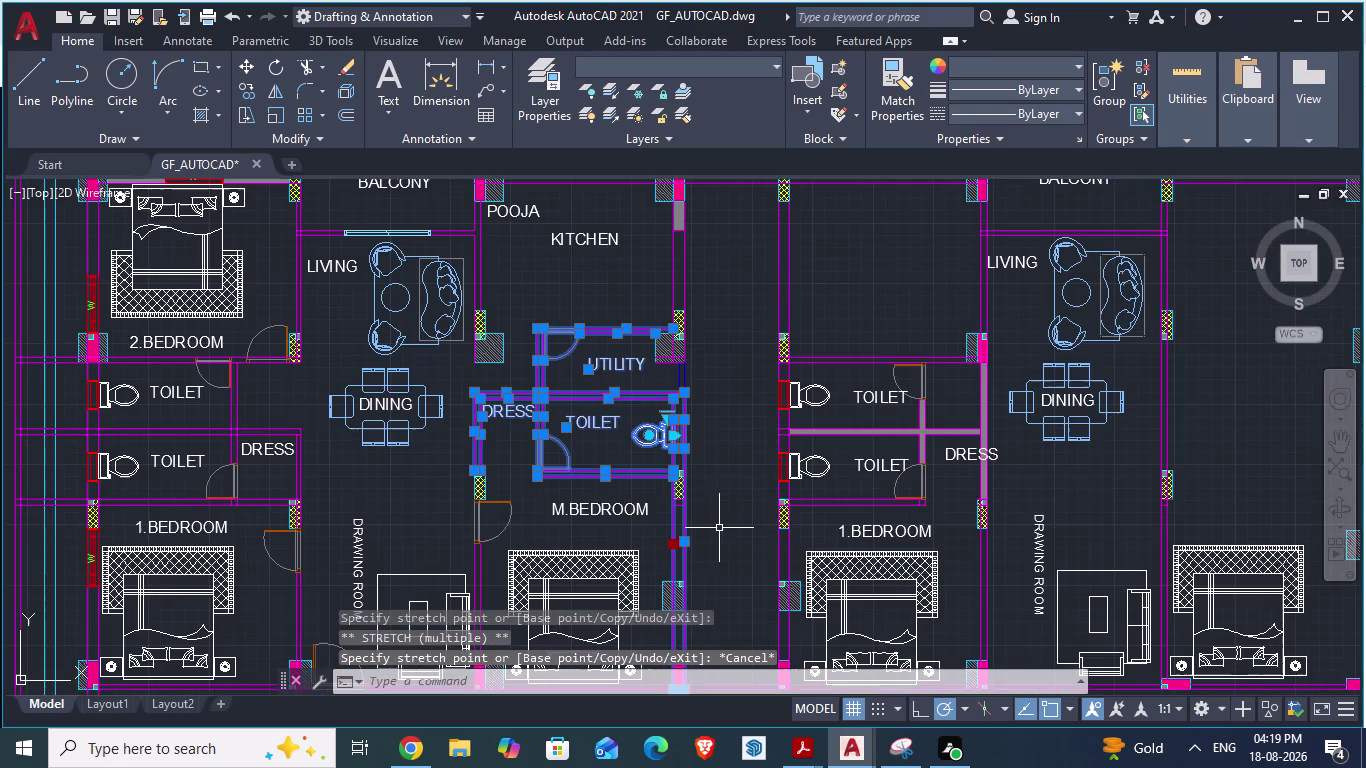
key(Escape)
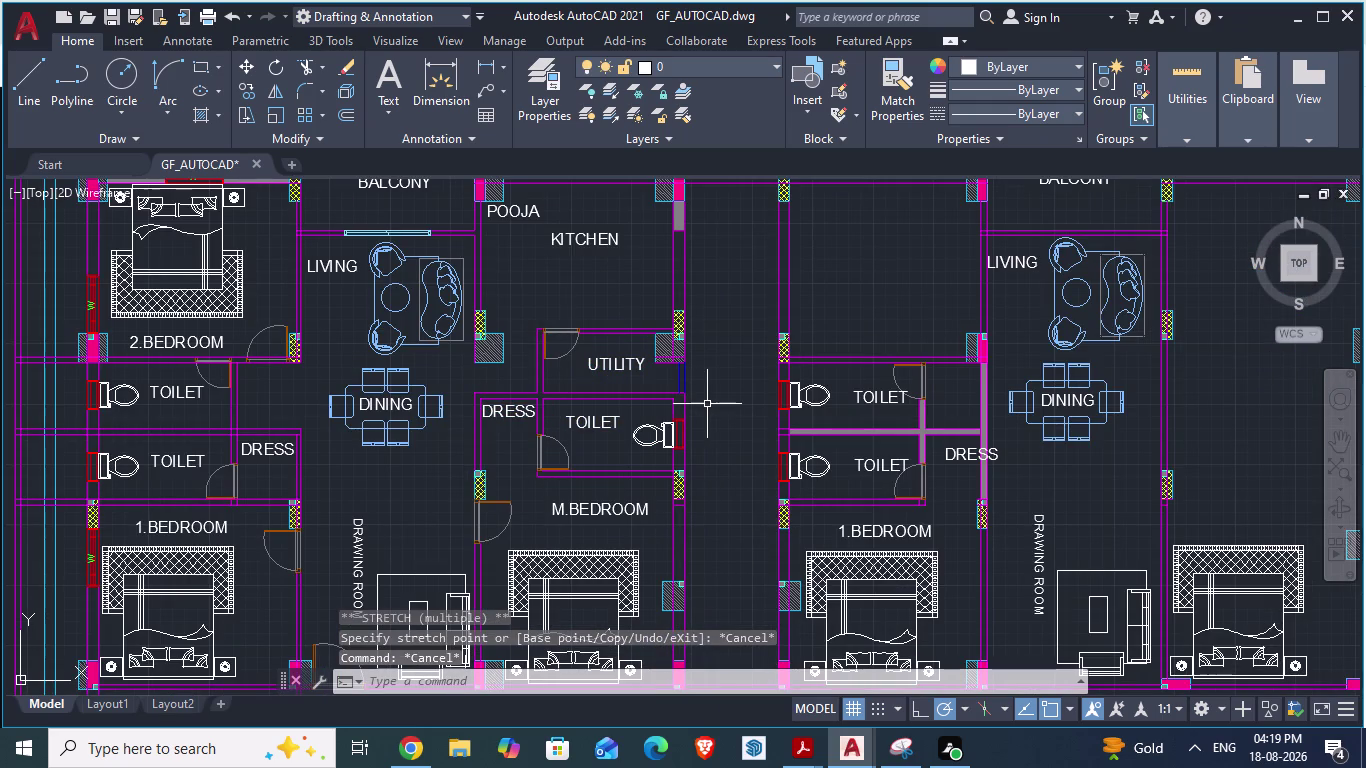
Select the utility/toilet block walls plus the KITCHEN, POOJA and M.BEDROOM labels.
click(624, 266)
click(520, 481)
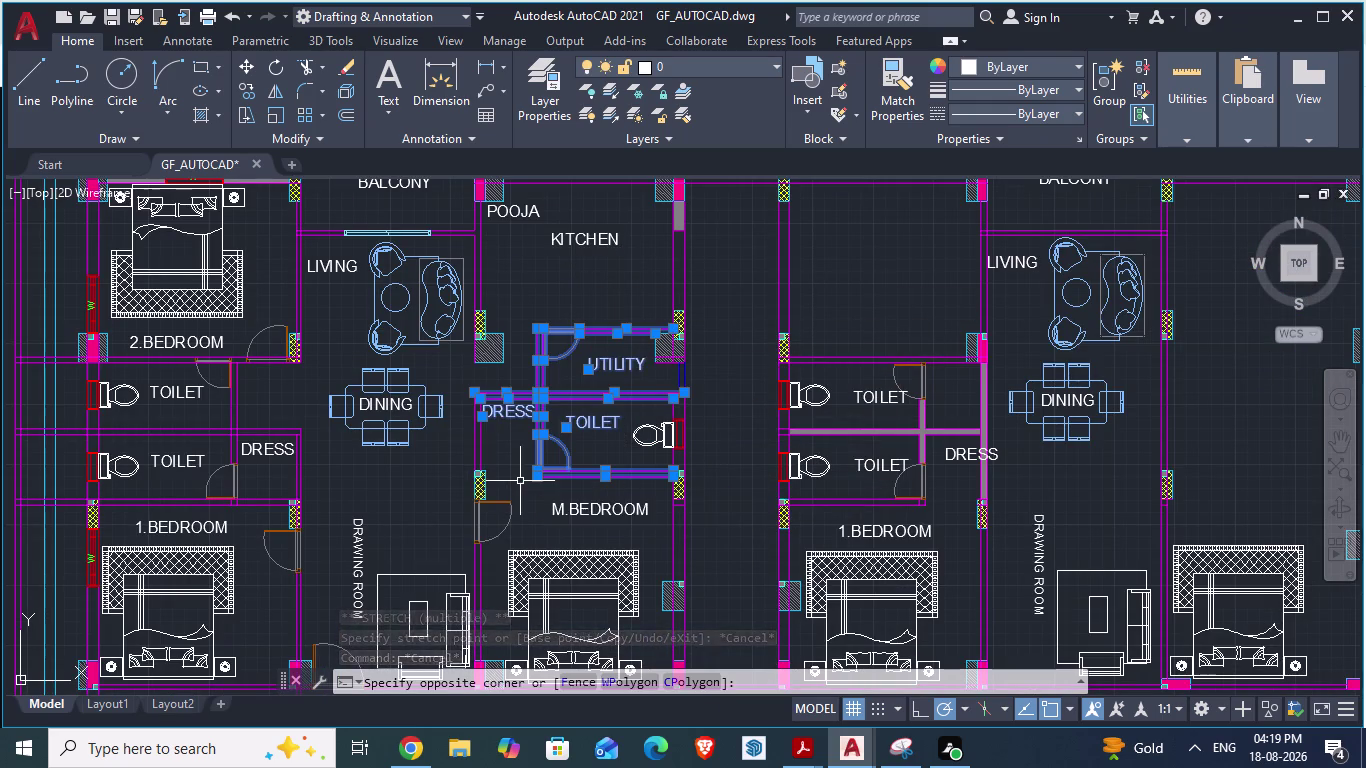
click(590, 240)
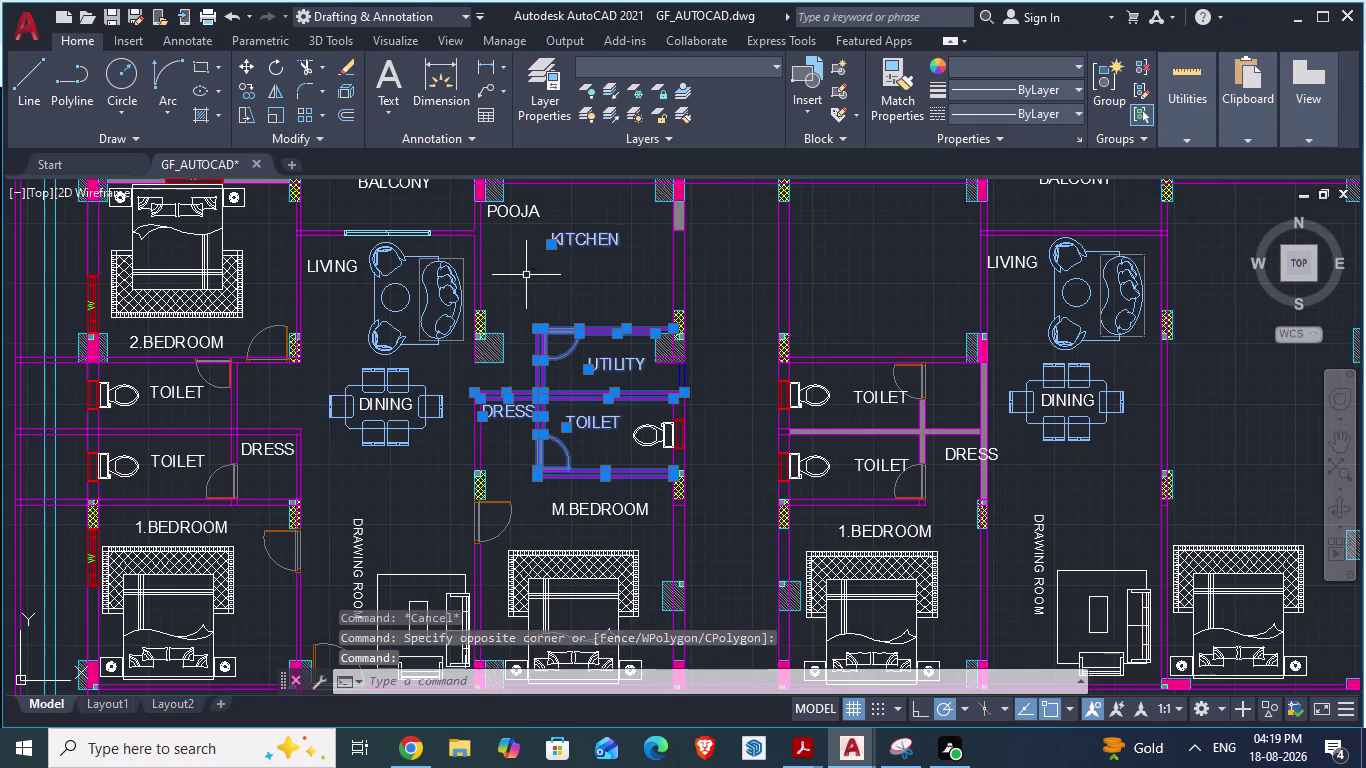
scroll(down, 3)
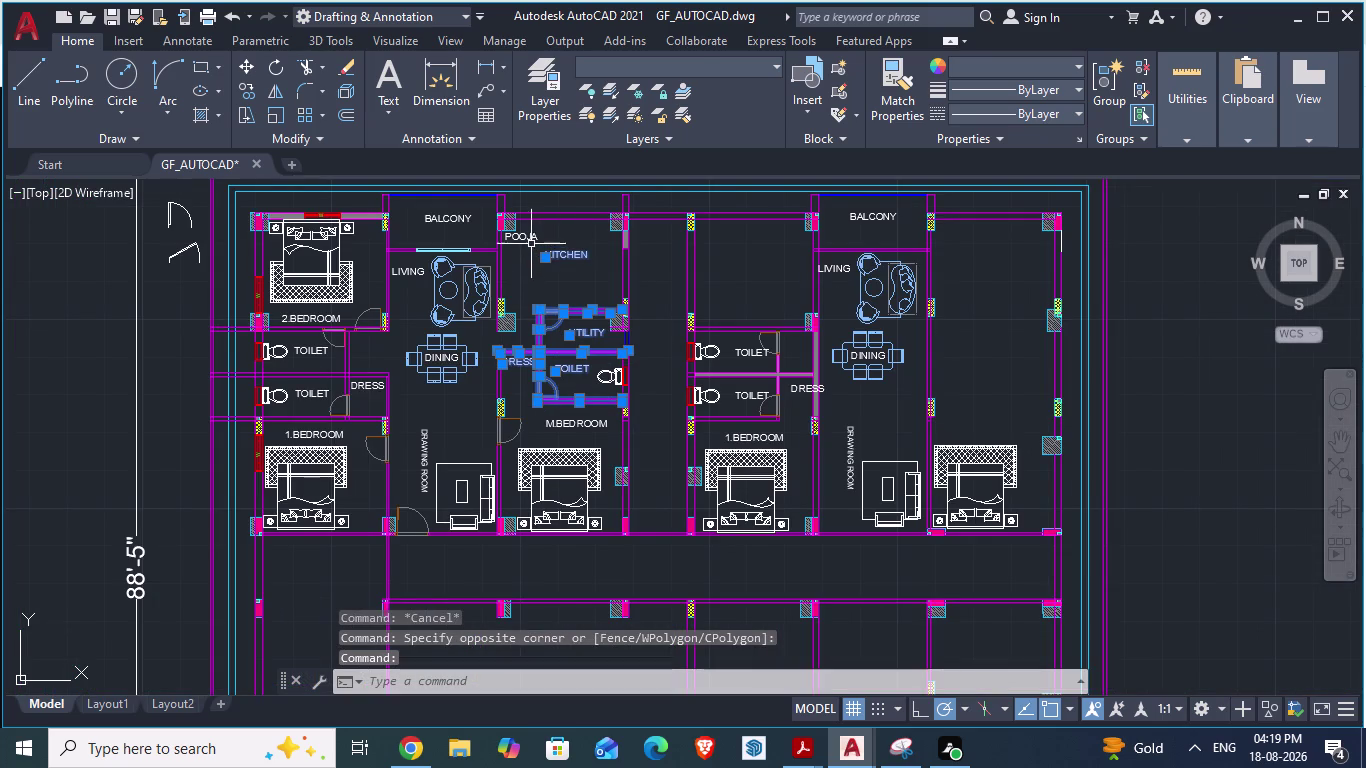
click(530, 240)
scroll(up, 3)
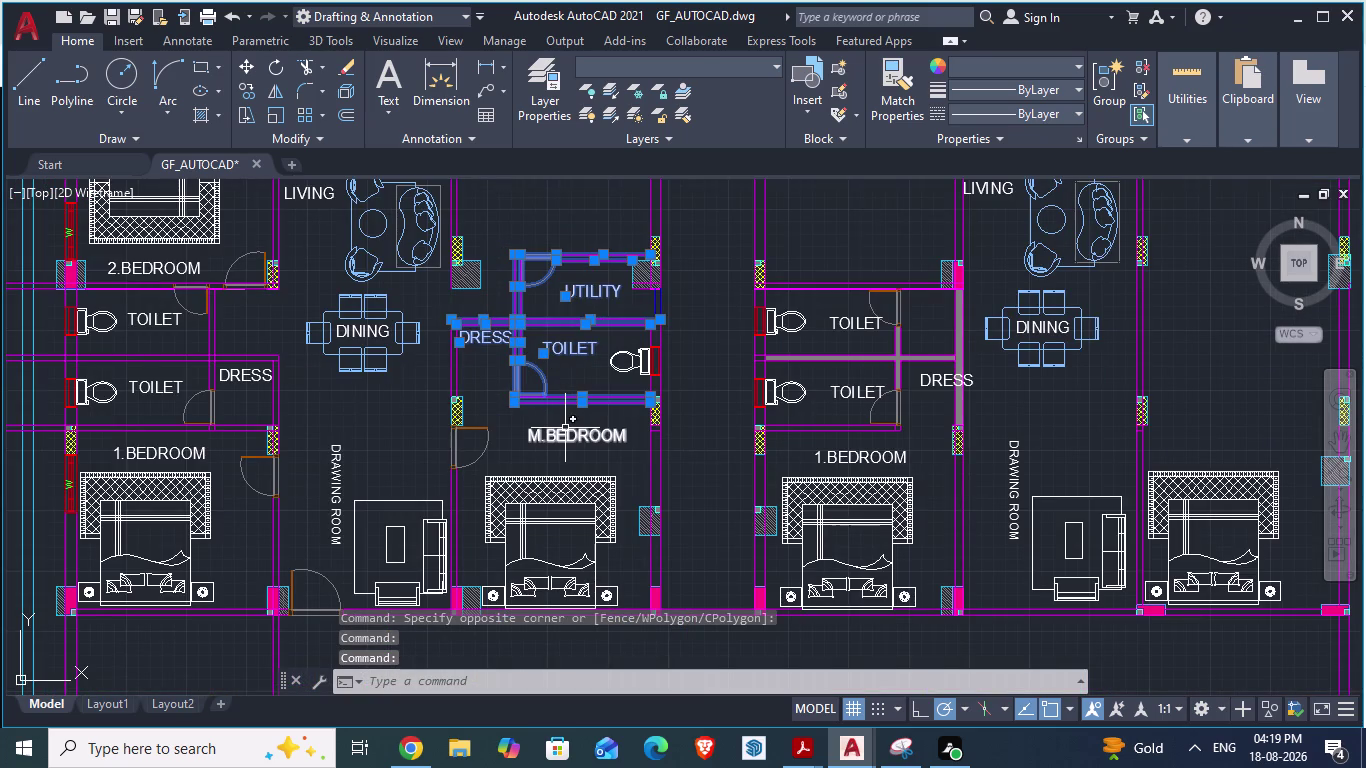
click(565, 429)
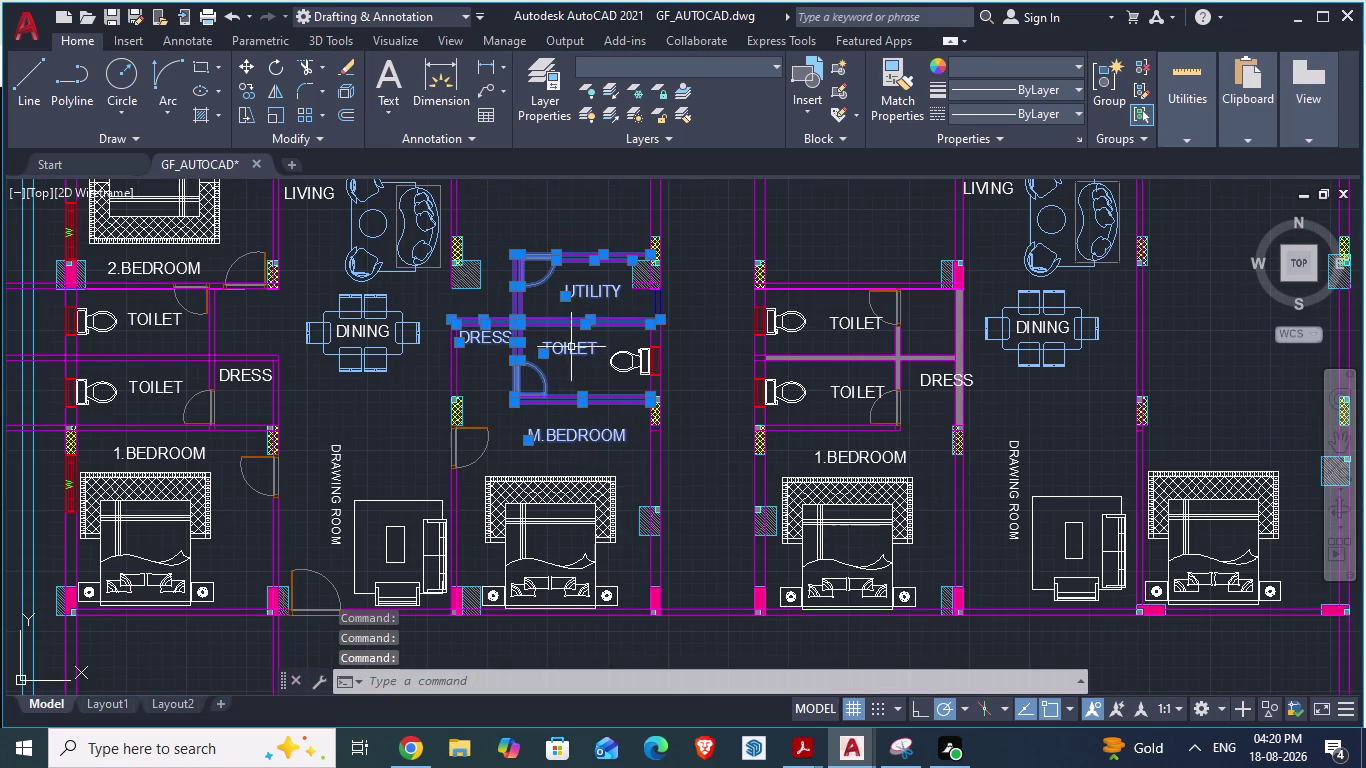
scroll(up, 3)
Add the toilet fixture and utility-side wall, then copy all 33 objects to the clipboard.
click(658, 309)
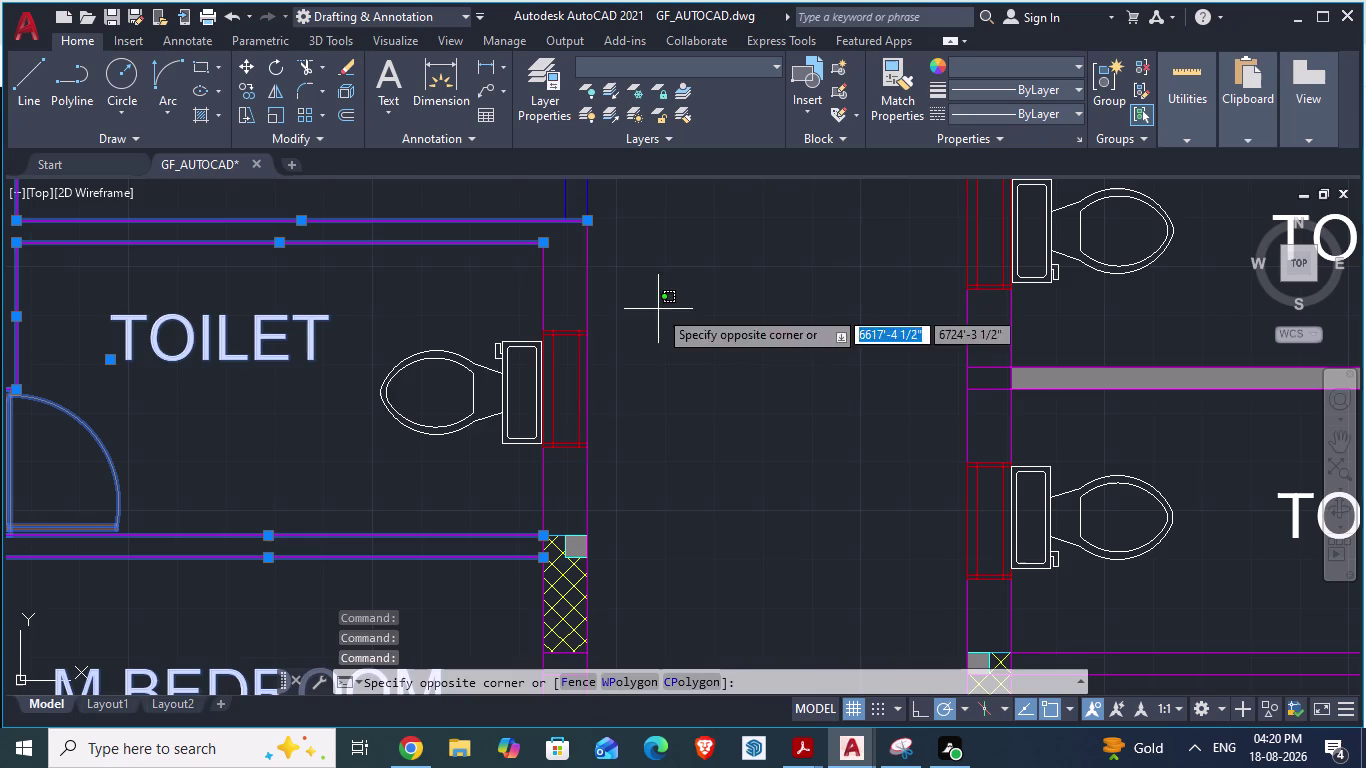
click(389, 451)
scroll(down, 3)
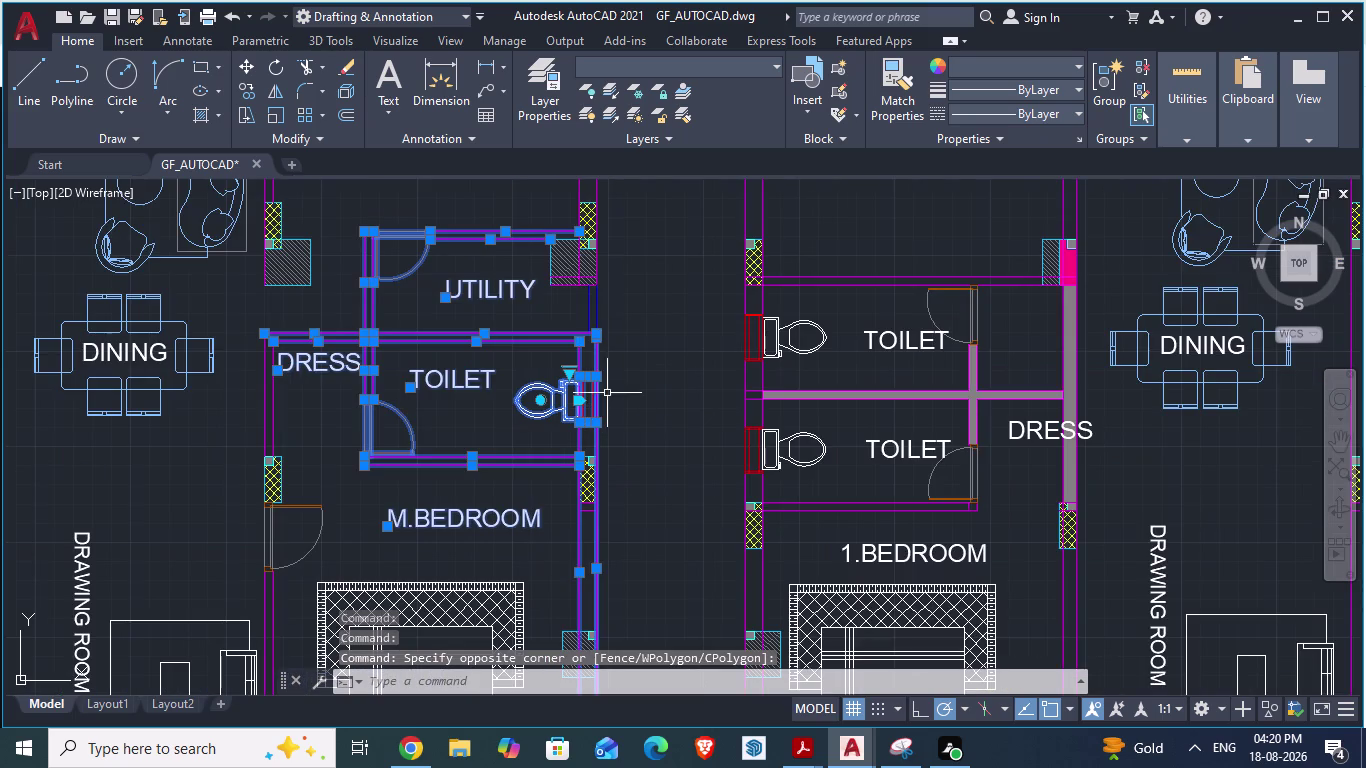
scroll(up, 3)
click(602, 330)
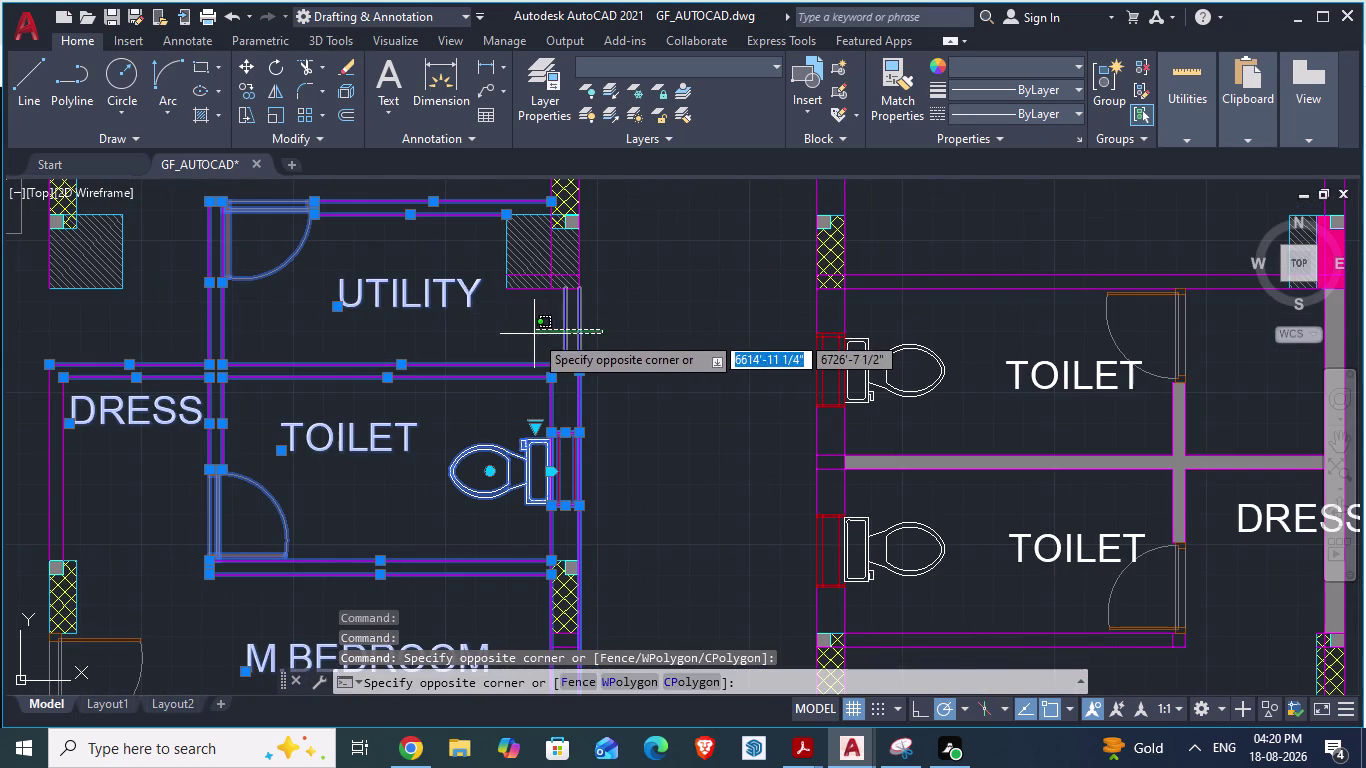
click(534, 334)
scroll(down, 3)
scroll(down, 3)
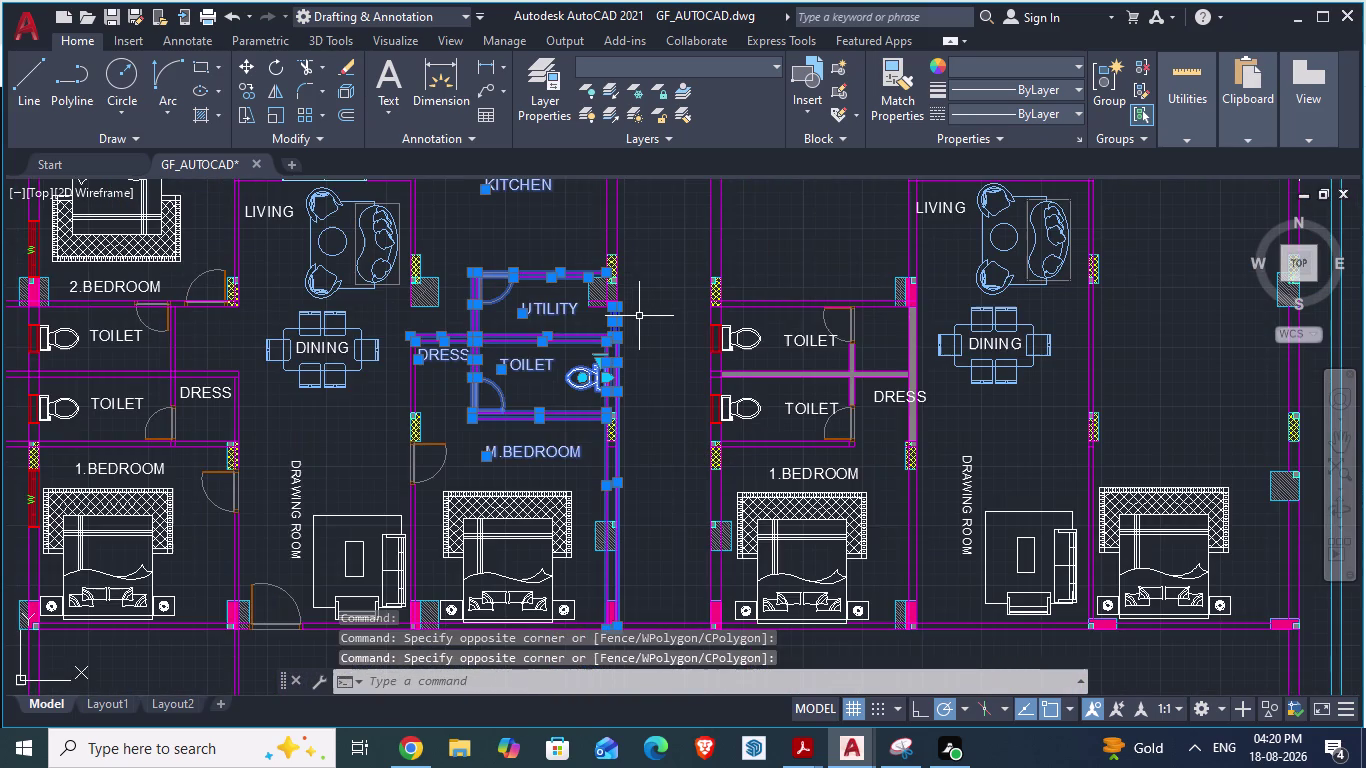
scroll(down, 3)
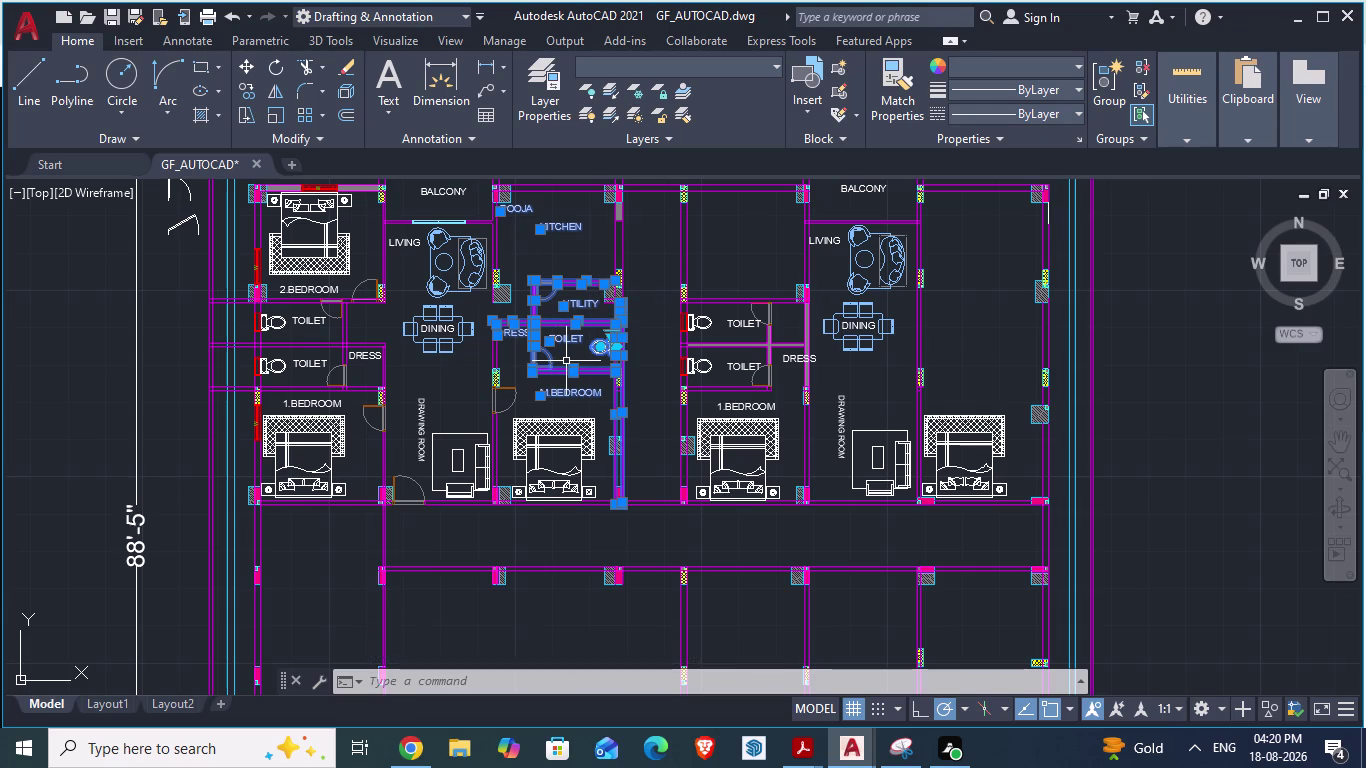
key(ctrl+c)
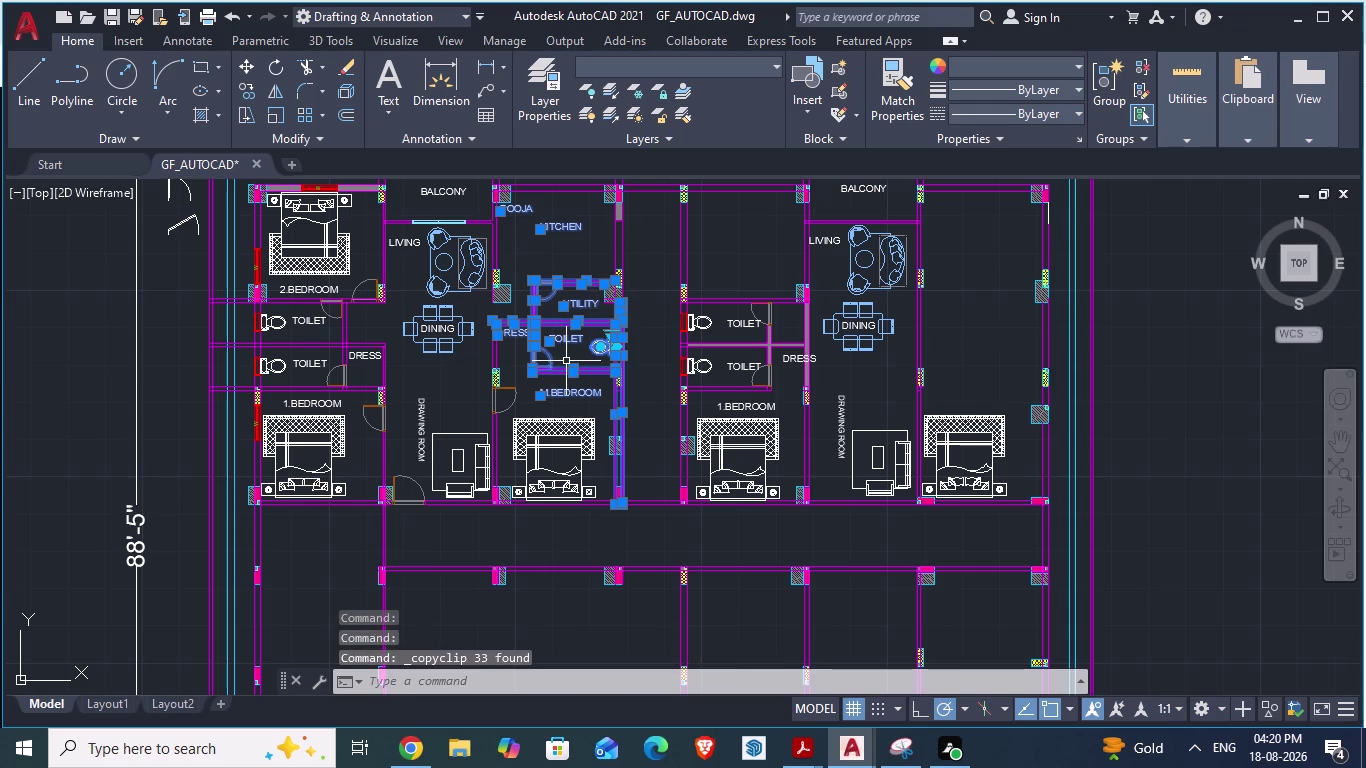
Paste the utility–toilet block and its room labels into open space right of the plan.
key(ctrl+v)
scroll(up, 3)
scroll(down, 3)
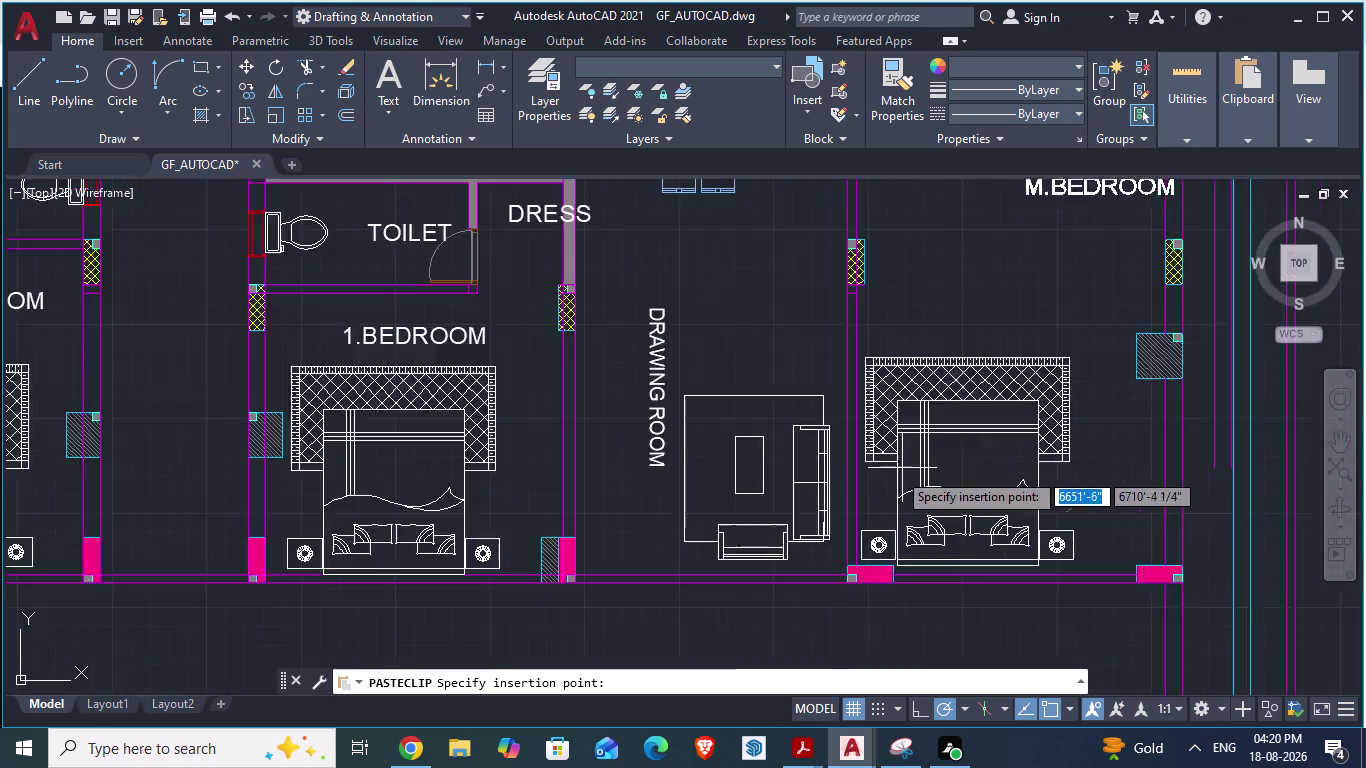
scroll(down, 3)
scroll(up, 3)
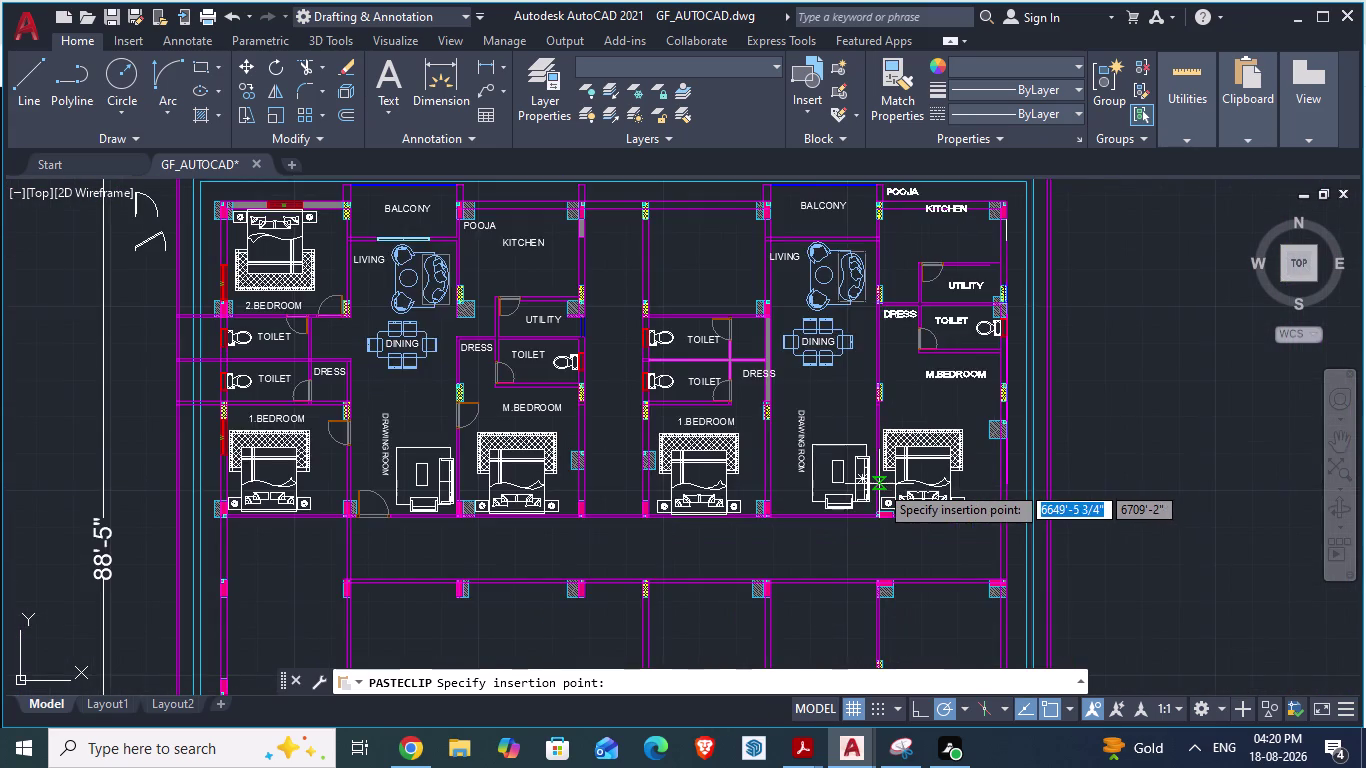
scroll(up, 3)
scroll(down, 3)
scroll(up, 3)
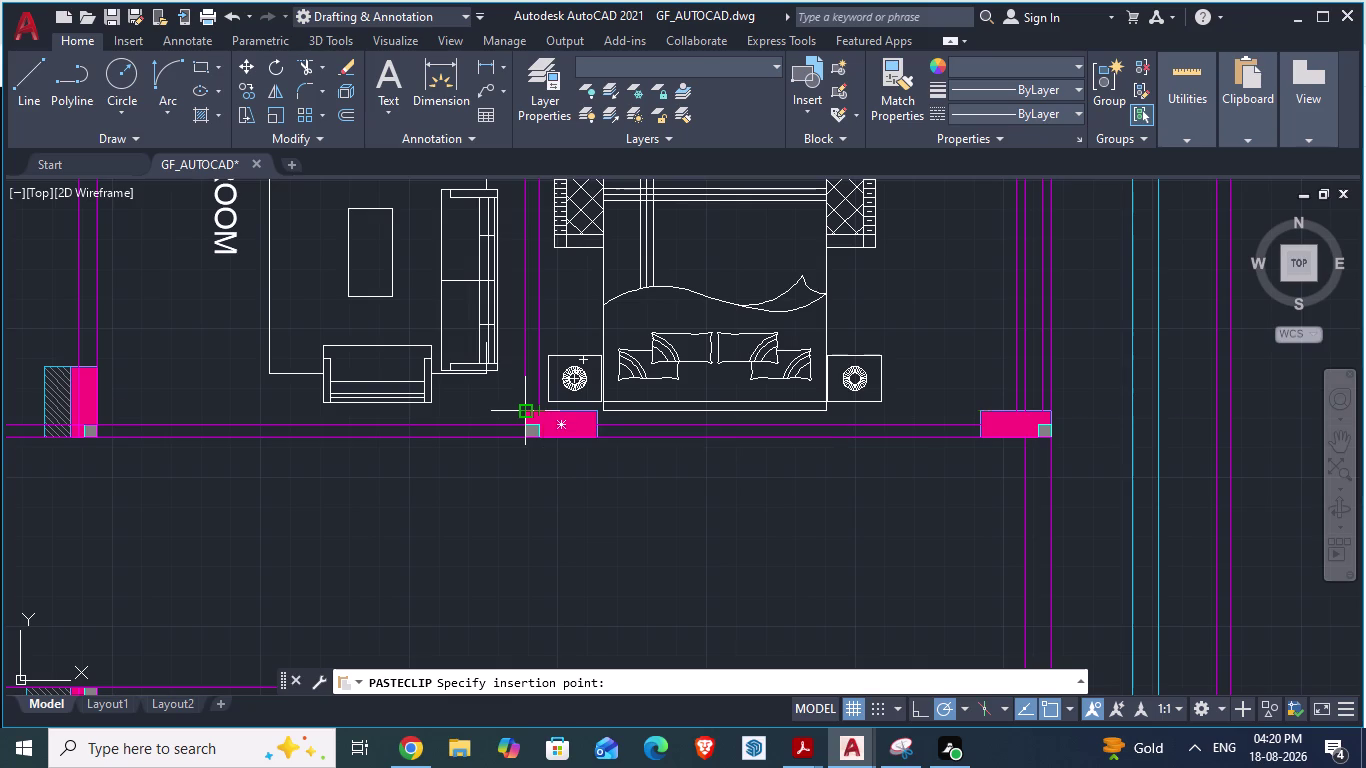
scroll(up, 3)
scroll(down, 3)
middle_drag(435, 455, 218, 442)
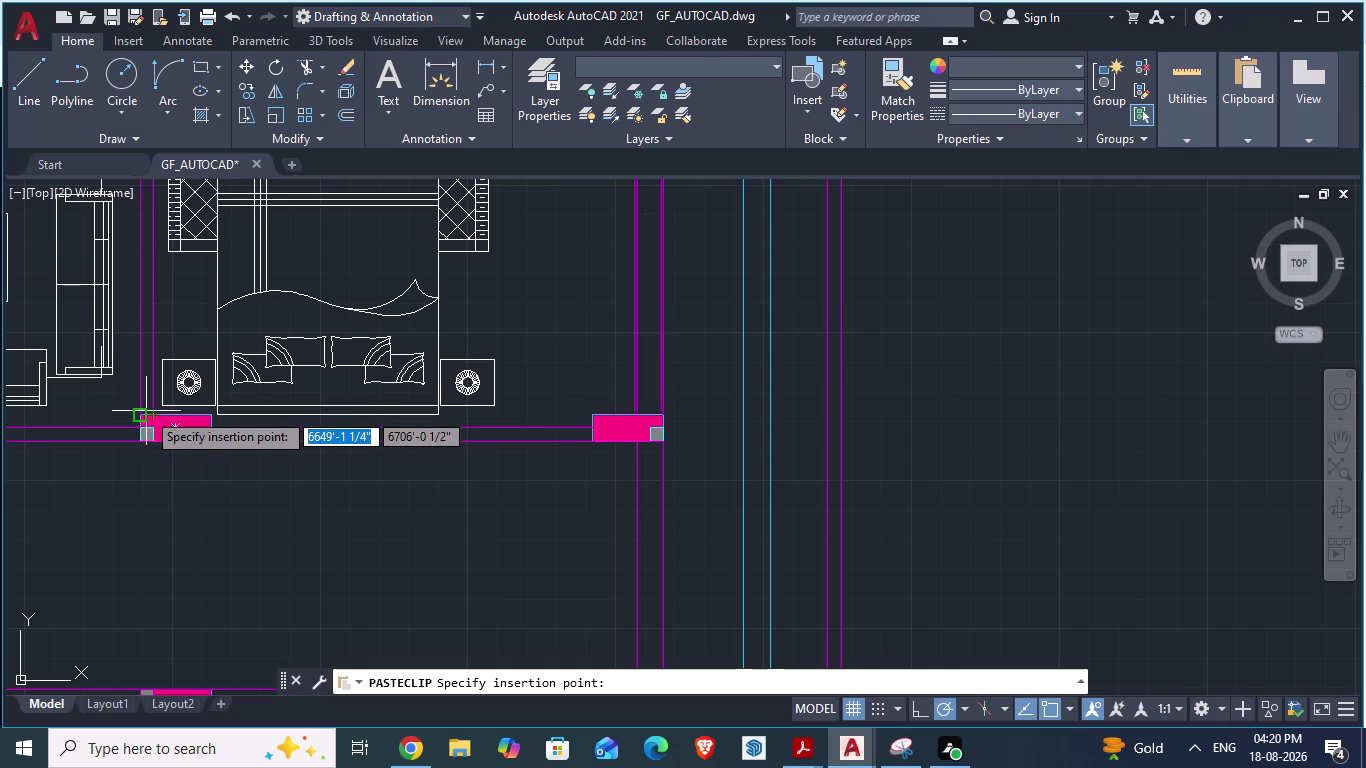
scroll(up, 3)
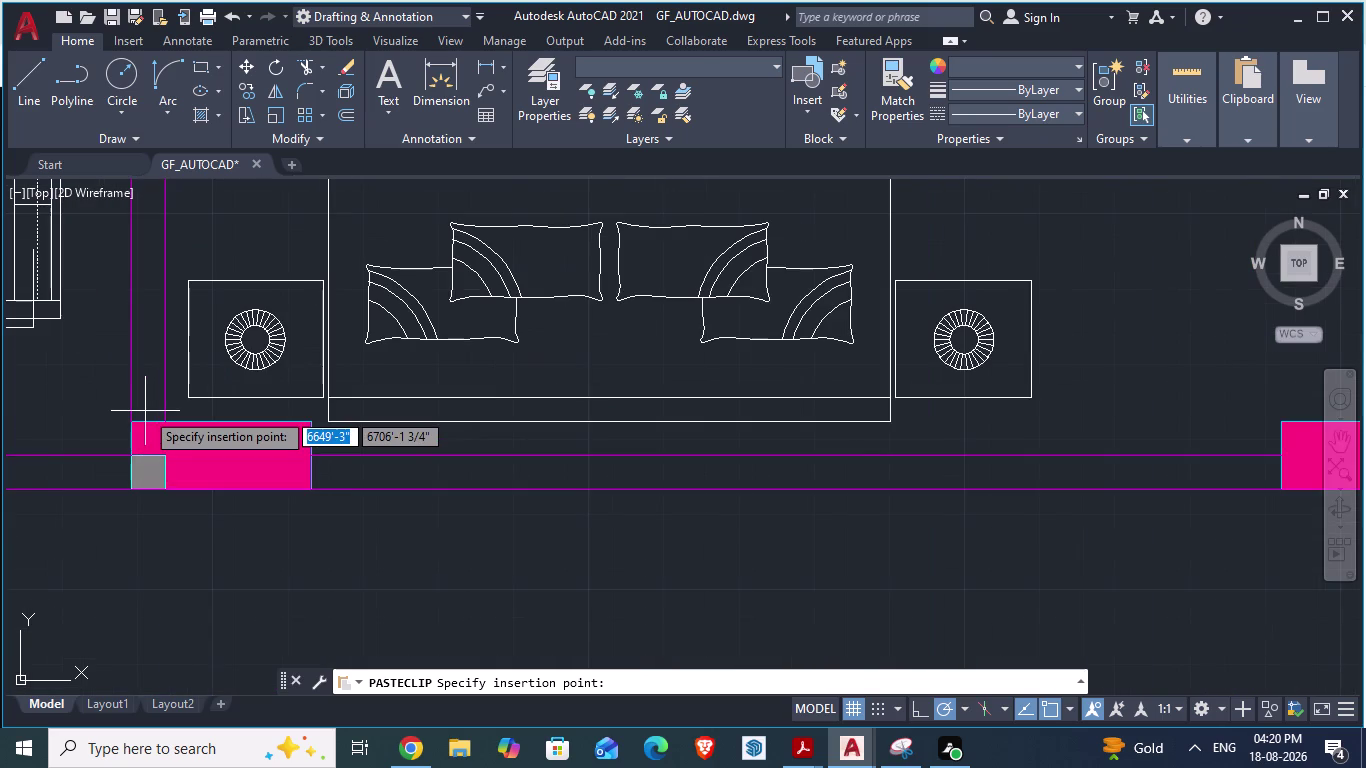
scroll(down, 3)
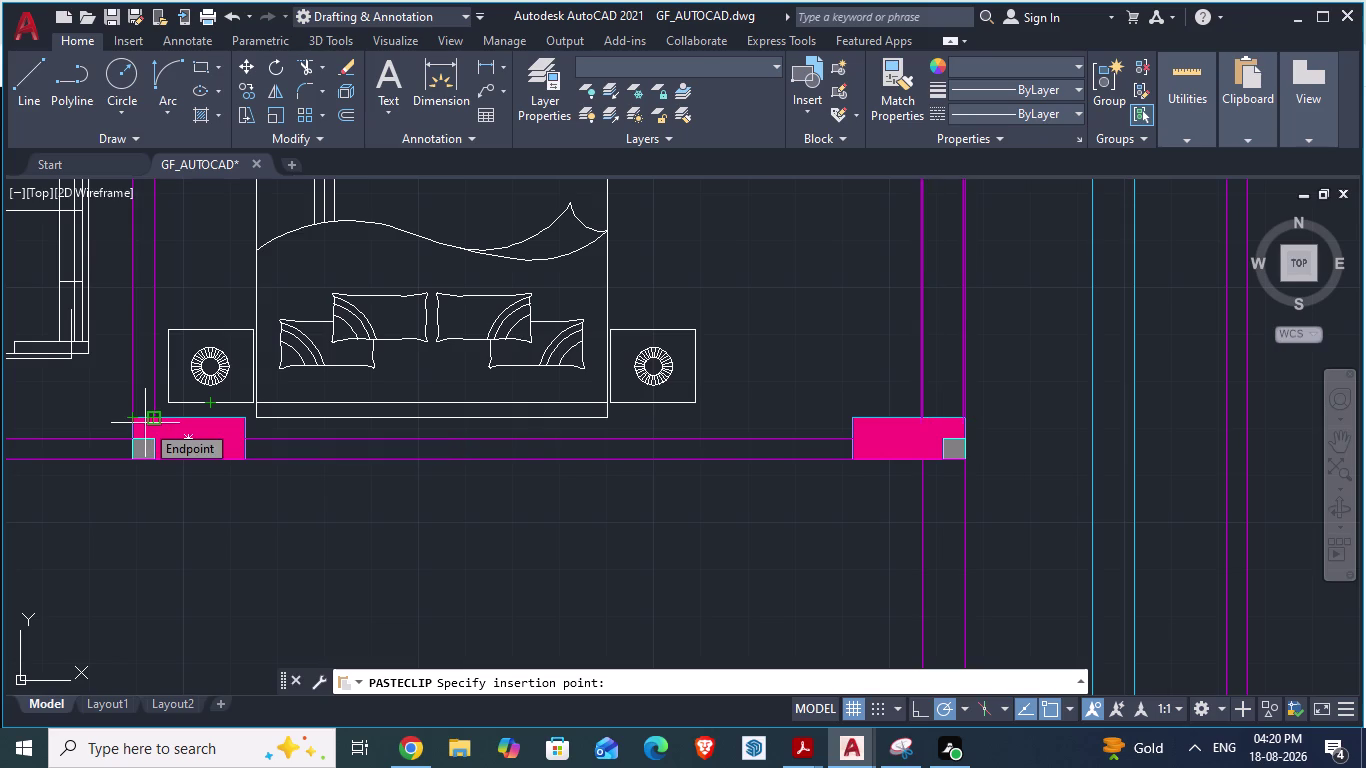
scroll(down, 3)
scroll(down, 3)
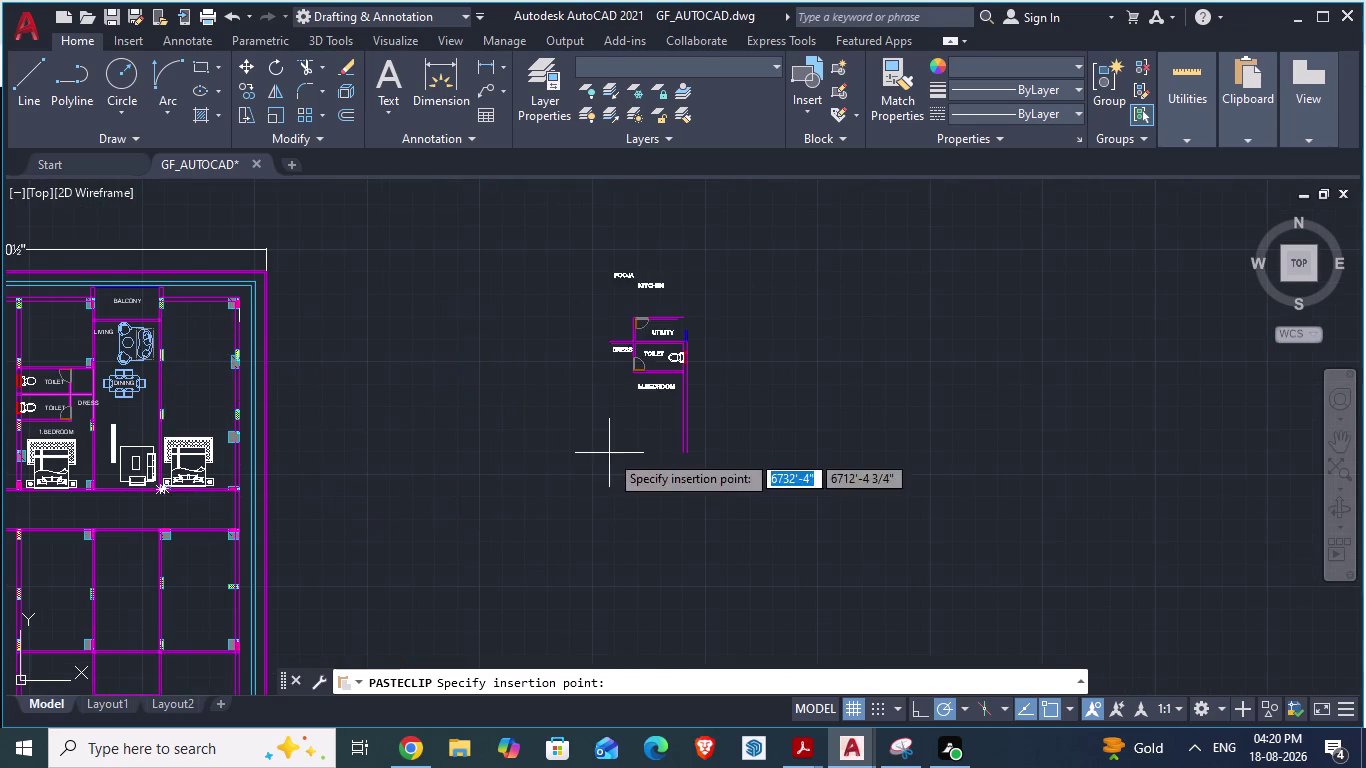
click(608, 453)
key(Escape)
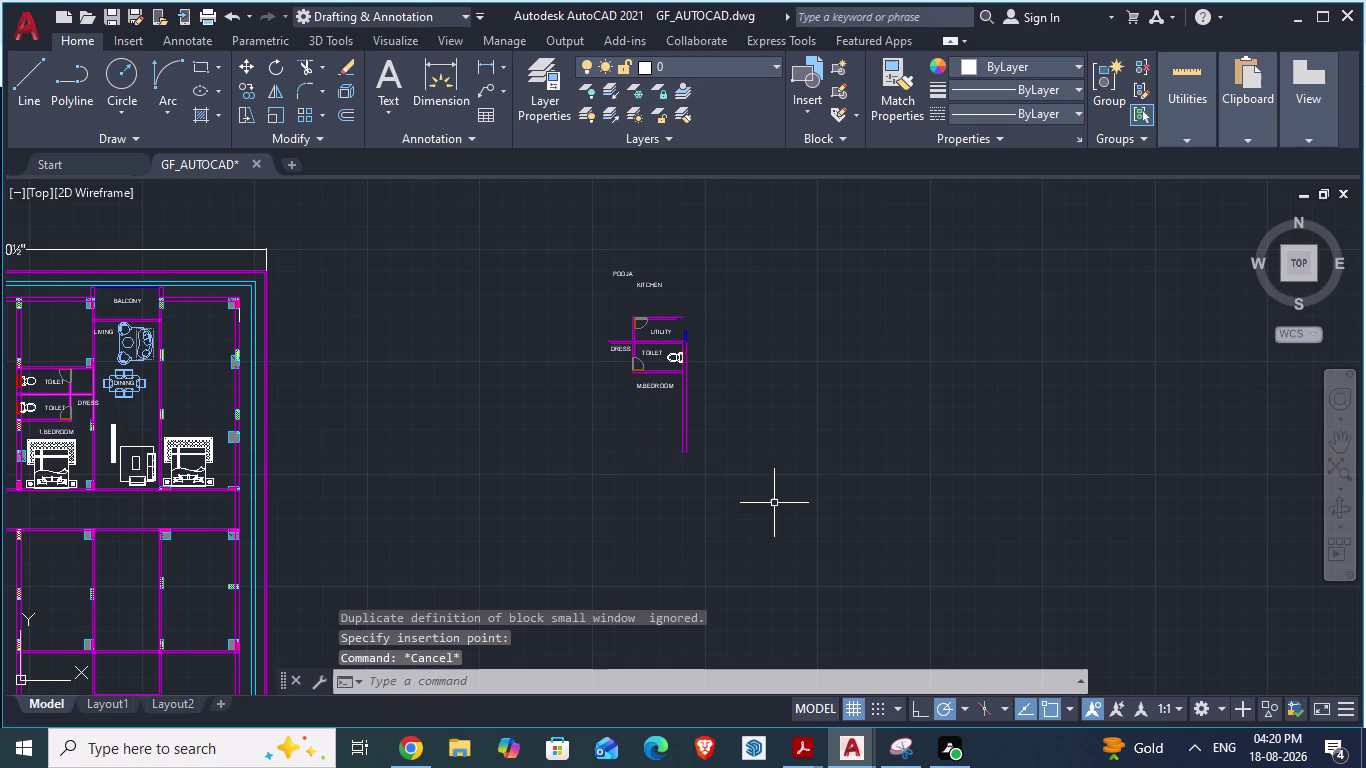
Turn the pasted utility–toilet copy into a block named REF.
click(758, 228)
click(449, 465)
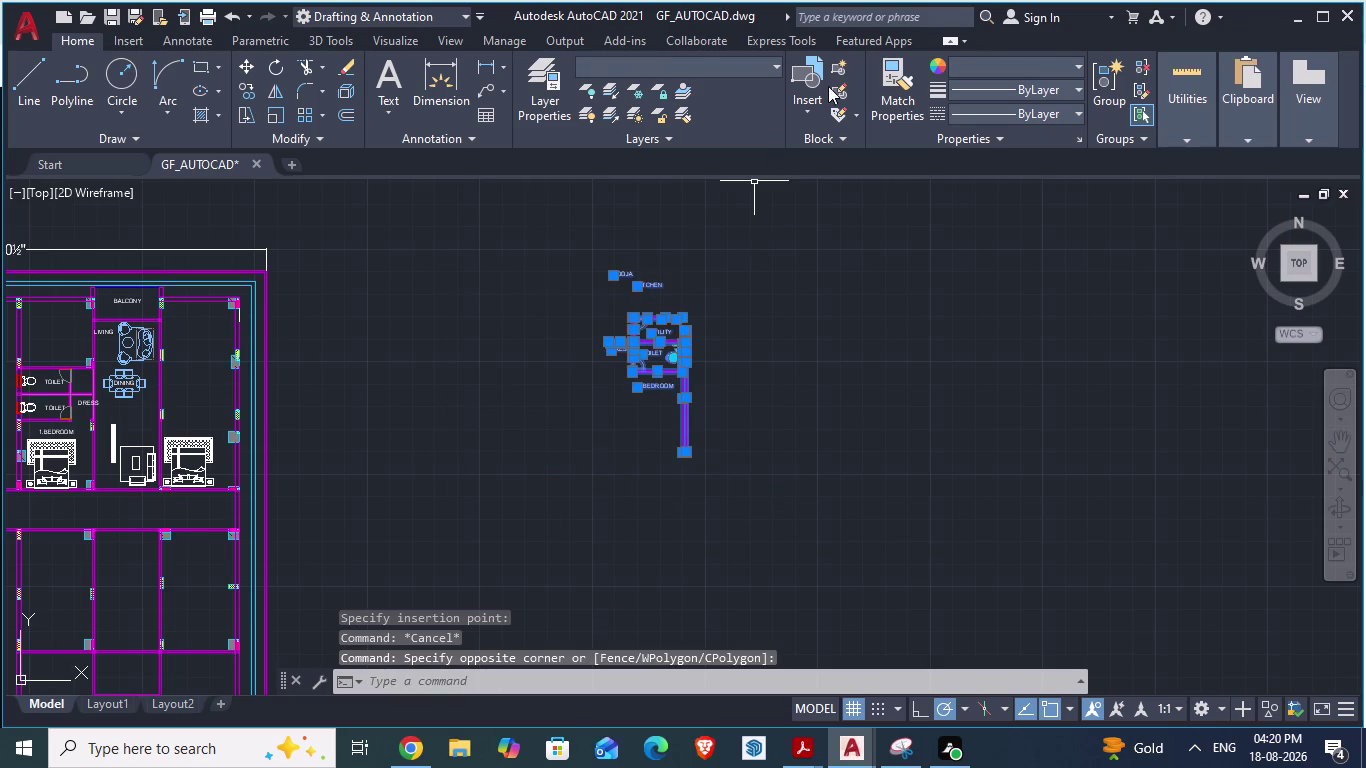
click(836, 64)
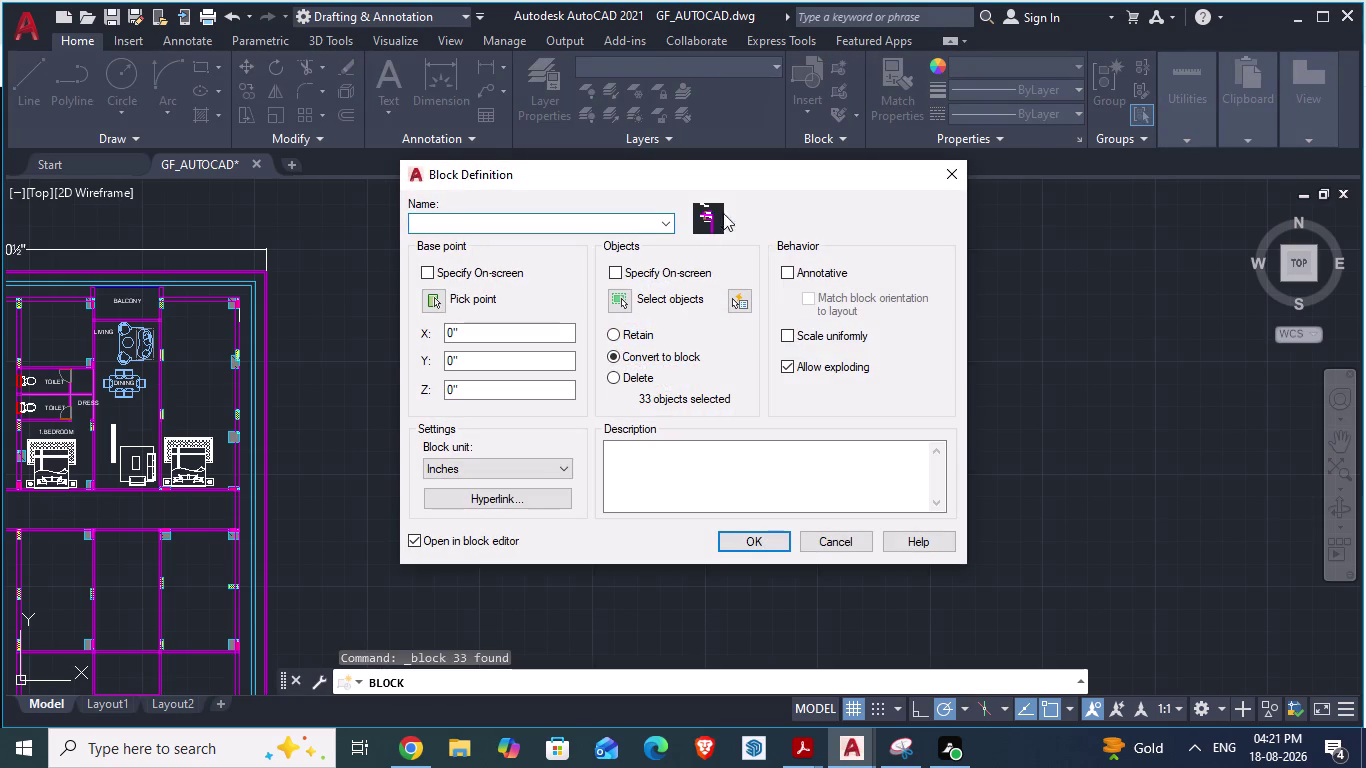
text(REF)
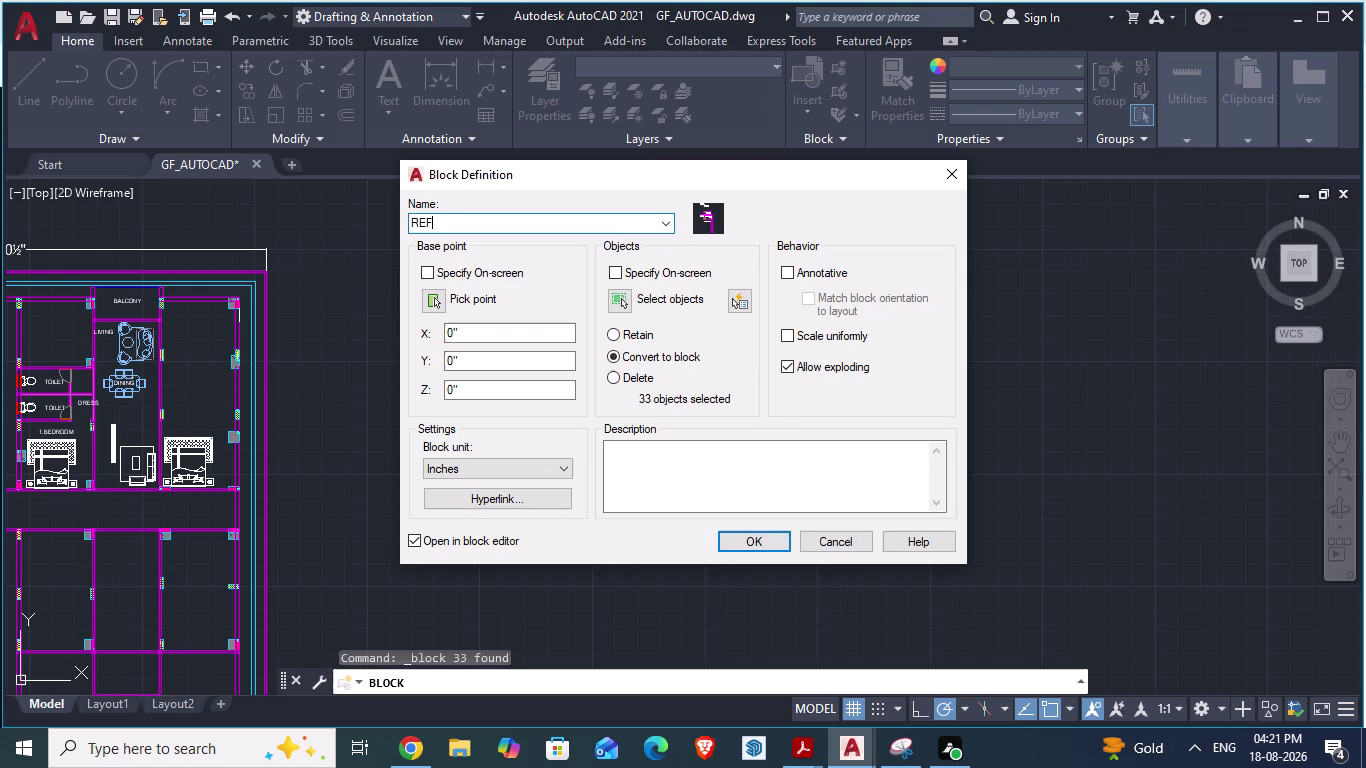
click(792, 537)
click(764, 545)
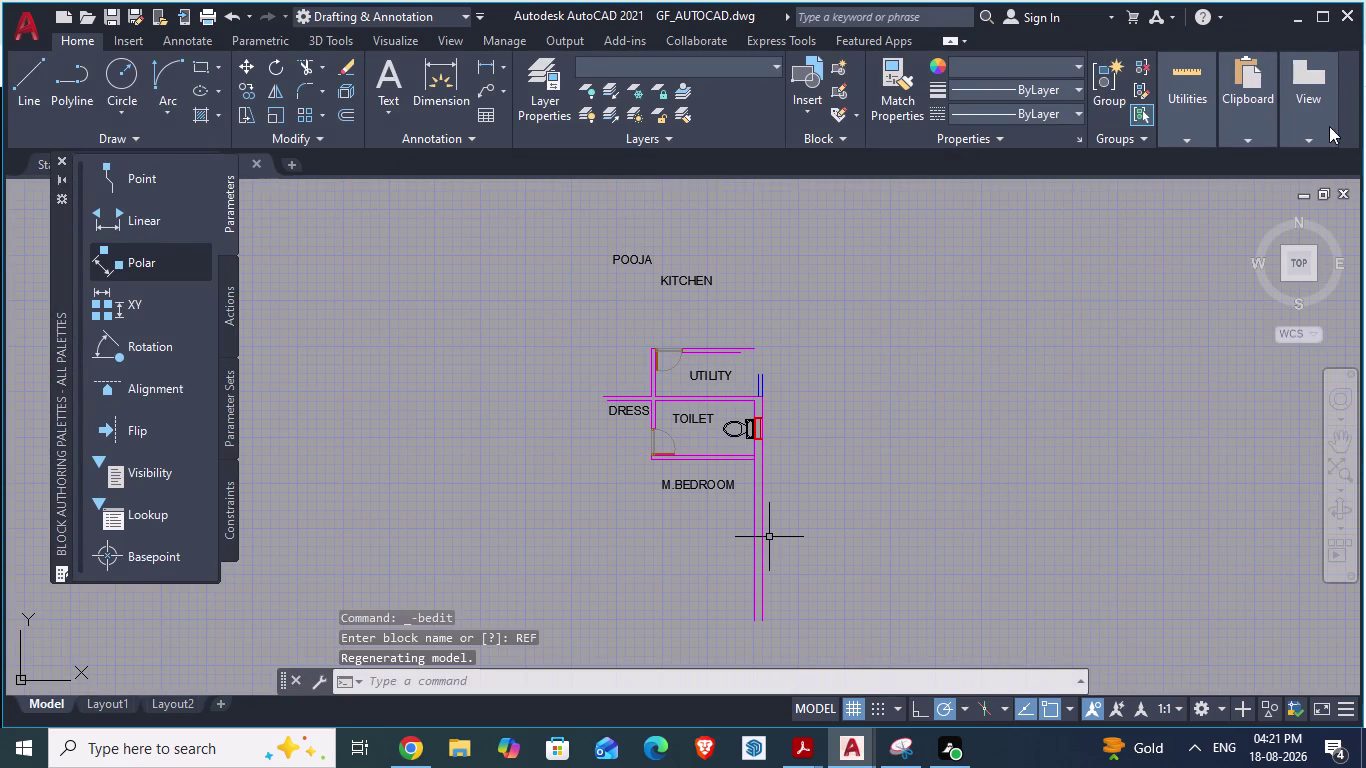
Open the REF block in the Block Editor and close it.
scroll(down, 3)
click(1332, 68)
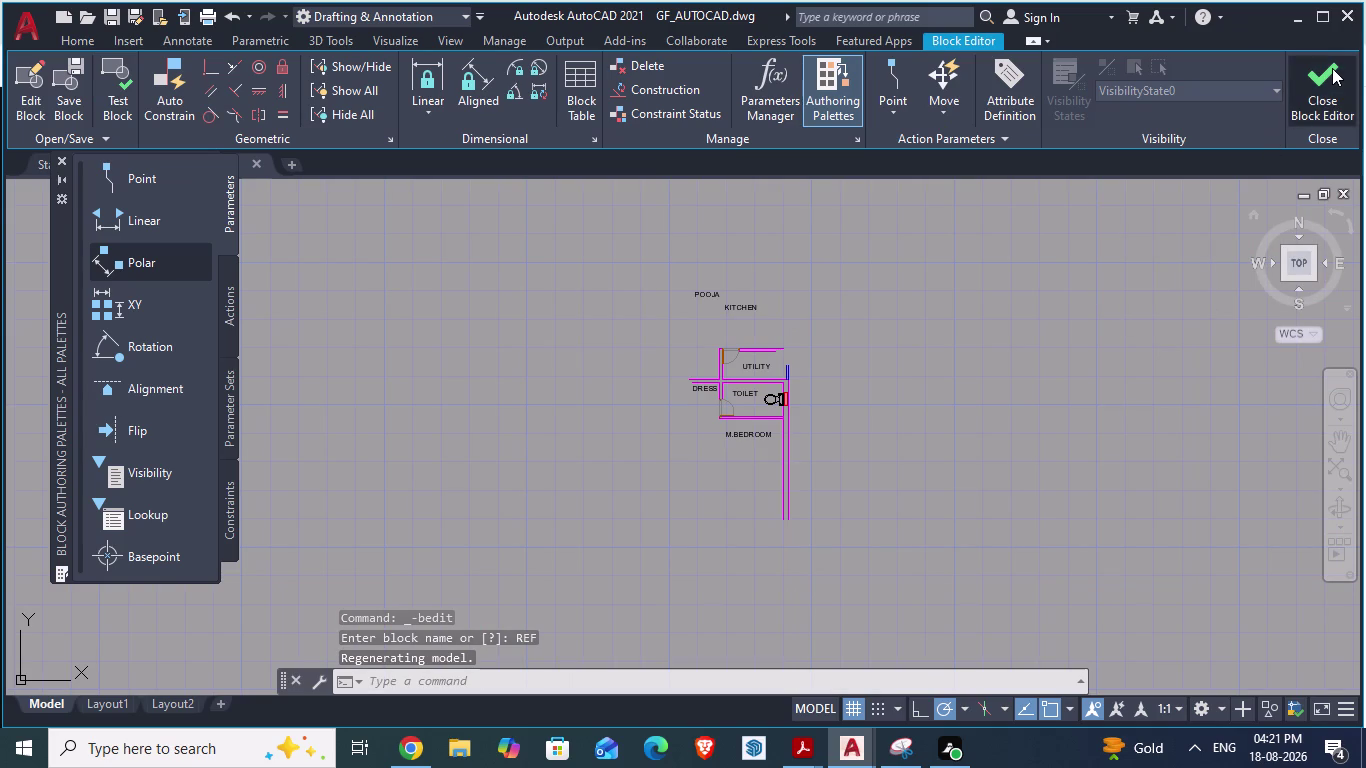
click(675, 339)
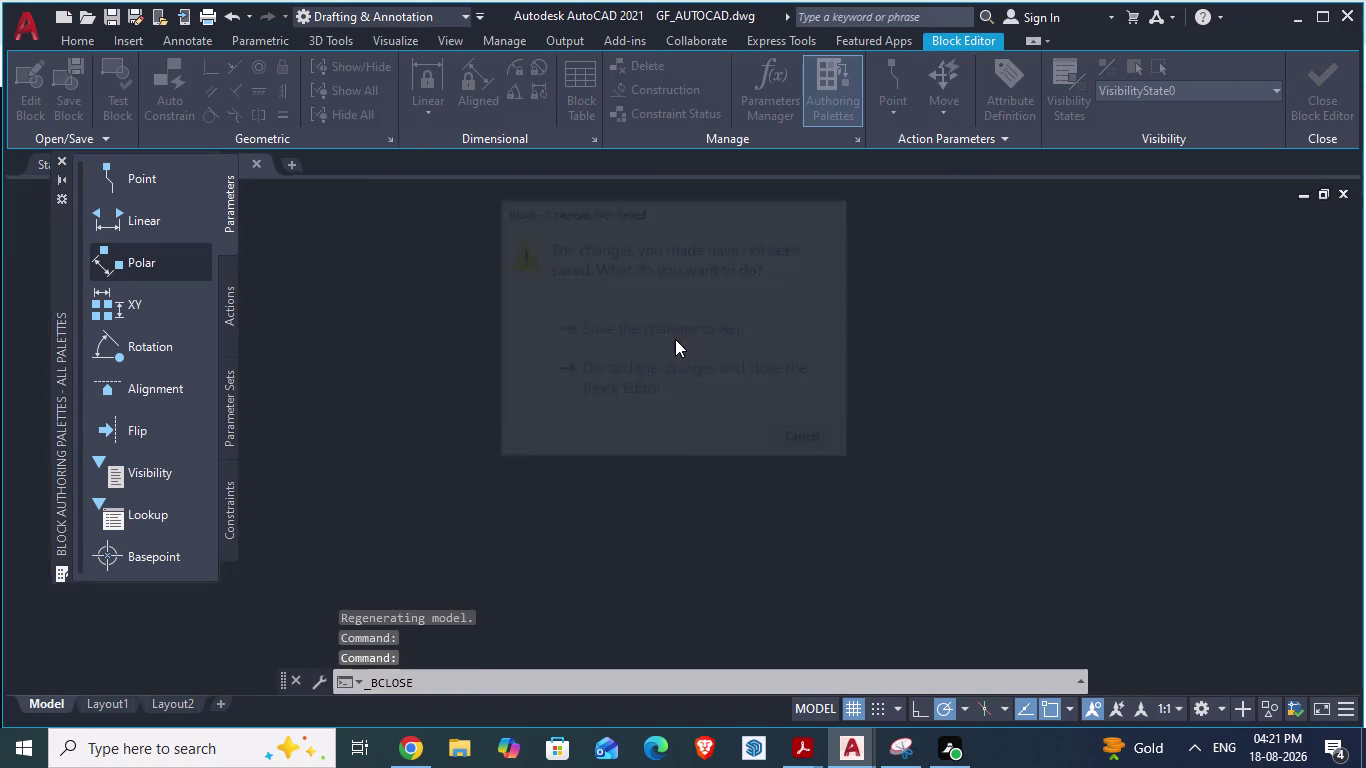
Move the REF block from open space into the right-hand flat of the plan.
scroll(down, 3)
scroll(down, 3)
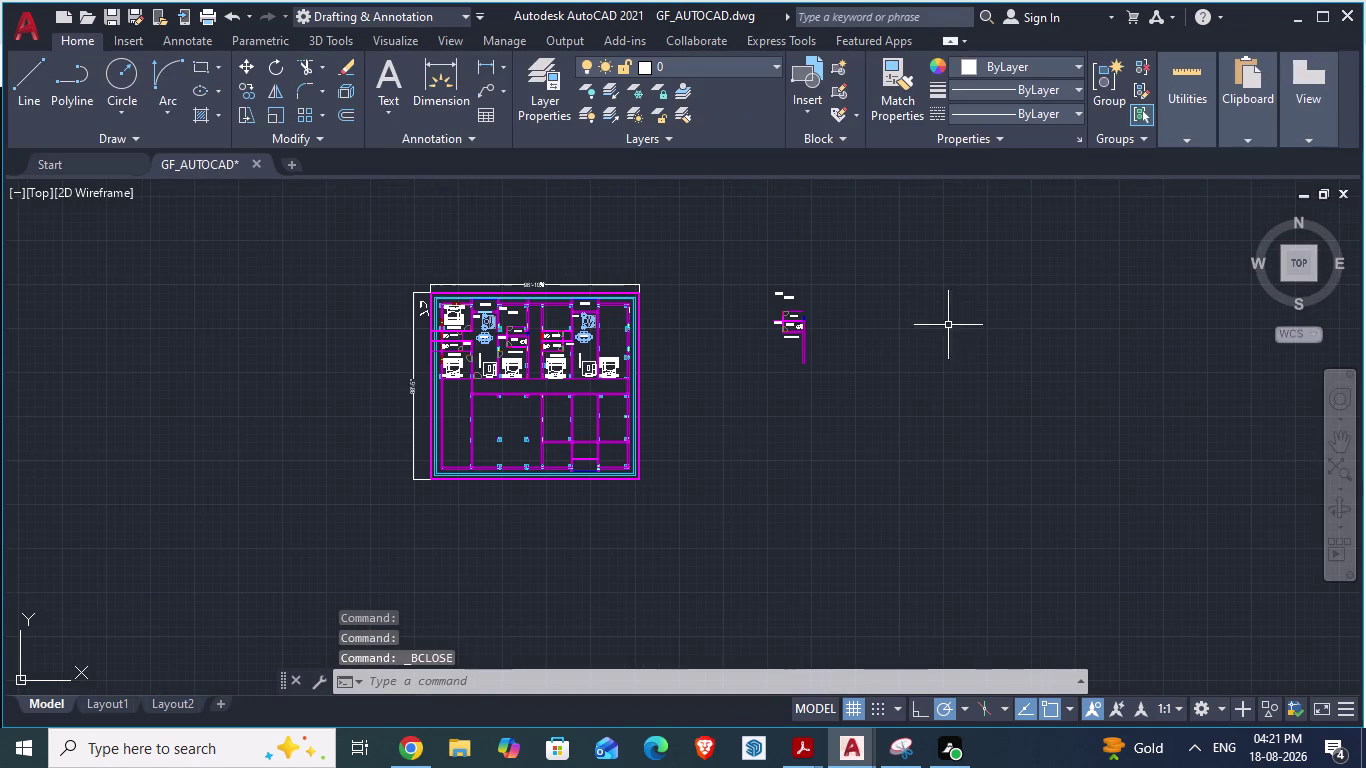
click(784, 316)
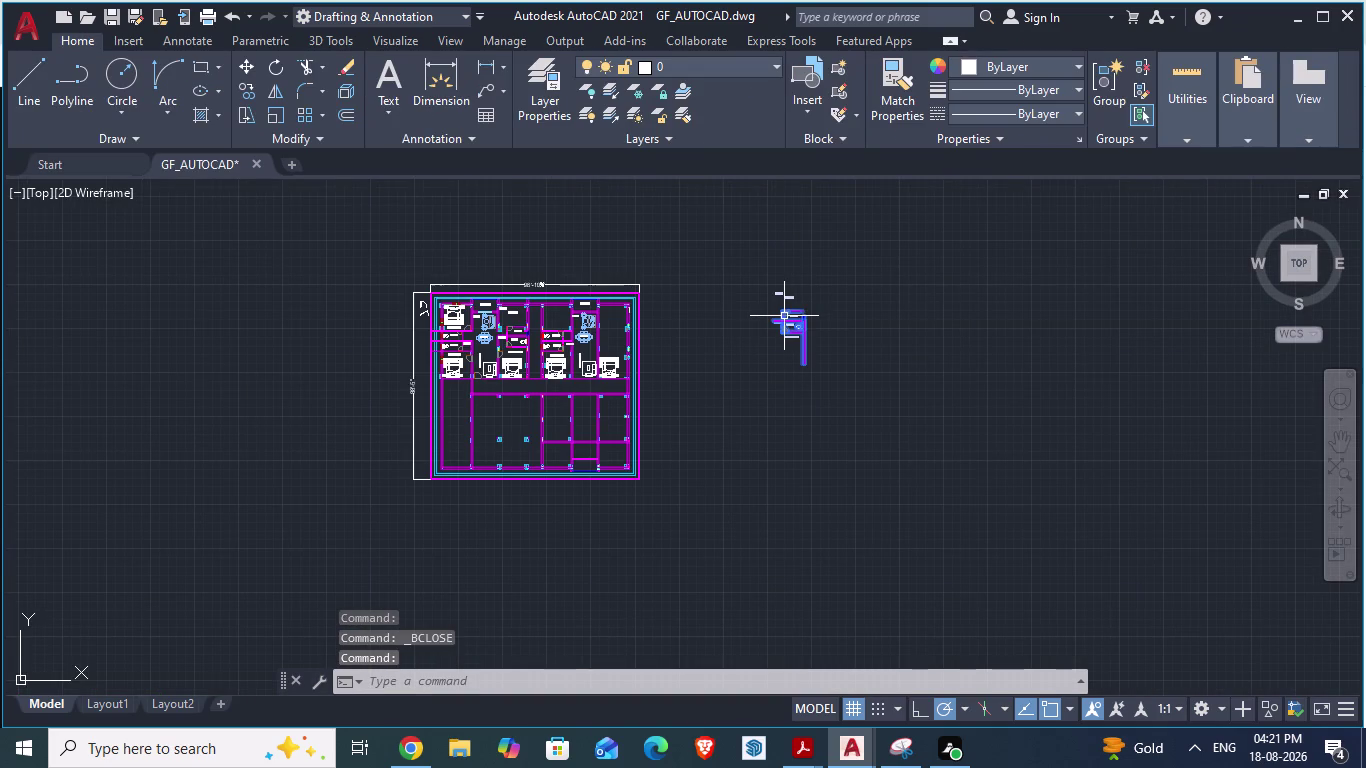
key(m)
key(Return)
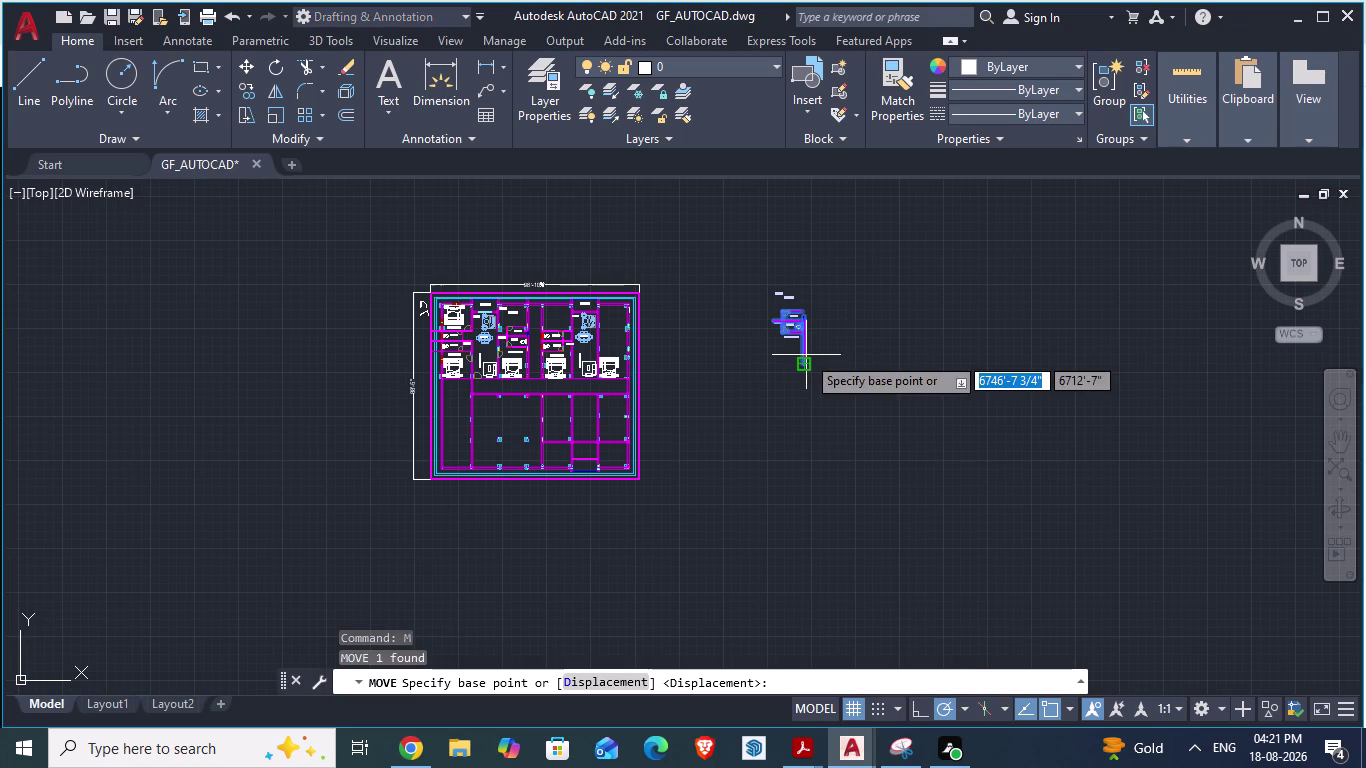
scroll(up, 3)
scroll(down, 3)
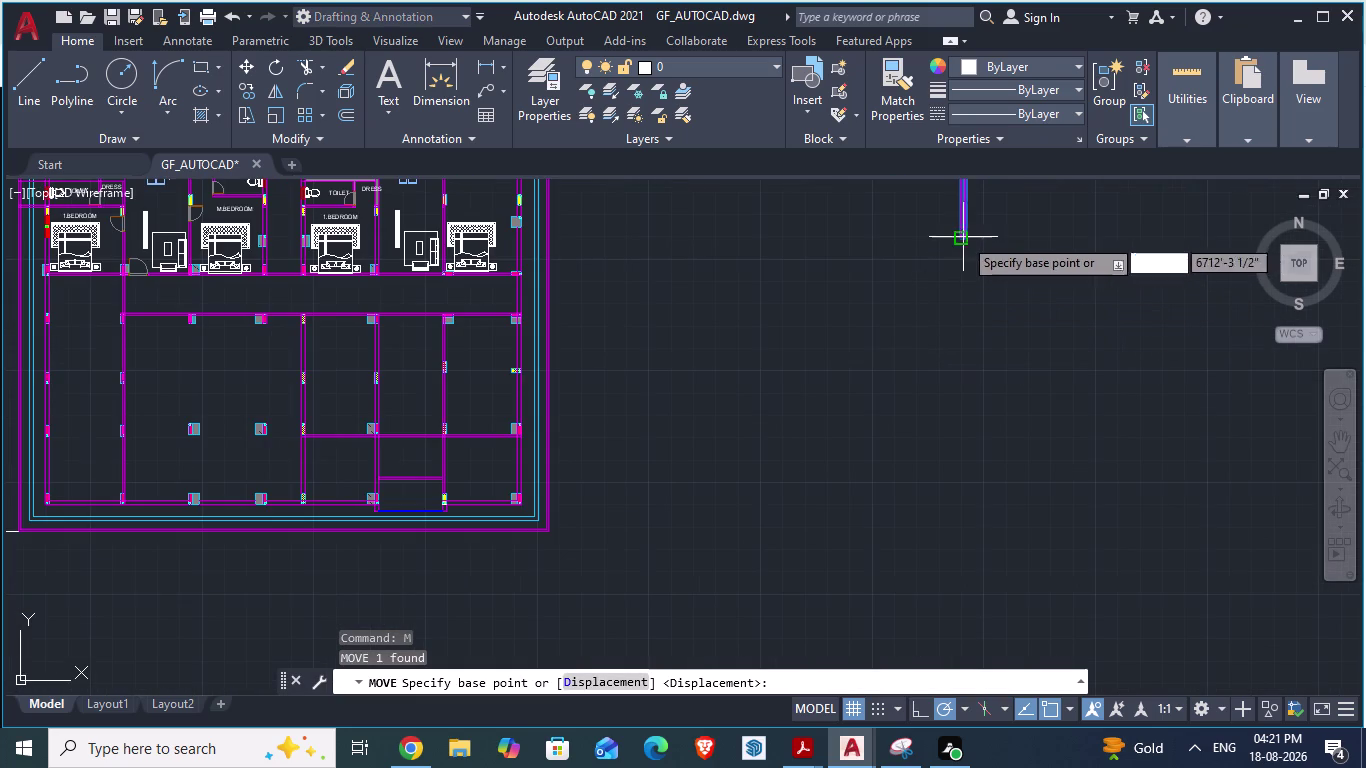
drag(963, 237, 512, 272)
scroll(up, 3)
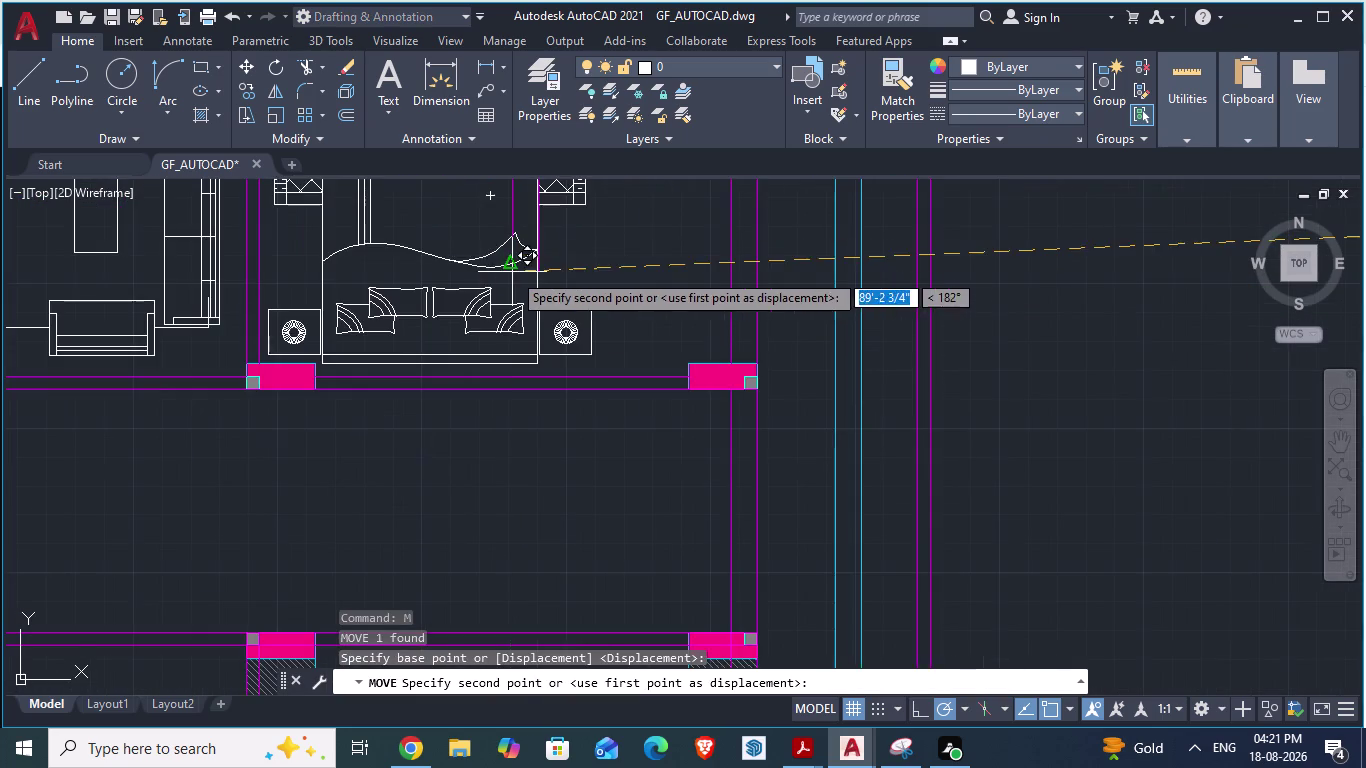
drag(512, 272, 823, 395)
scroll(up, 3)
click(823, 394)
scroll(down, 3)
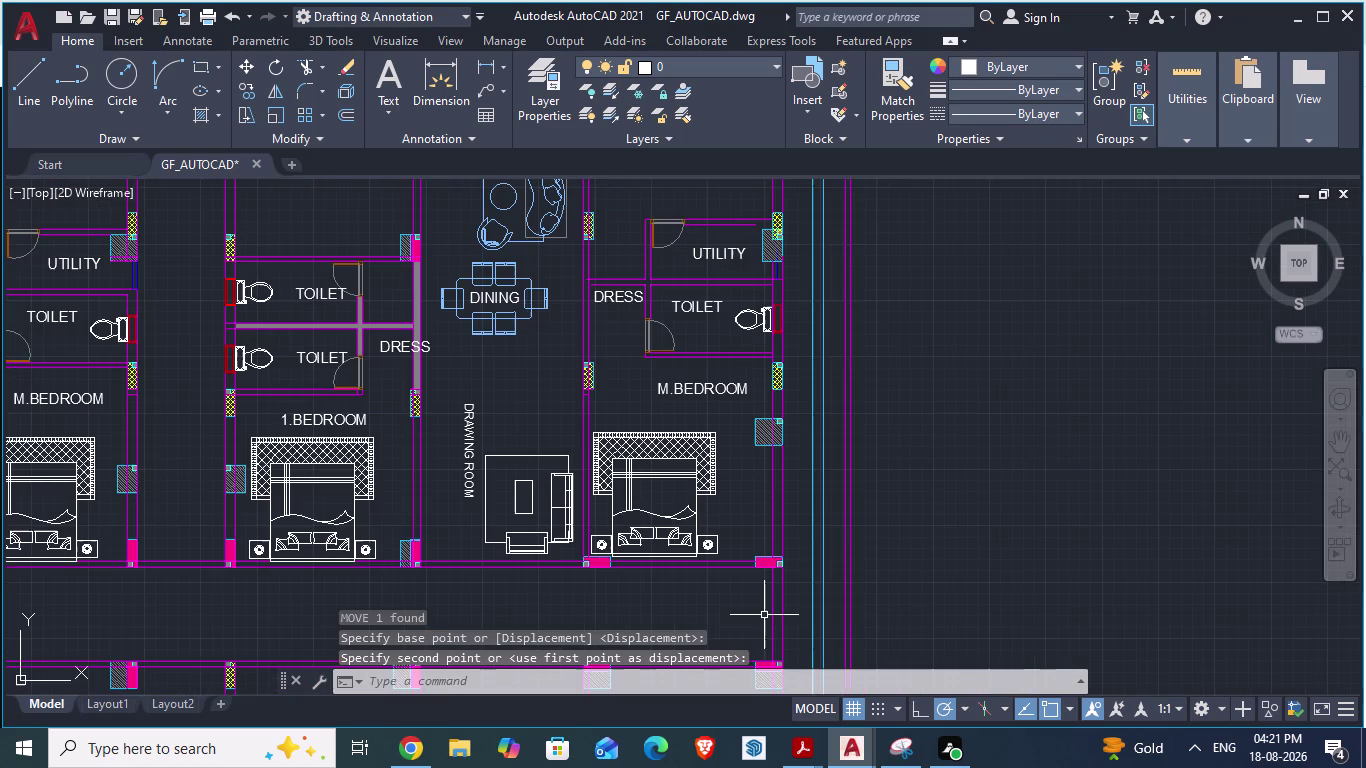
scroll(down, 3)
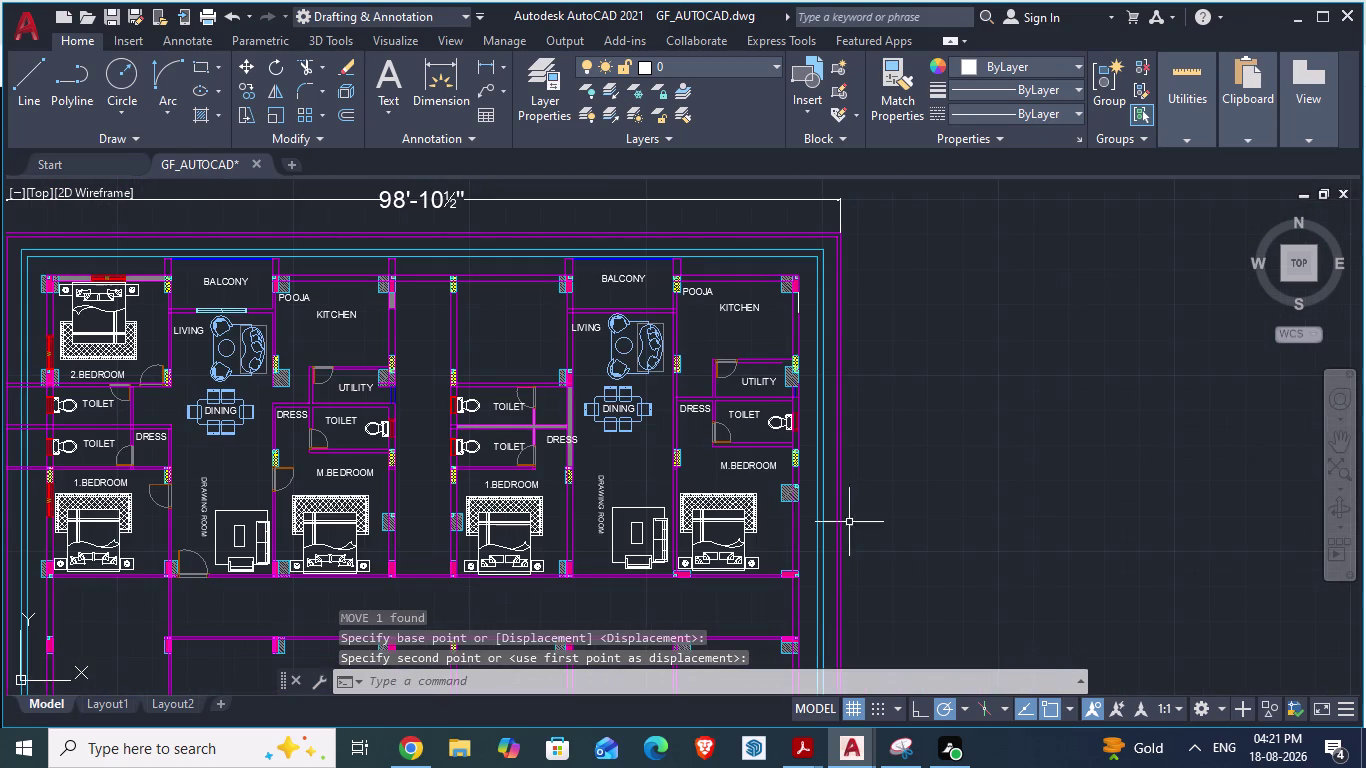
scroll(up, 3)
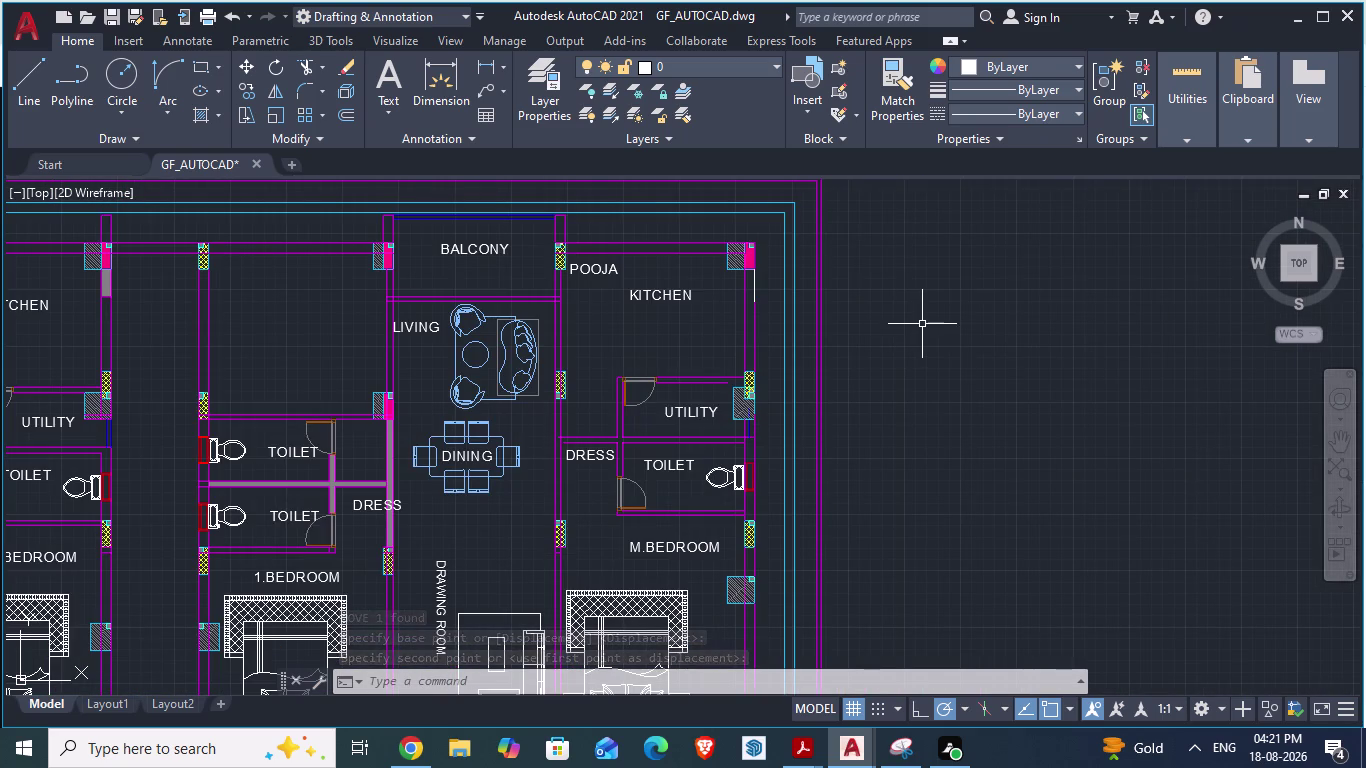
Save the drawing and zoom in on the utility area.
key(s)
scroll(down, 3)
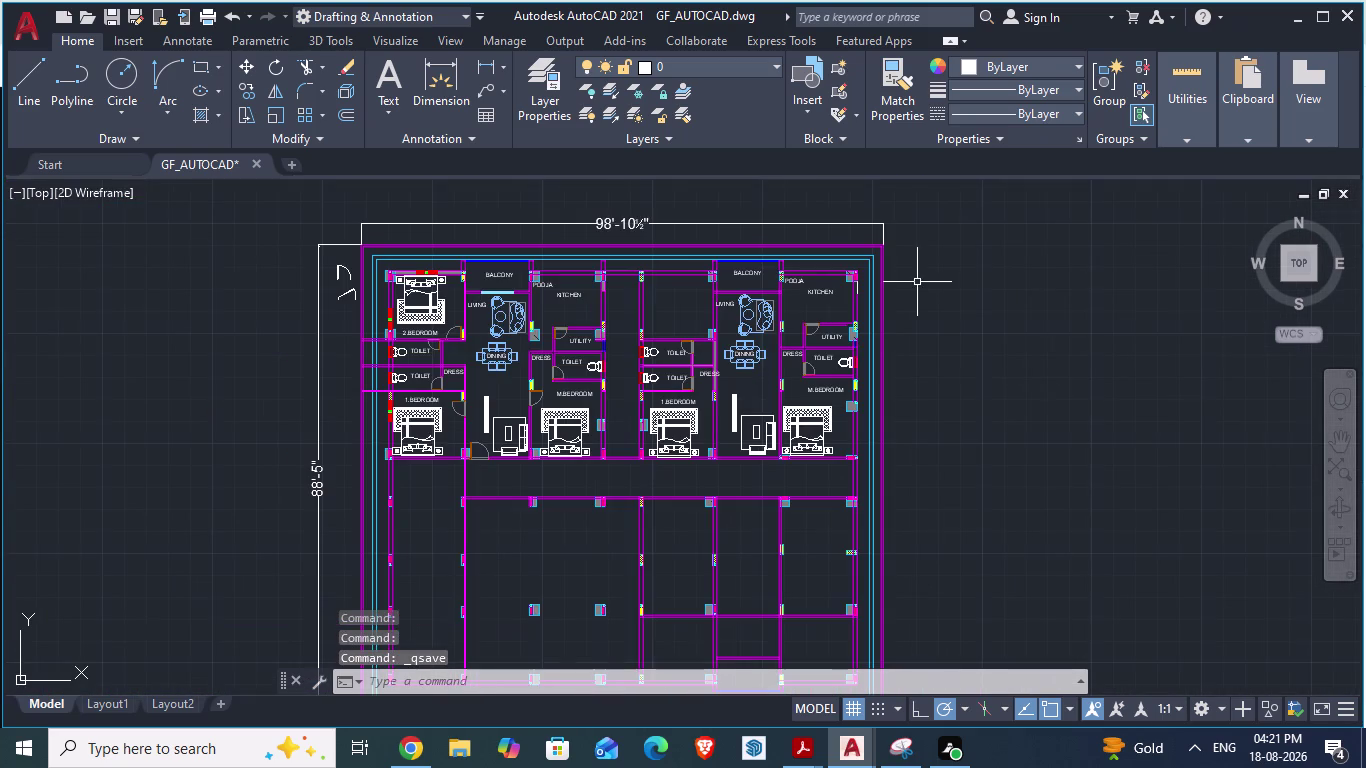
scroll(up, 3)
scroll(down, 3)
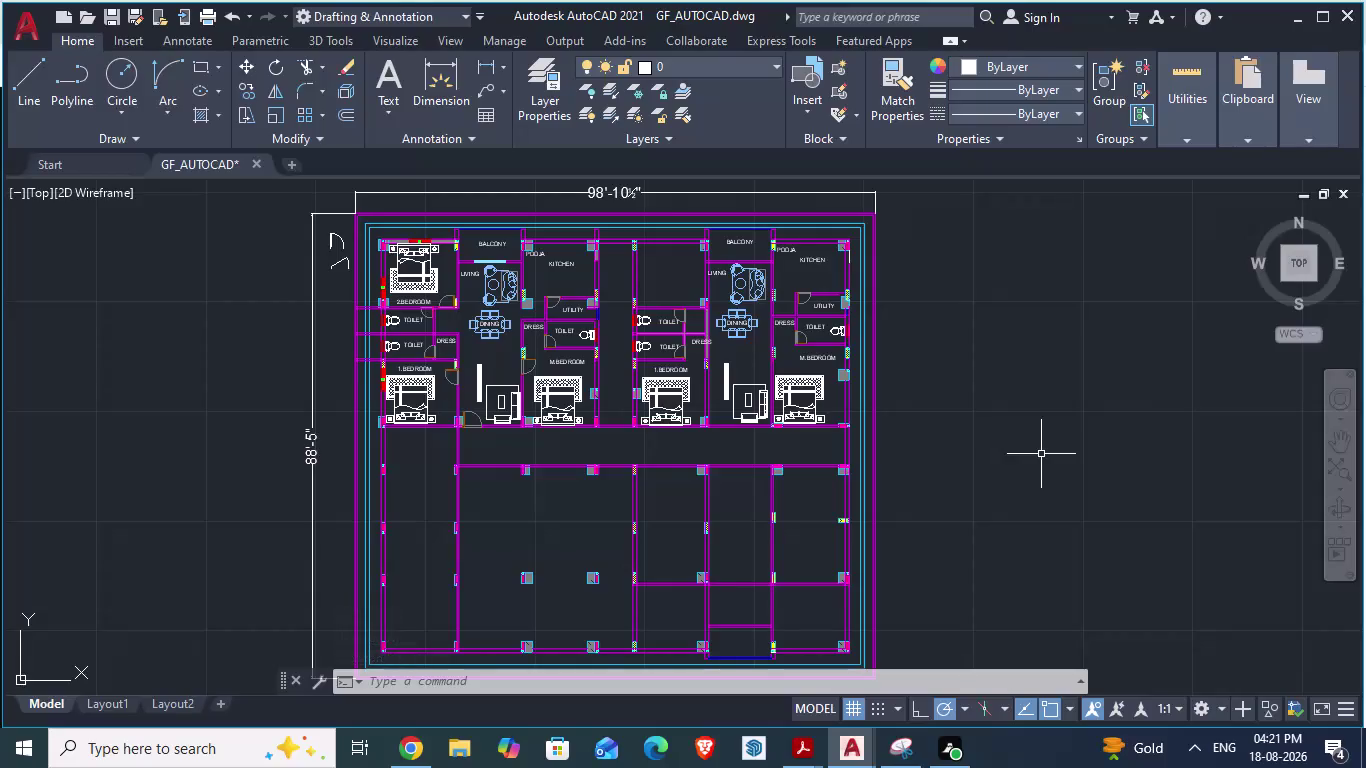
scroll(up, 3)
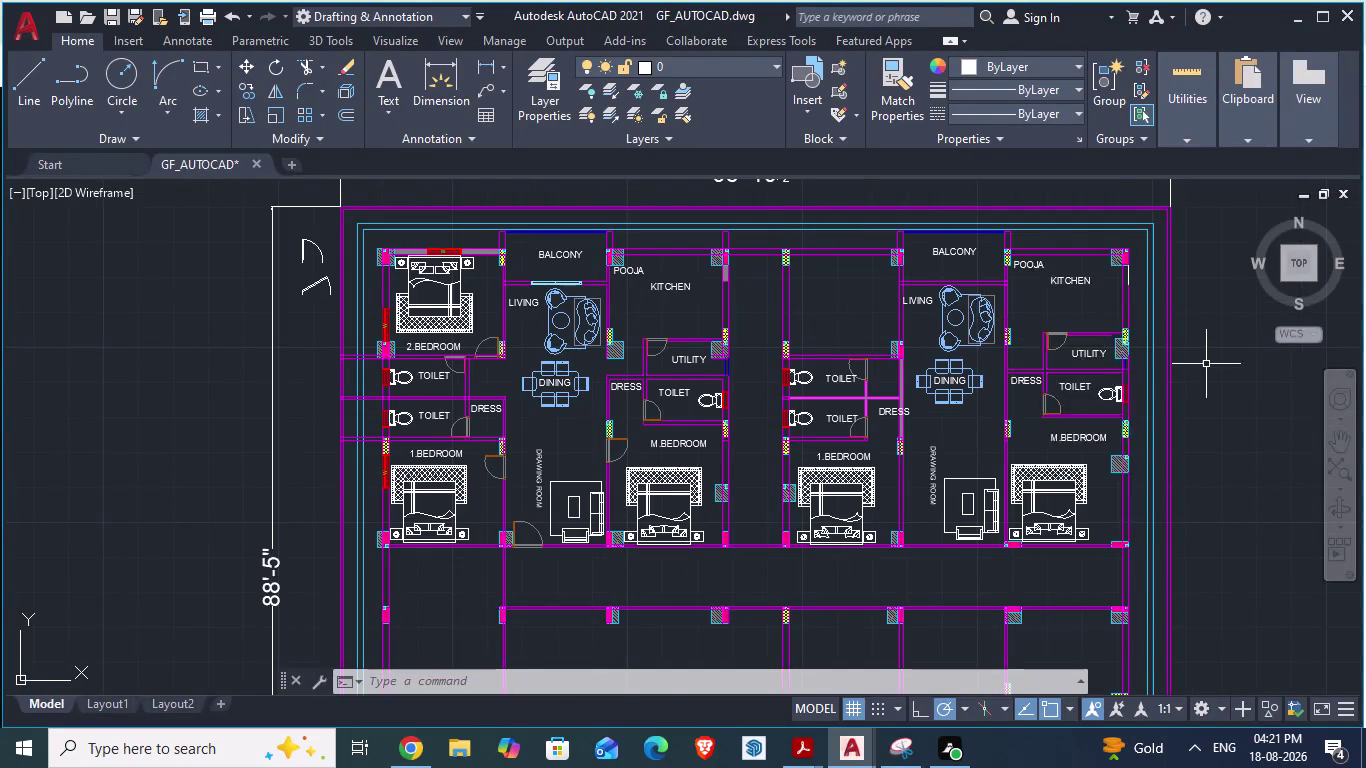
scroll(up, 3)
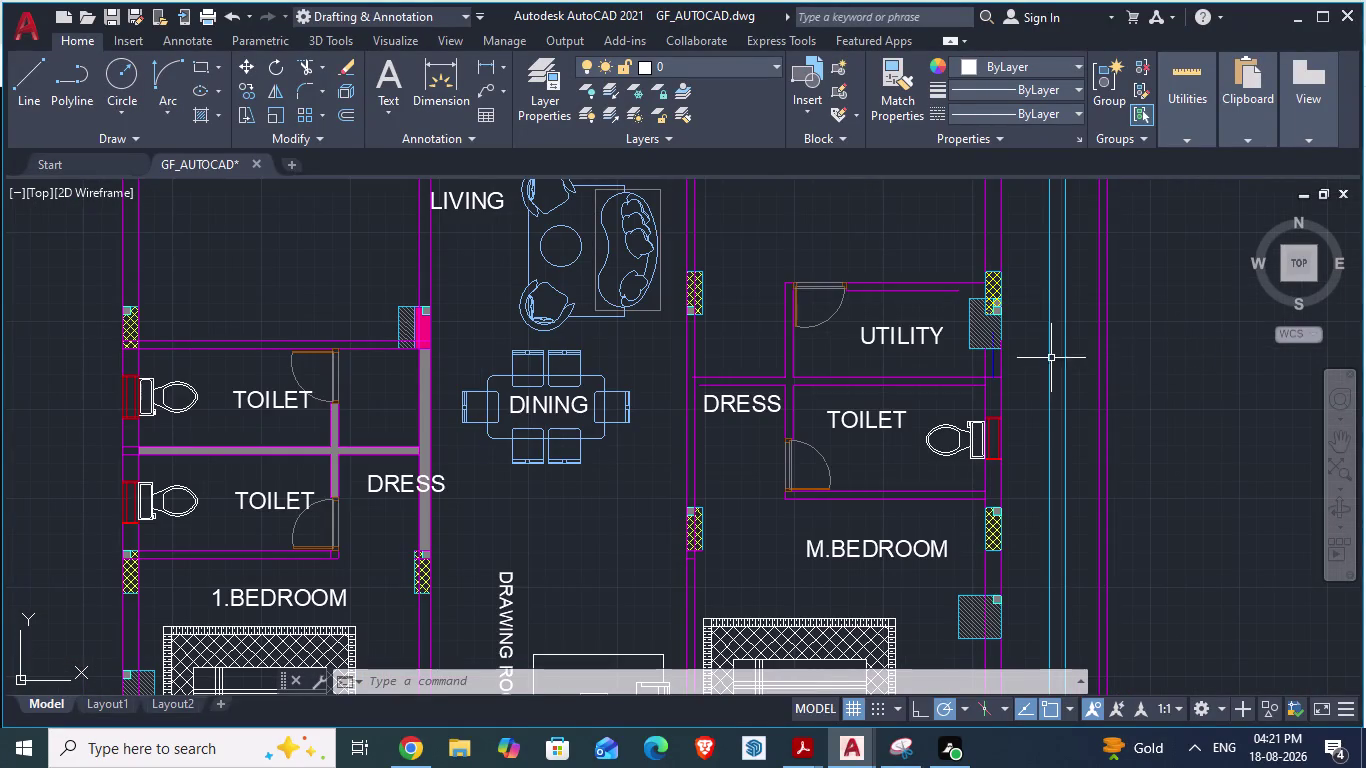
scroll(up, 3)
scroll(up, 3)
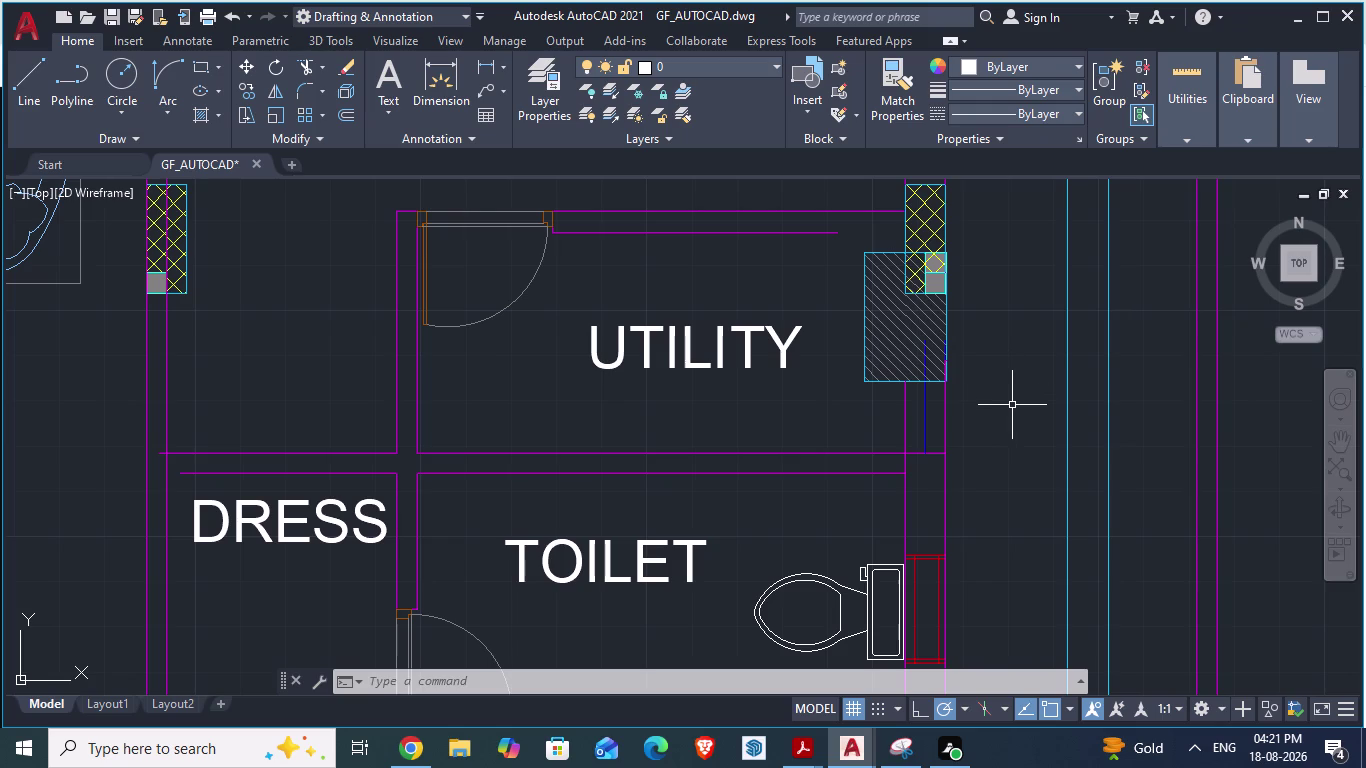
scroll(down, 3)
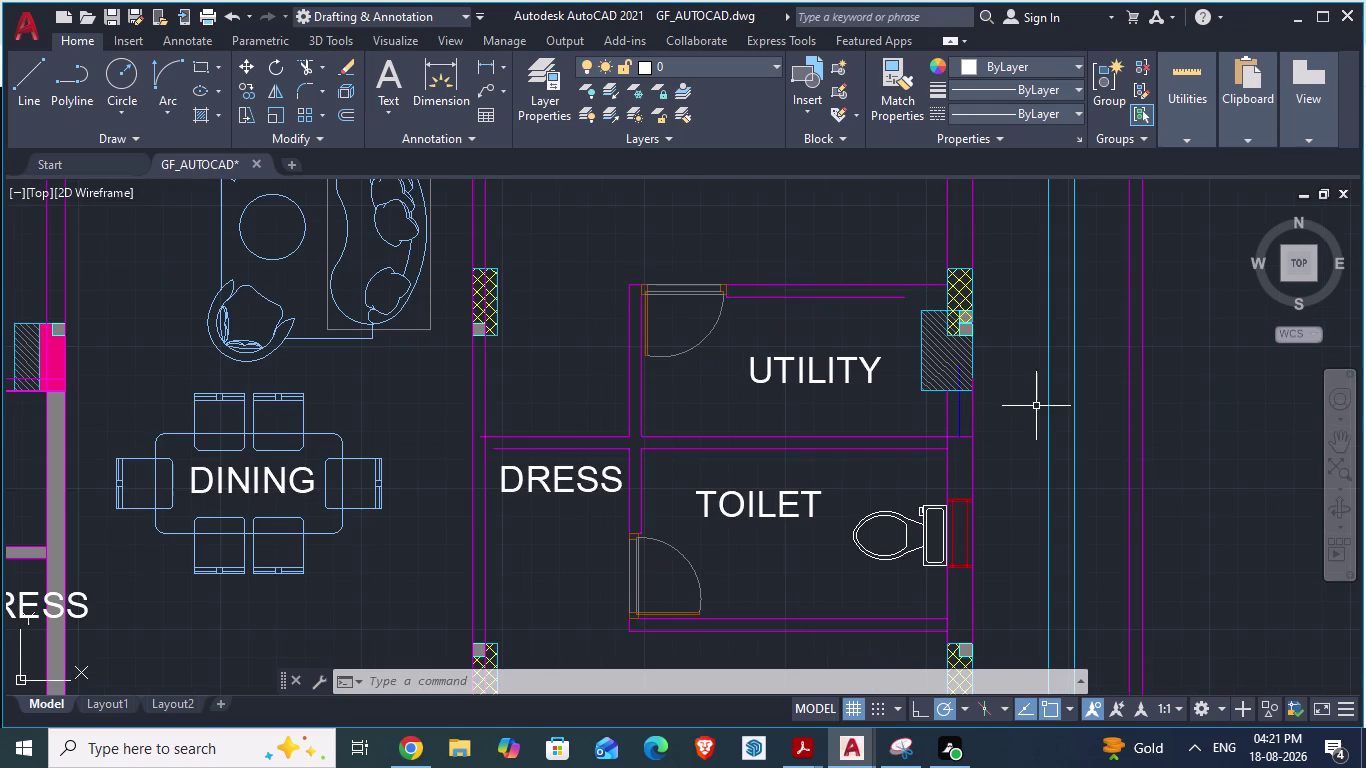
scroll(down, 3)
scroll(up, 3)
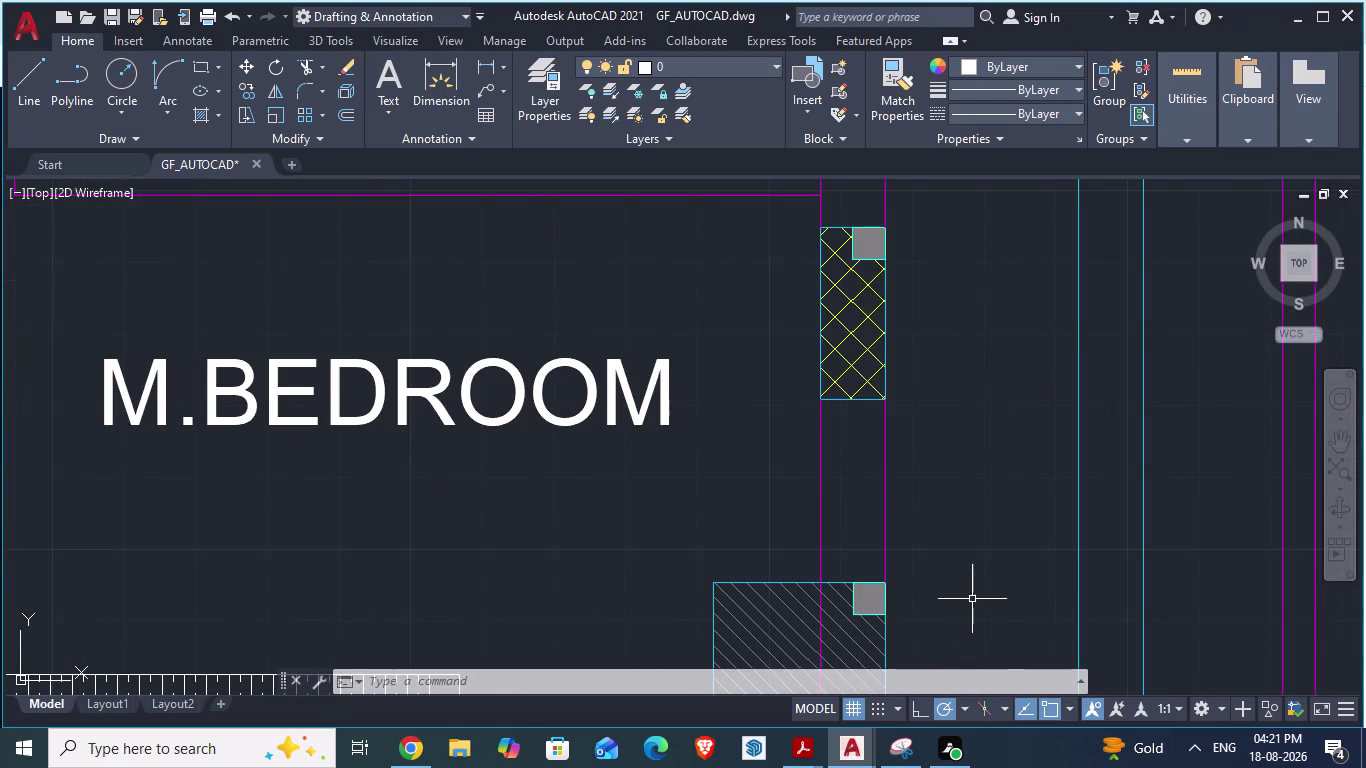
scroll(down, 3)
scroll(up, 3)
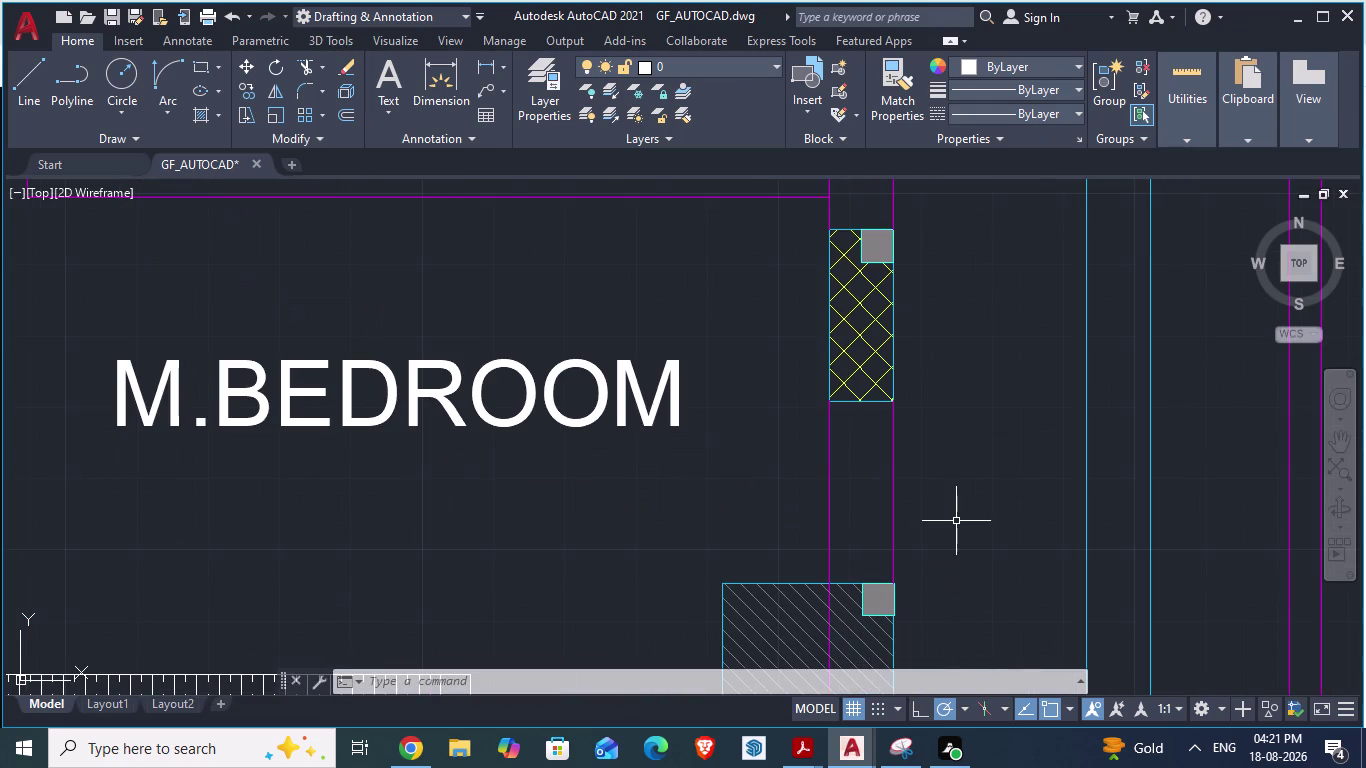
Start an aligned dimension (DA) on the utility wall, then cancel it.
text(DA)
key(Return)
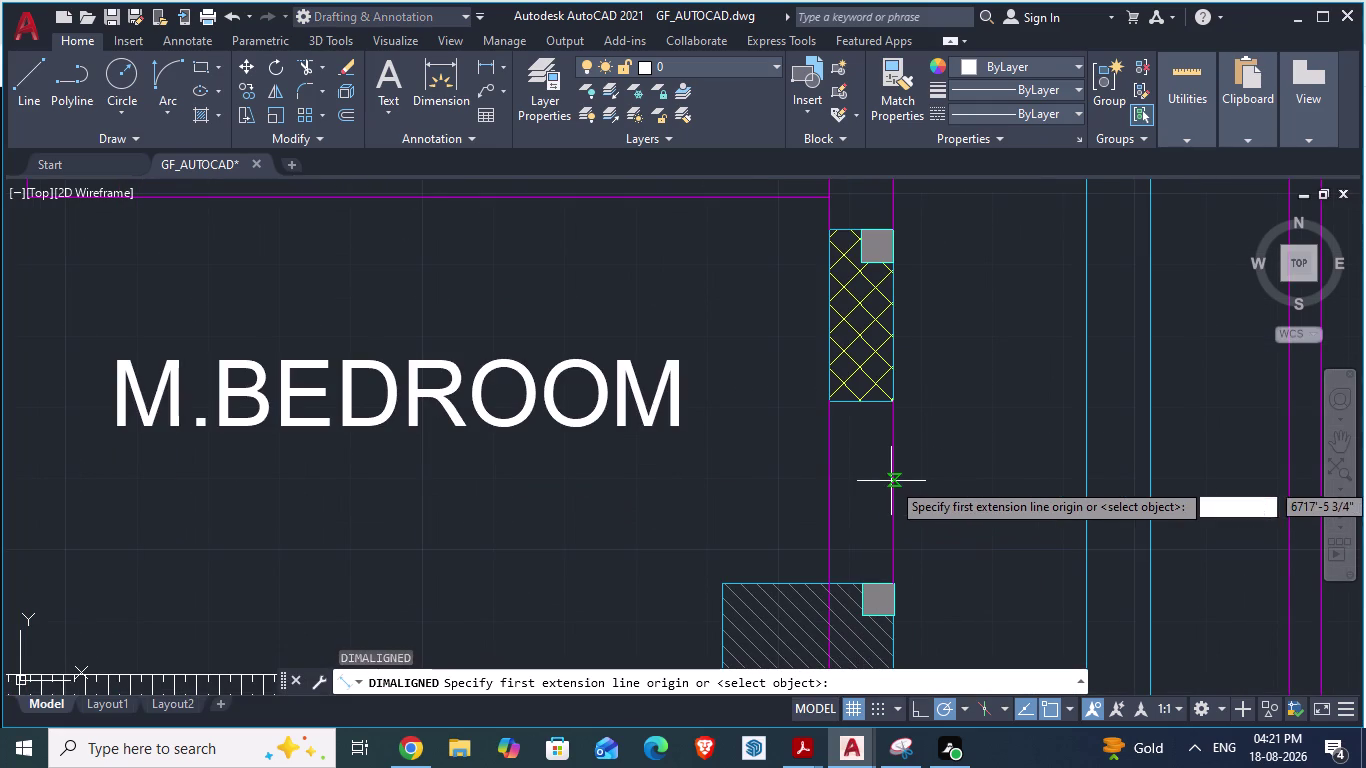
click(890, 481)
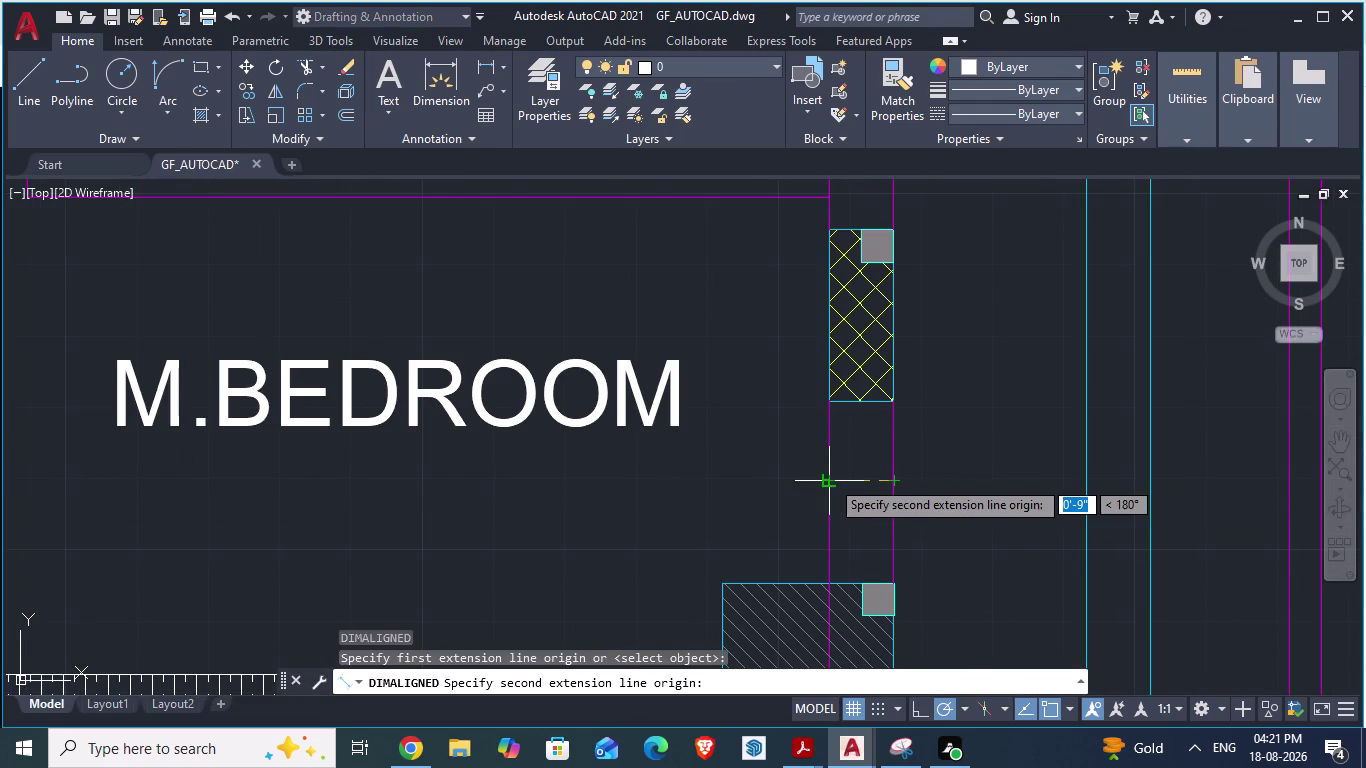
key(Escape)
Switch to the 900 SQ YRDS ARCH PLANS reference drawing.
scroll(down, 3)
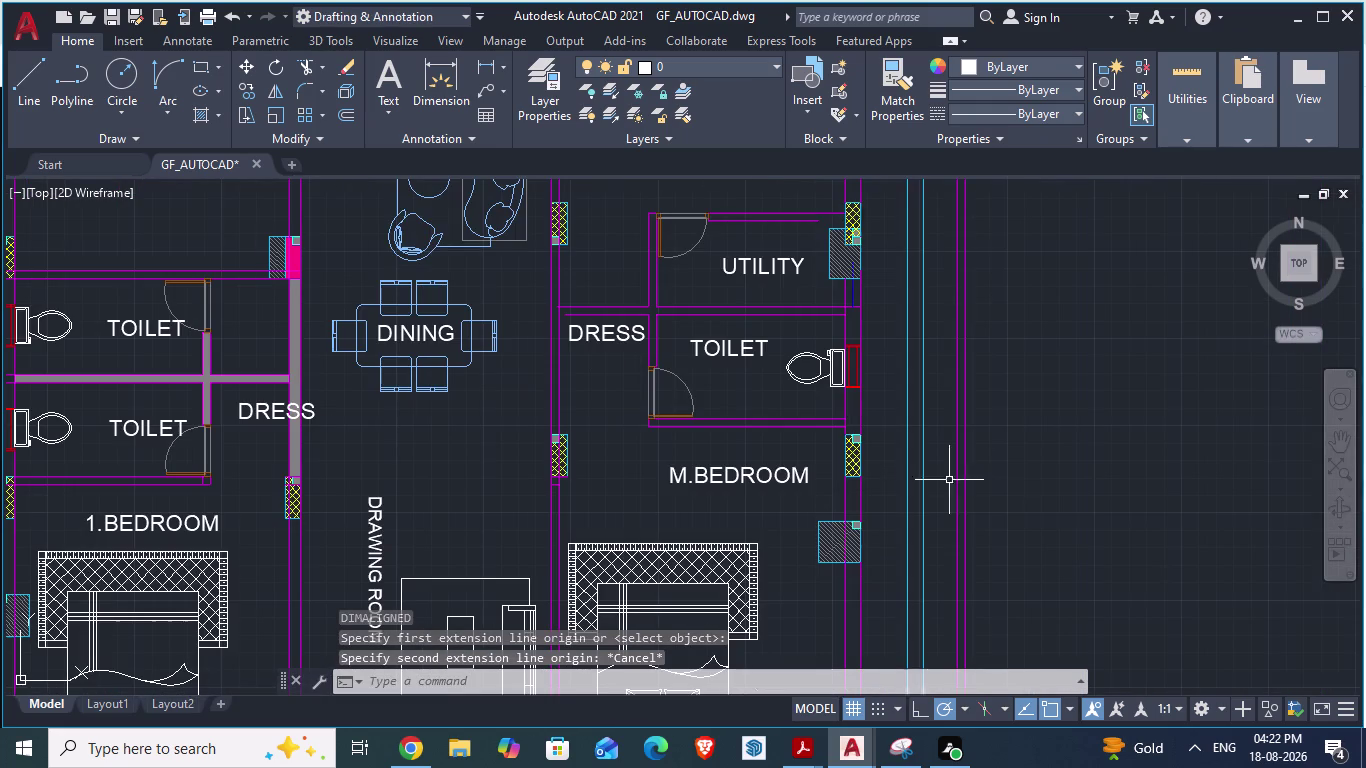
scroll(down, 3)
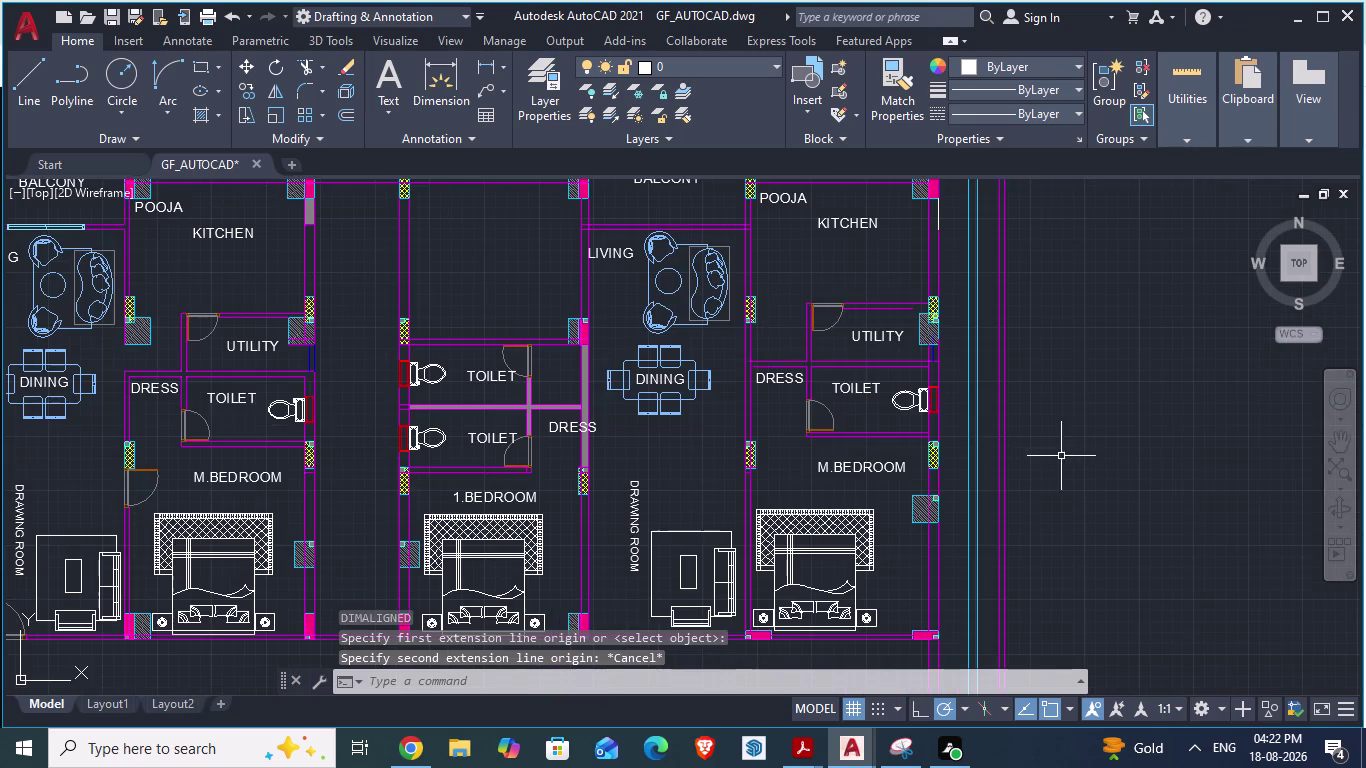
scroll(up, 3)
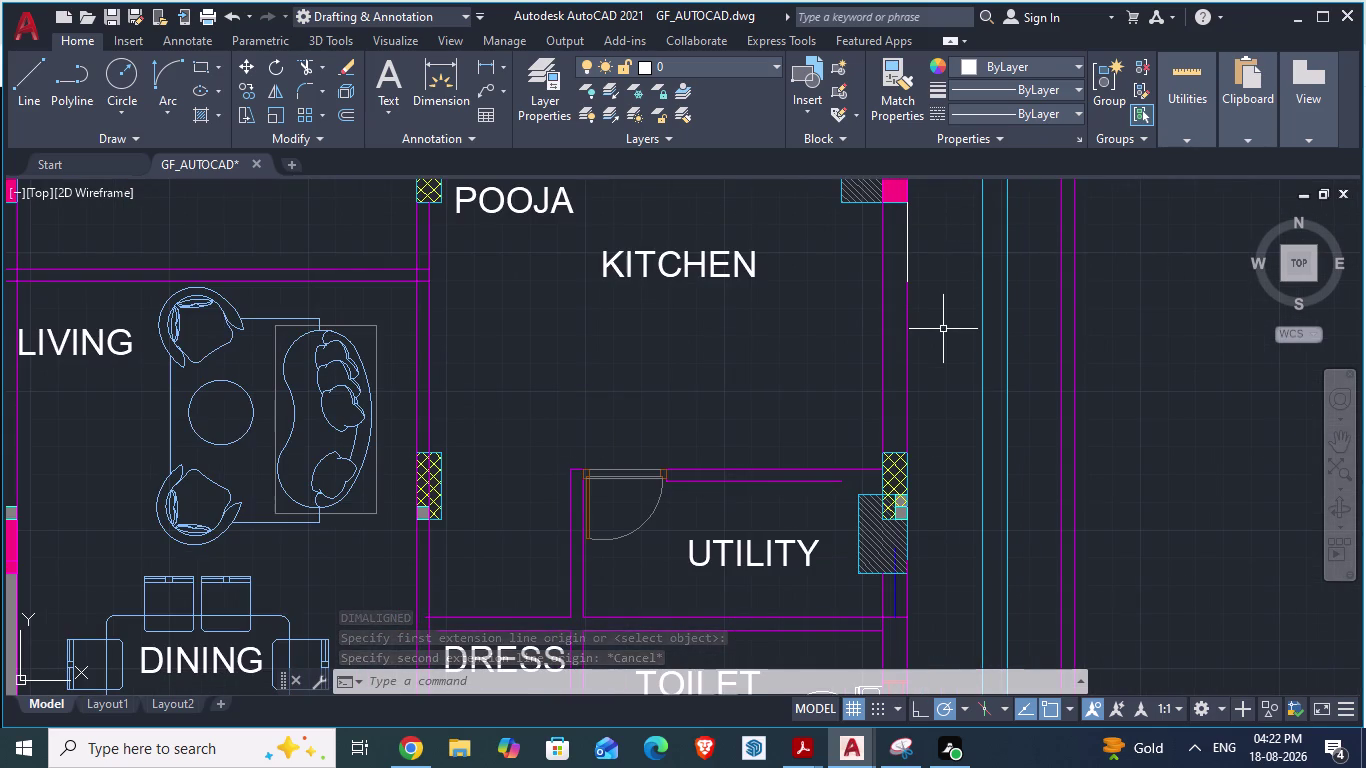
key(alt+Tab)
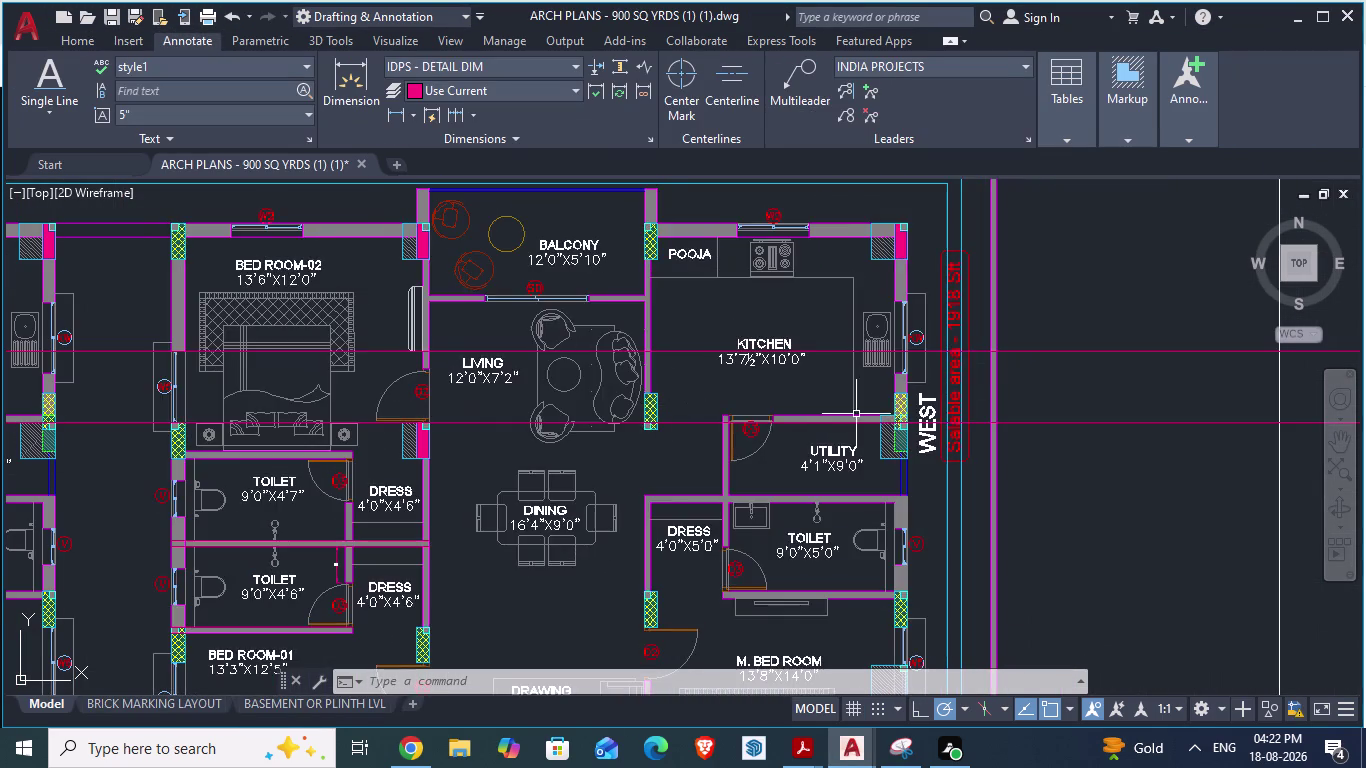
Alternate between the reference plan and GF_AUTOCAD to compare the utility room.
scroll(up, 3)
scroll(up, 3)
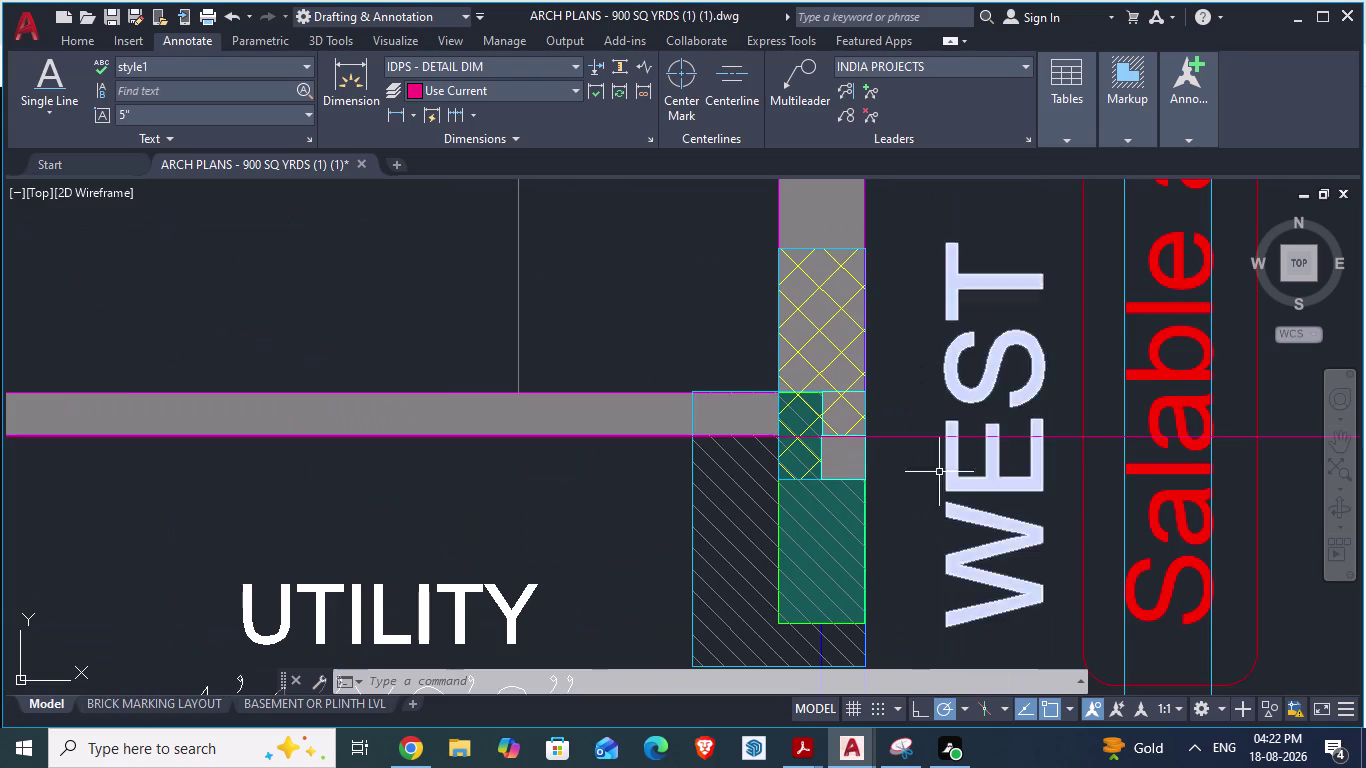
scroll(down, 3)
scroll(down, 3)
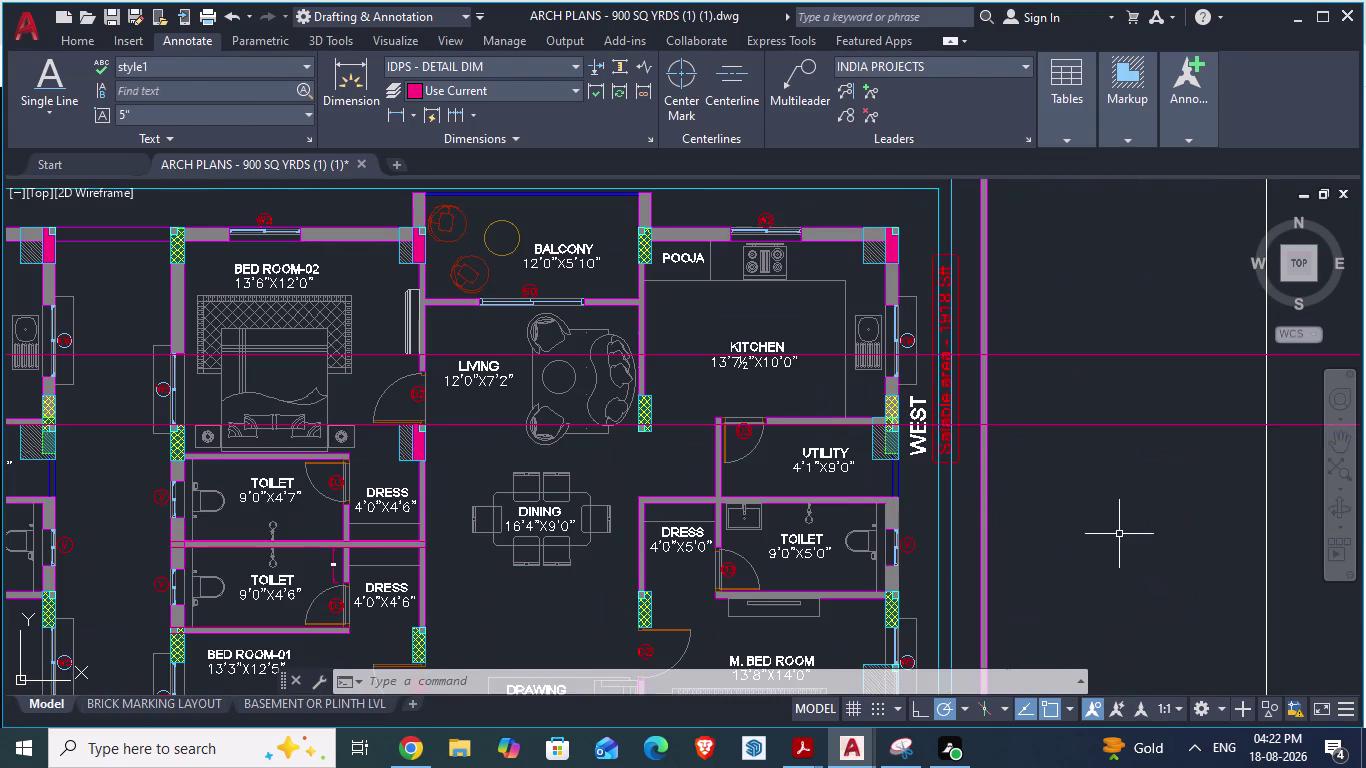
key(alt+Tab)
scroll(up, 3)
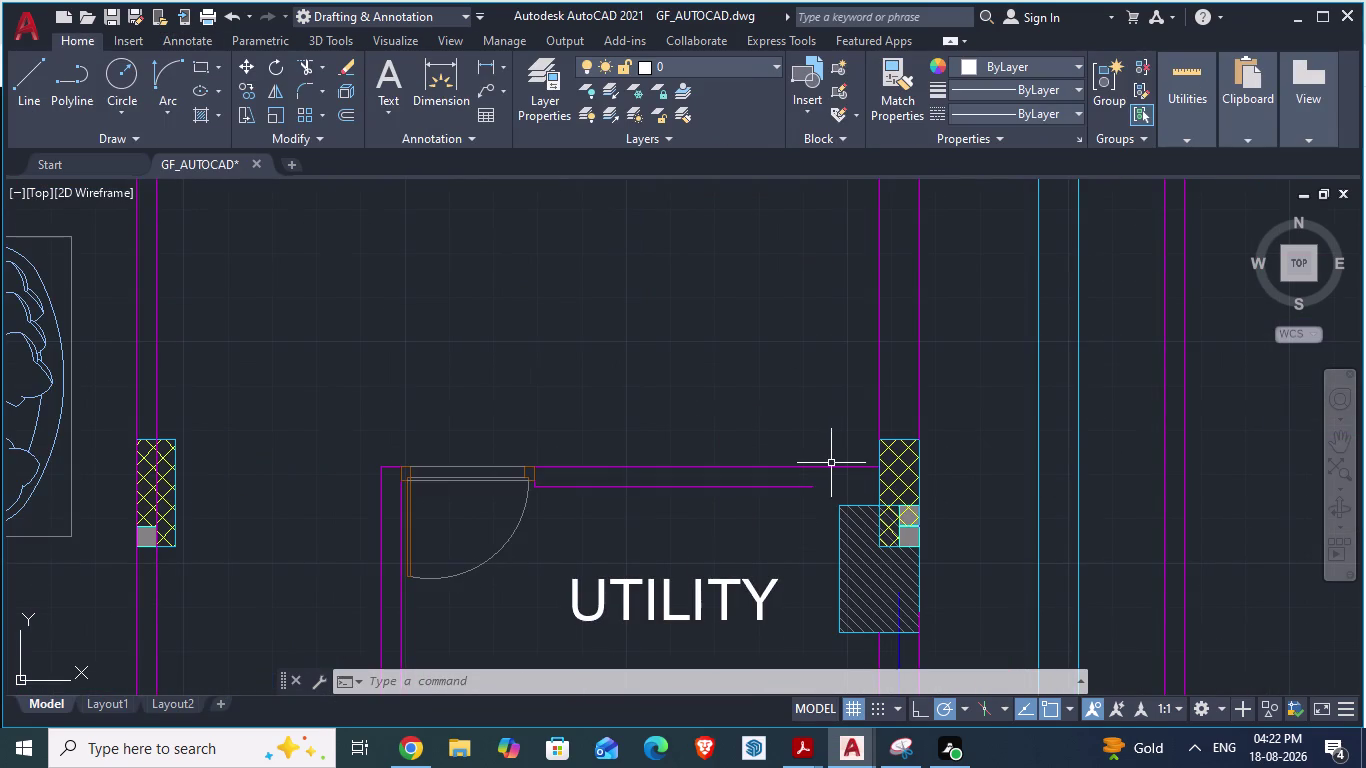
scroll(down, 3)
scroll(down, 3)
key(alt+Tab)
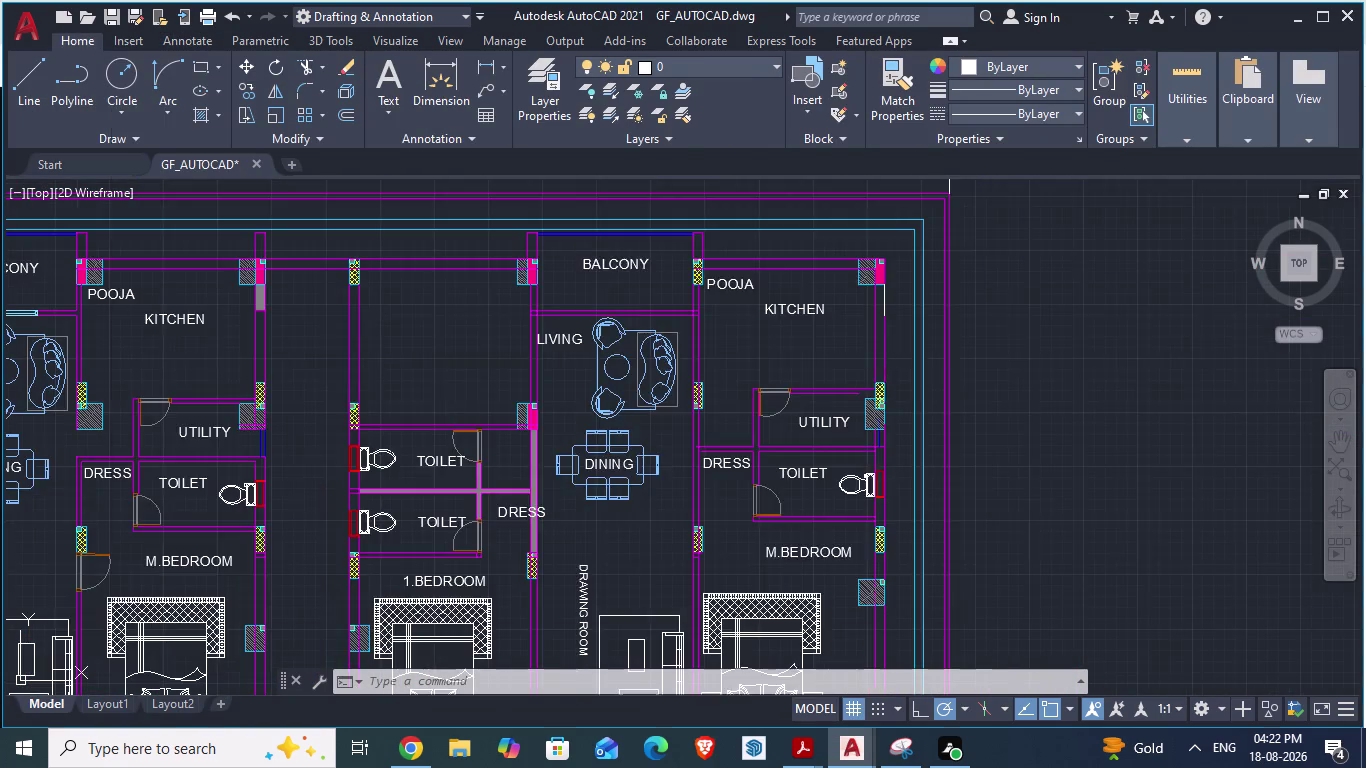
scroll(up, 3)
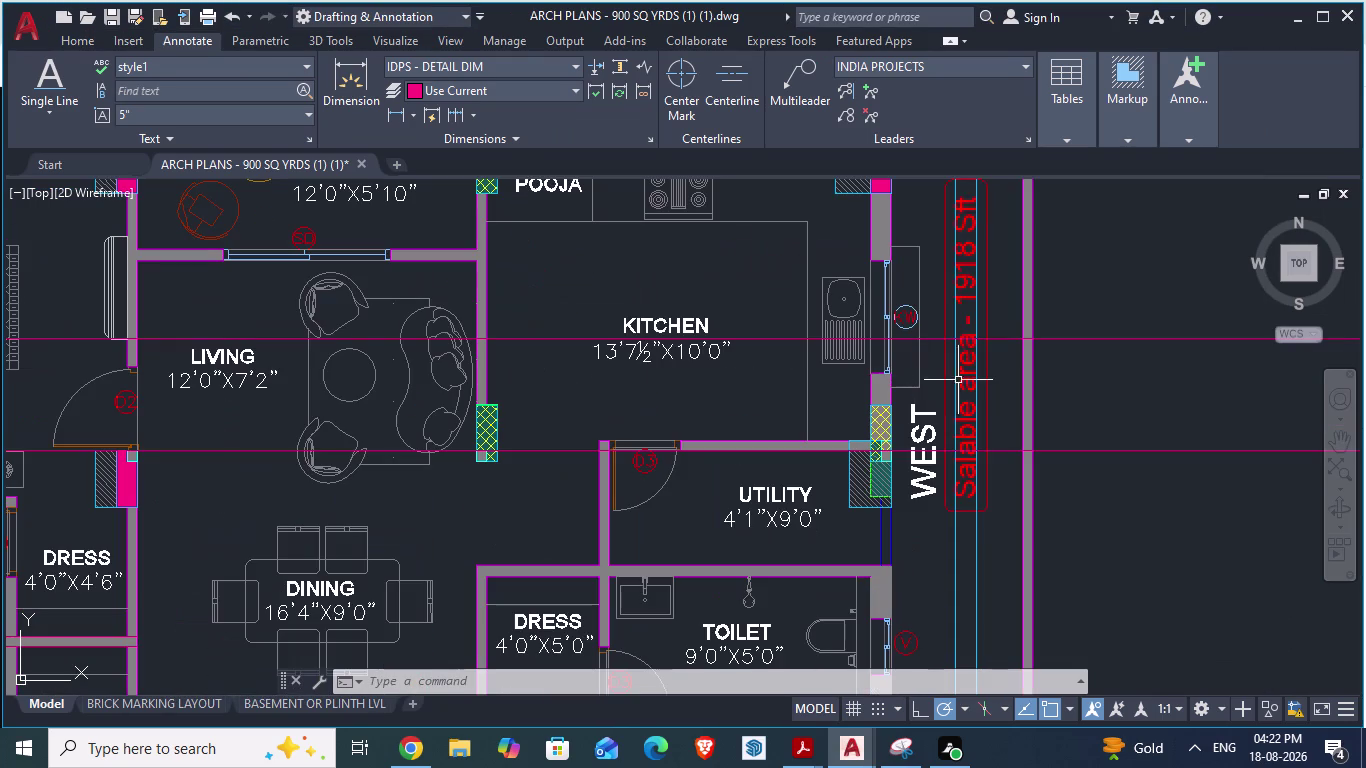
scroll(up, 3)
scroll(up, 3)
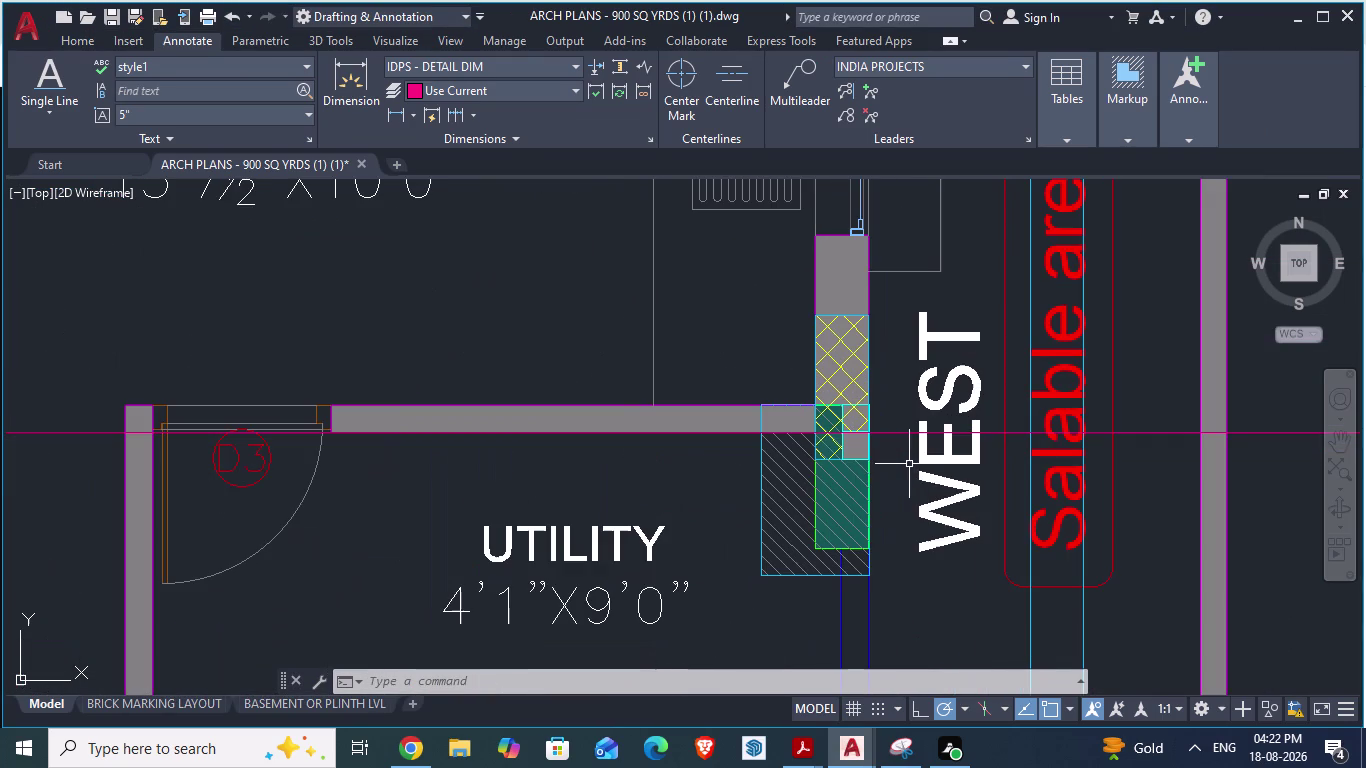
scroll(down, 3)
key(alt+Tab)
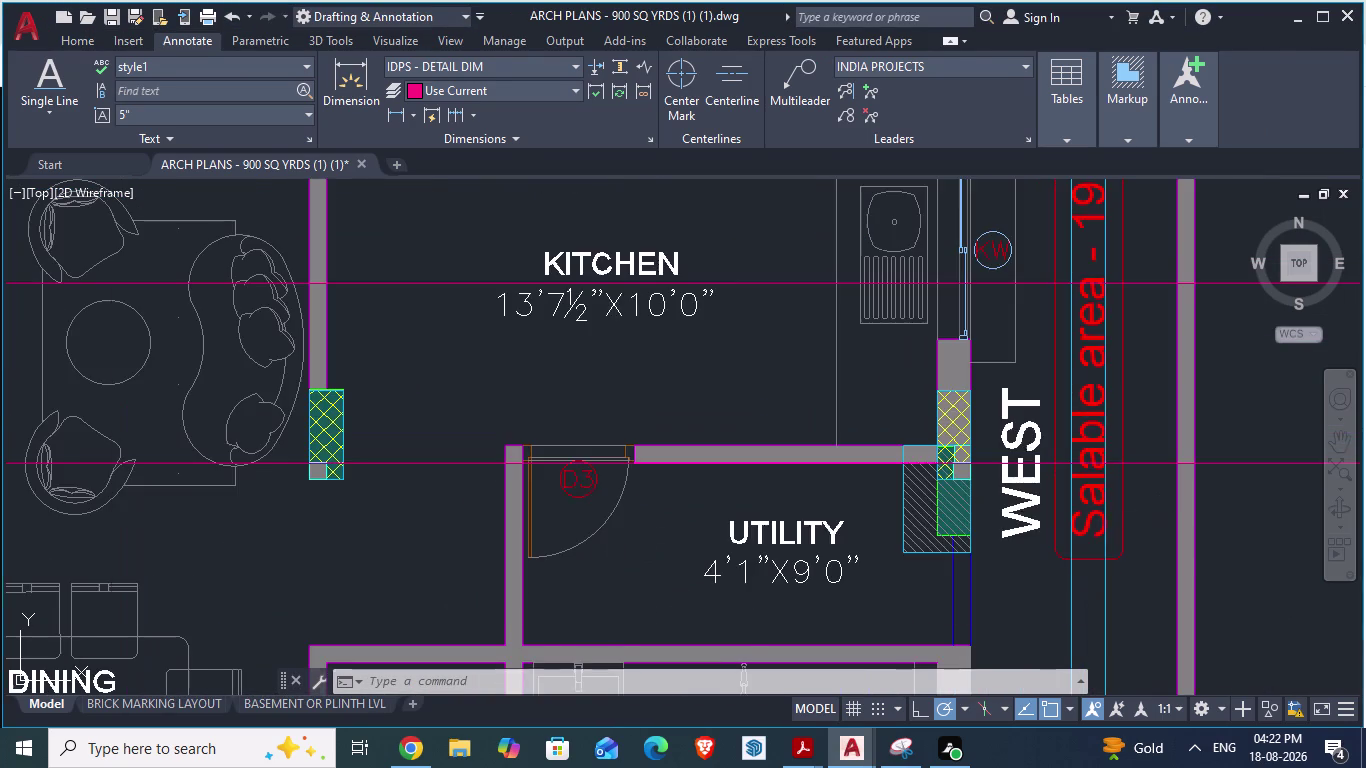
Zoom in on the utility corner by the hatched column and select its top wall line.
scroll(up, 3)
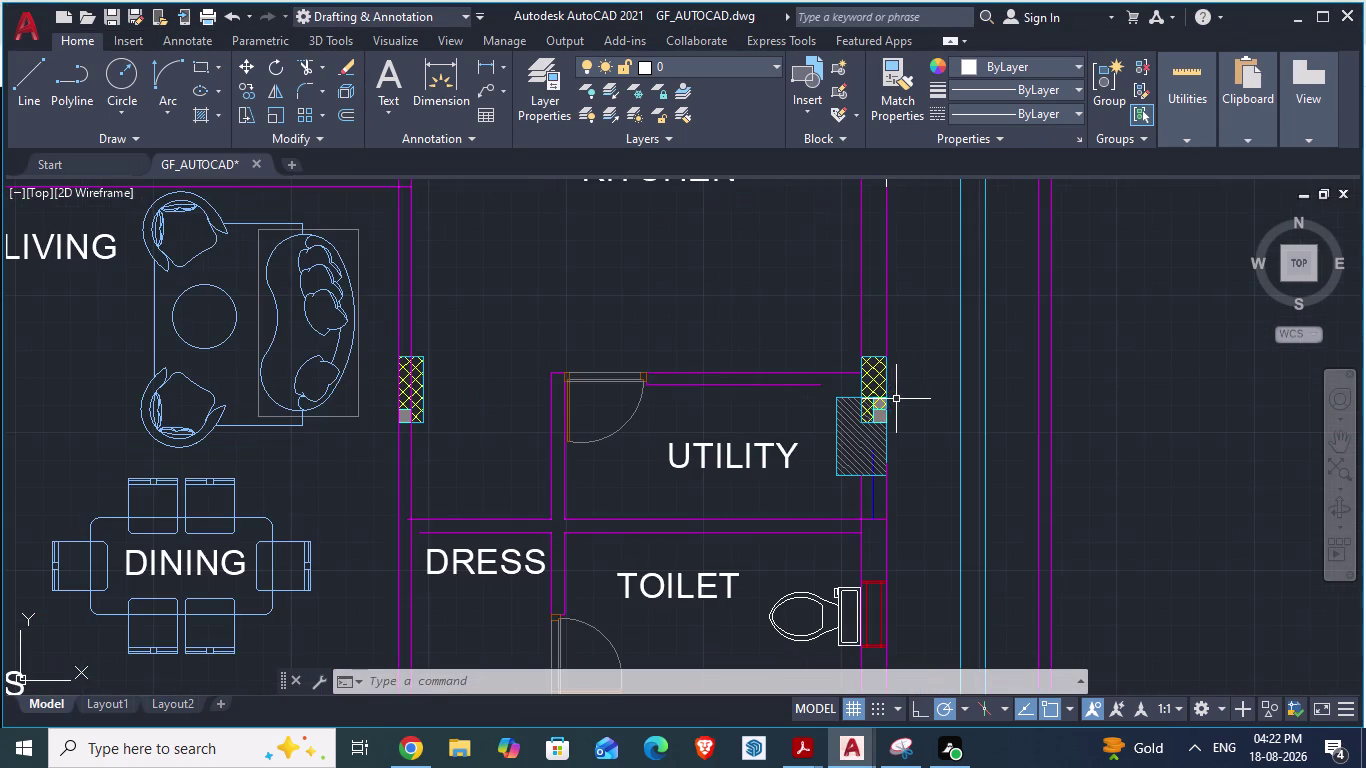
scroll(up, 3)
scroll(down, 3)
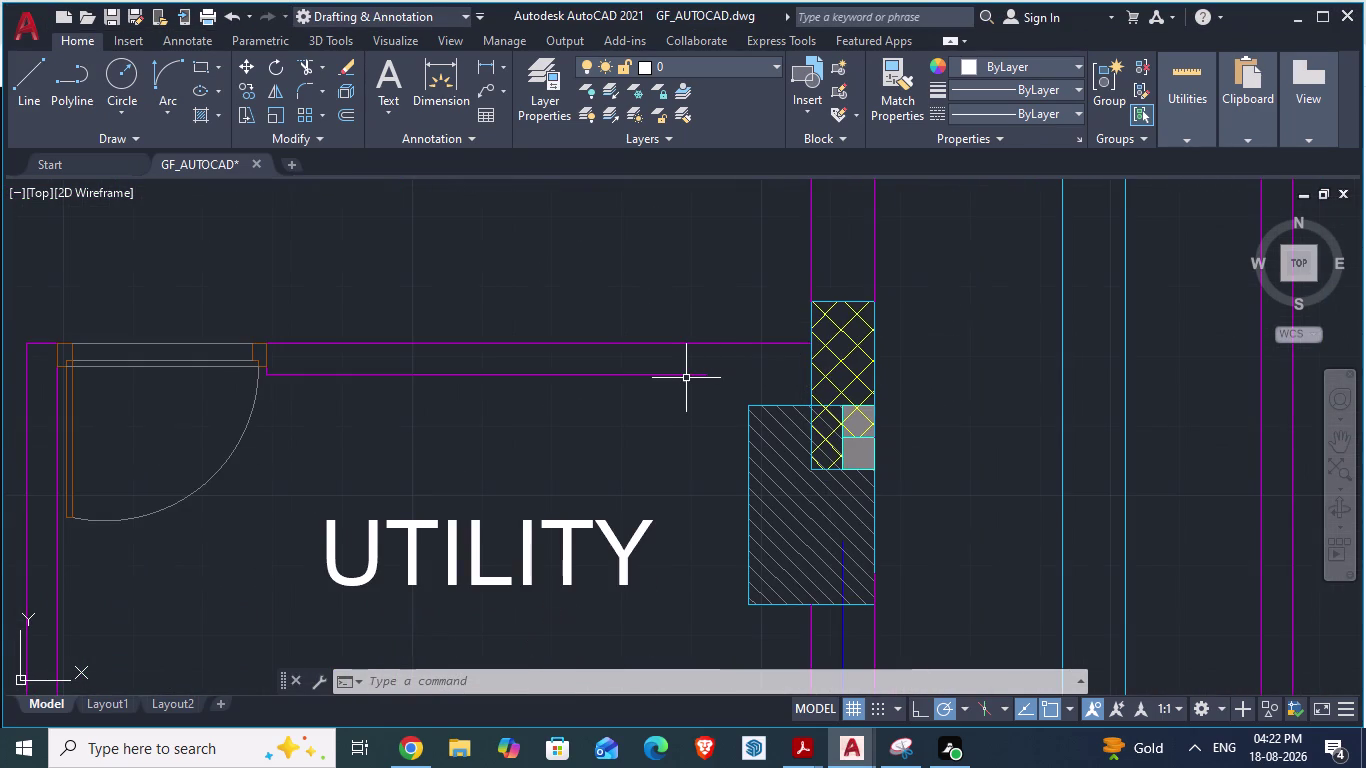
click(685, 377)
scroll(down, 3)
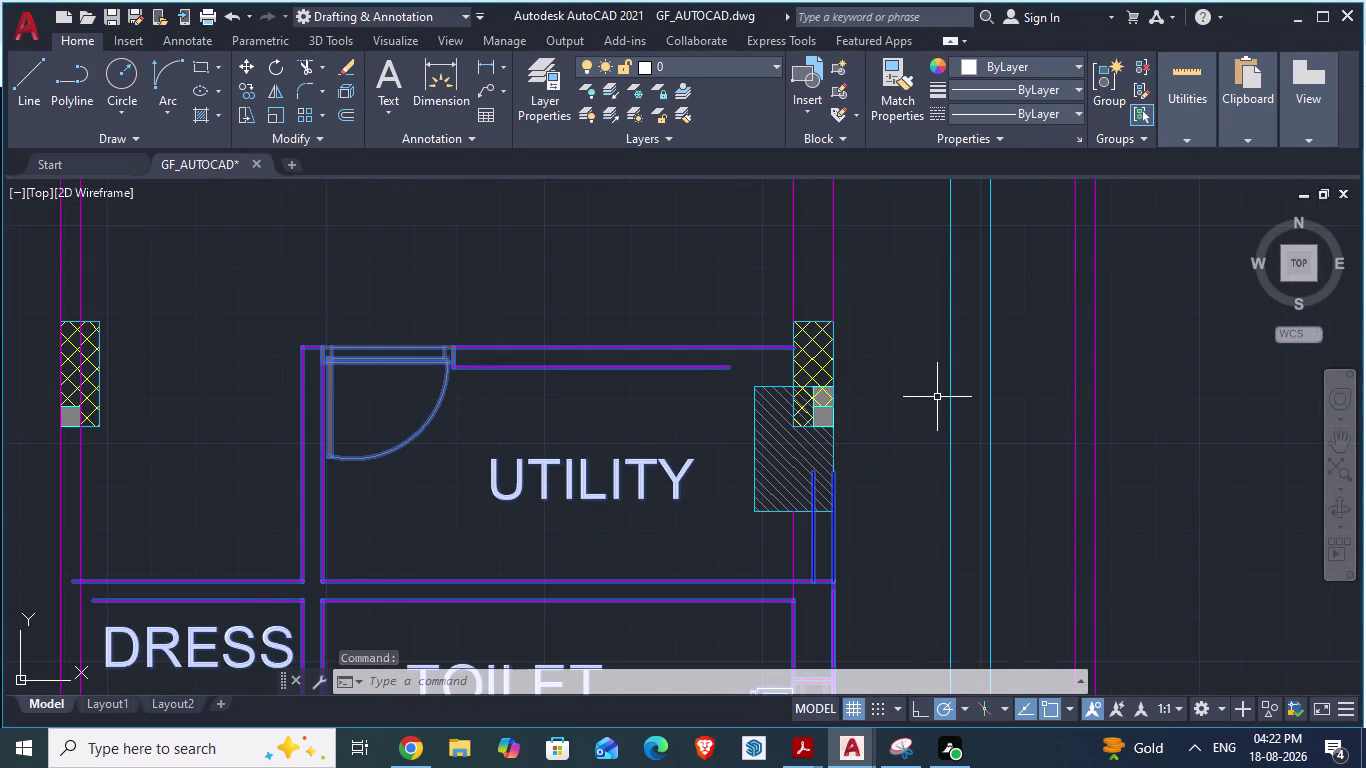
Try moving the utility room's top wall line to several positions, then cancel the move.
key(m)
key(Return)
scroll(down, 3)
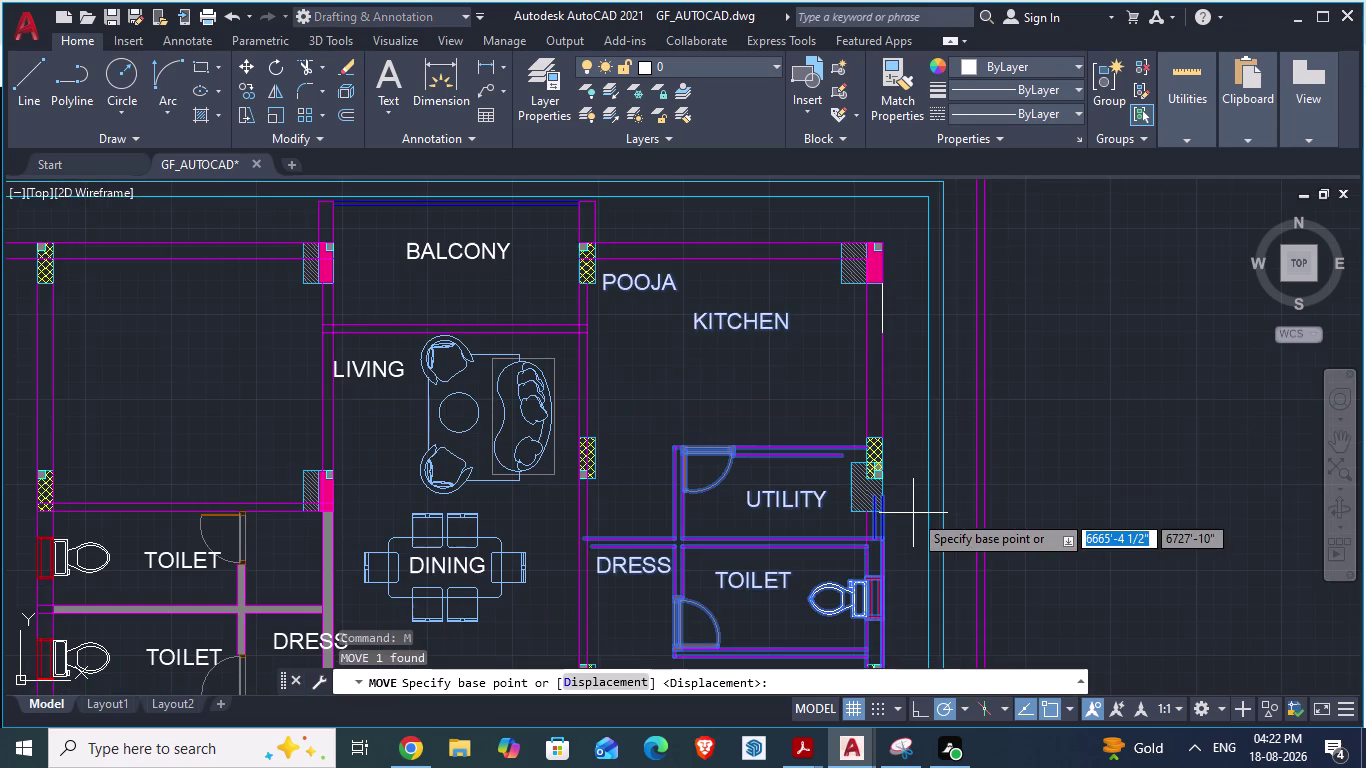
scroll(up, 3)
scroll(down, 3)
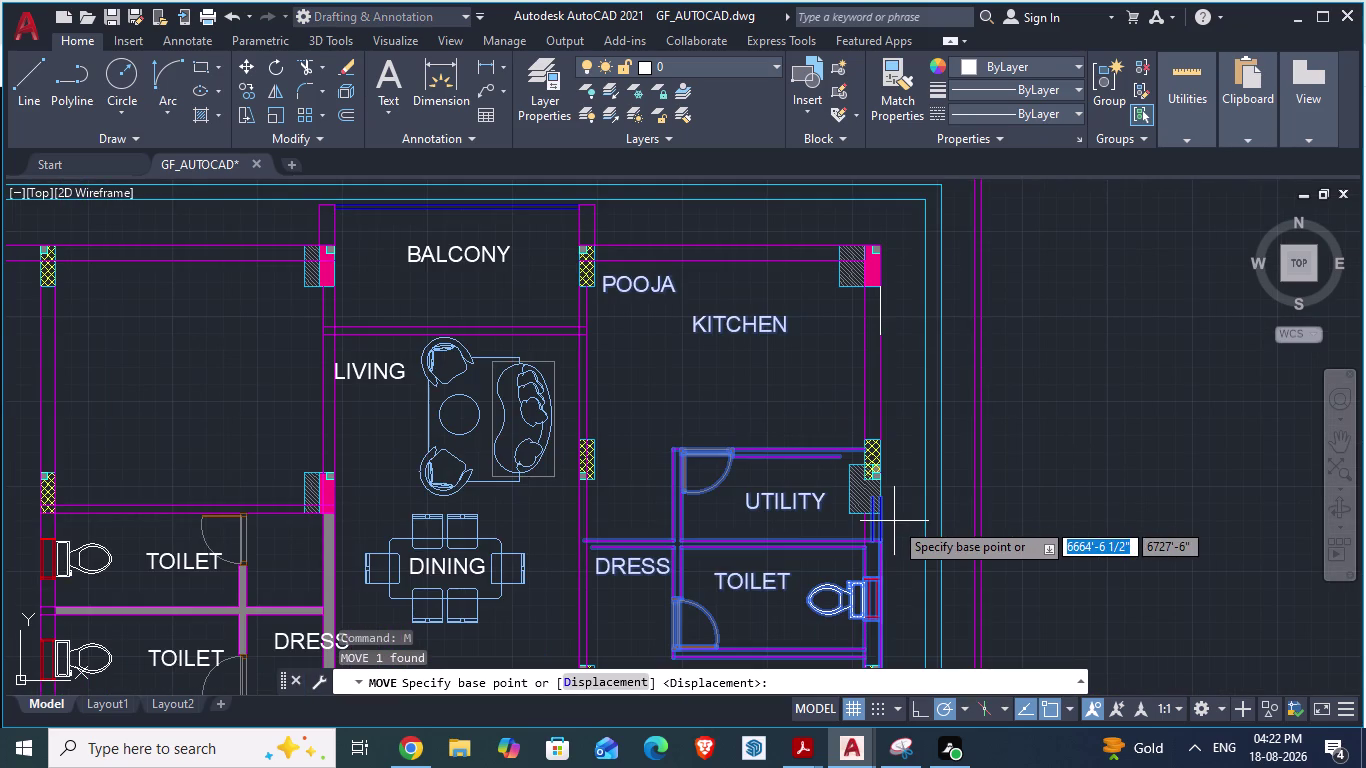
scroll(up, 3)
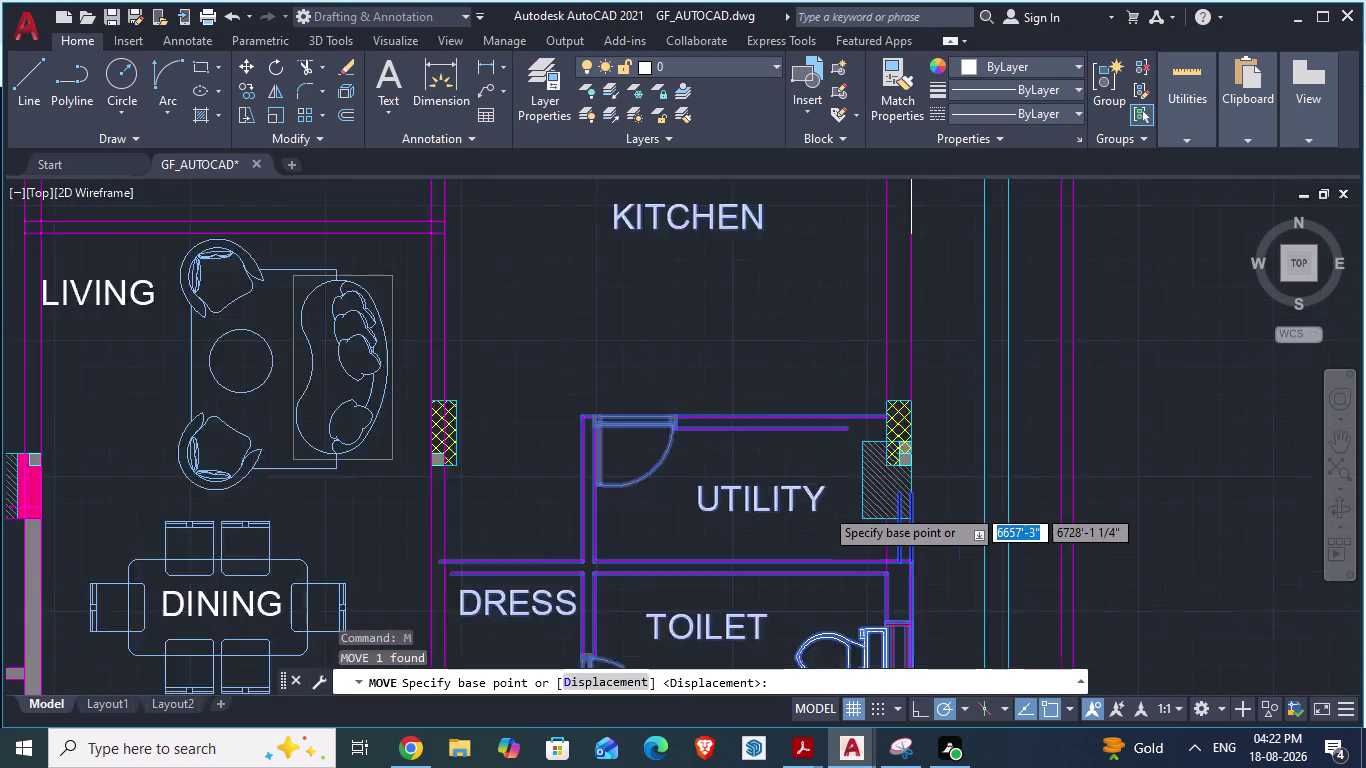
drag(860, 385, 859, 393)
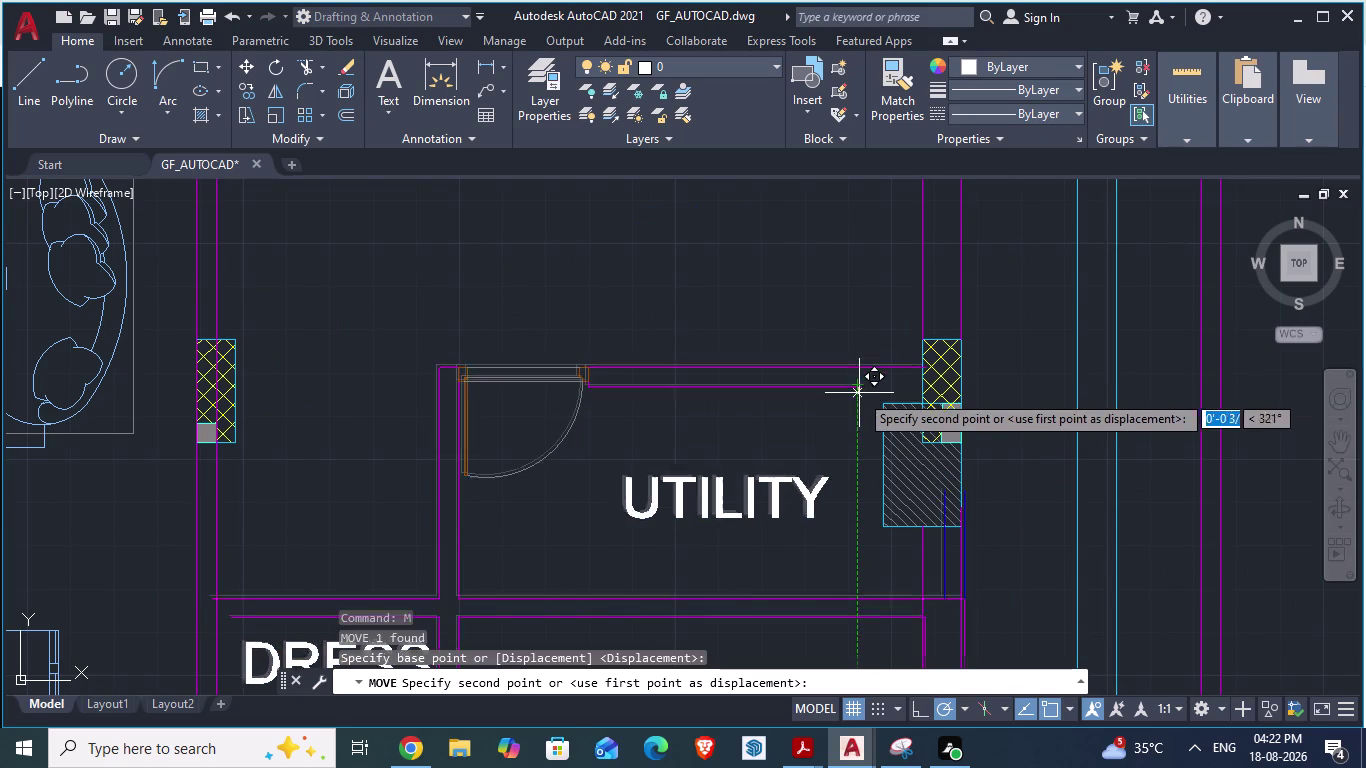
drag(859, 393, 857, 378)
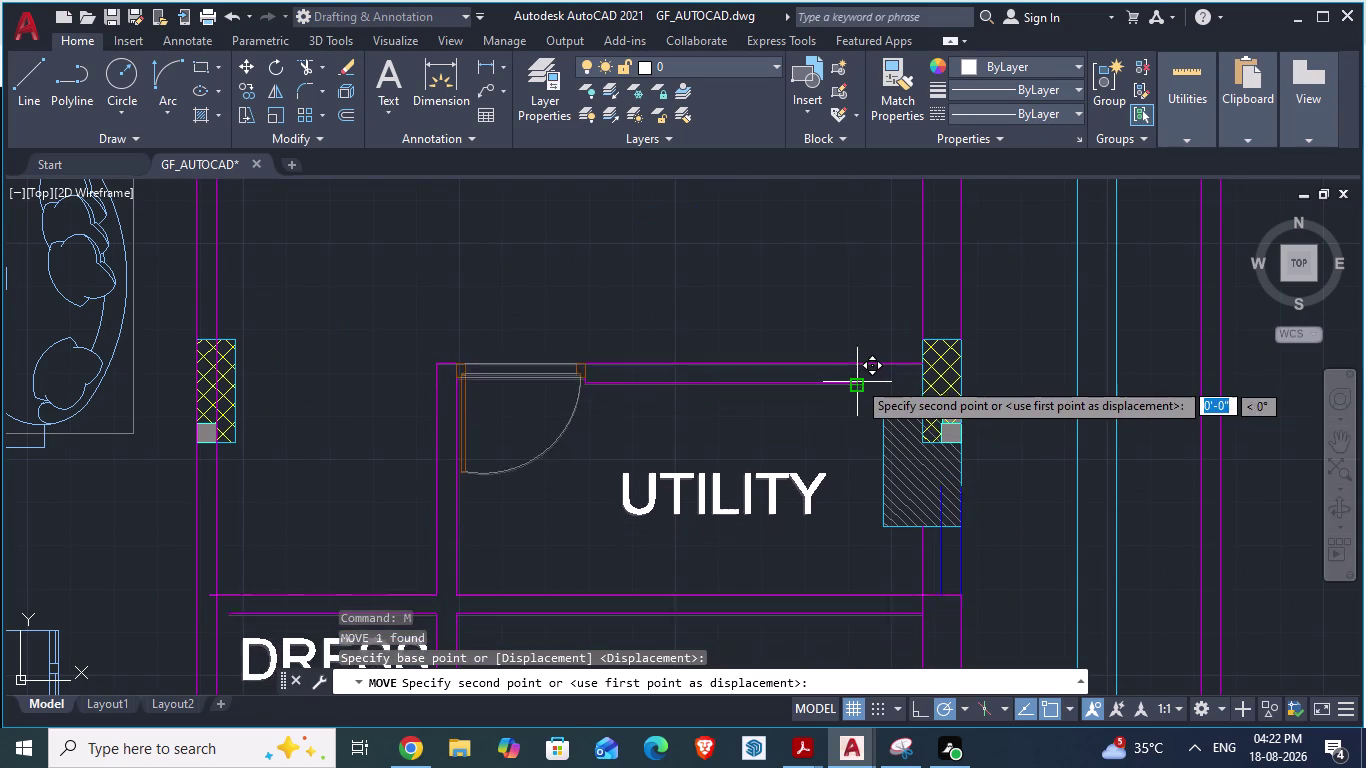
drag(857, 378, 869, 434)
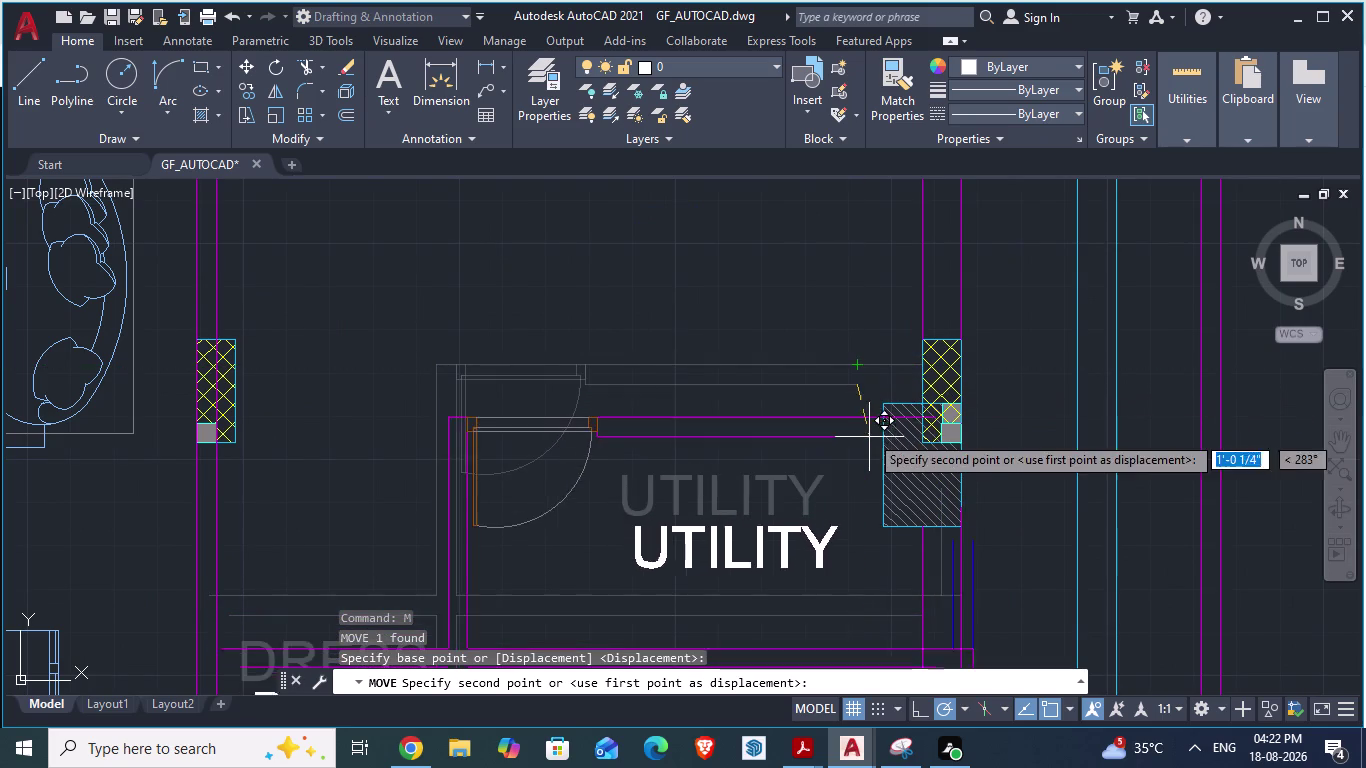
drag(869, 434, 875, 363)
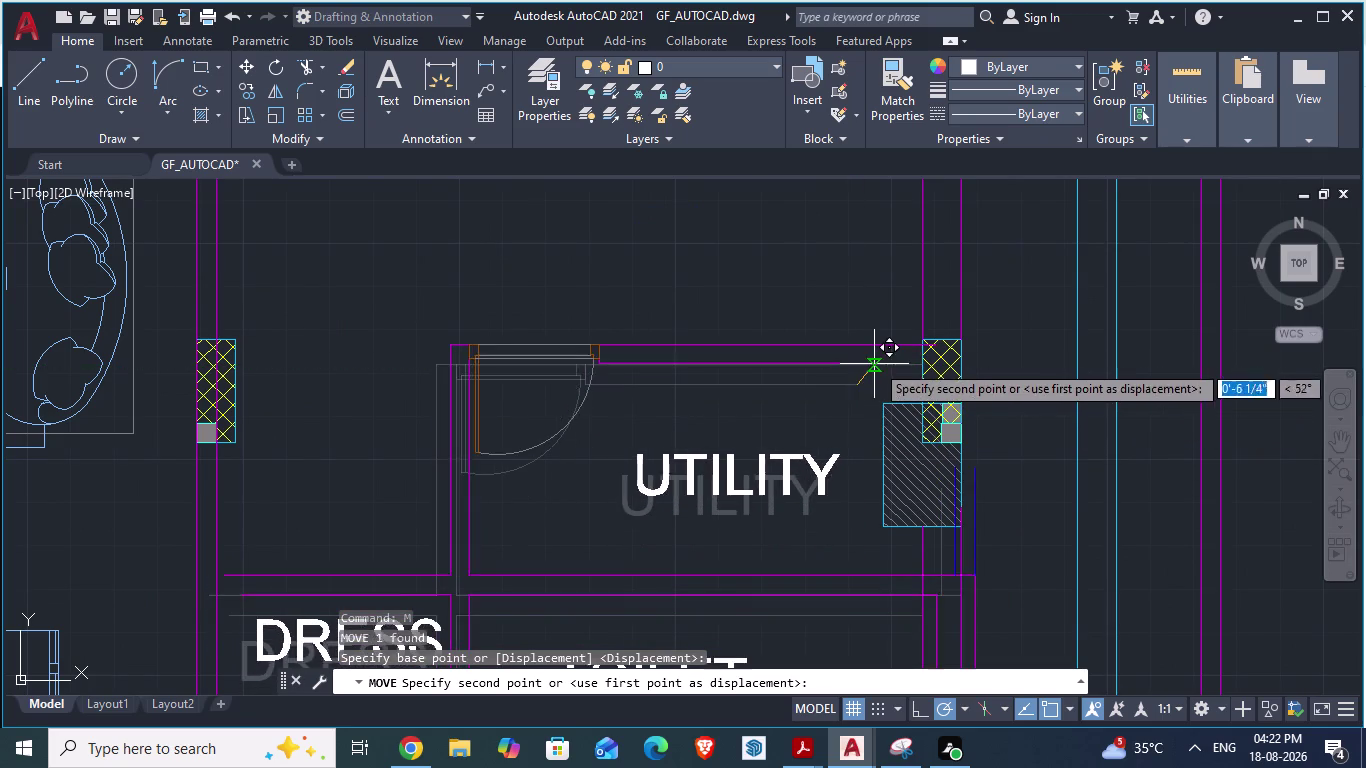
drag(875, 363, 858, 358)
click(858, 358)
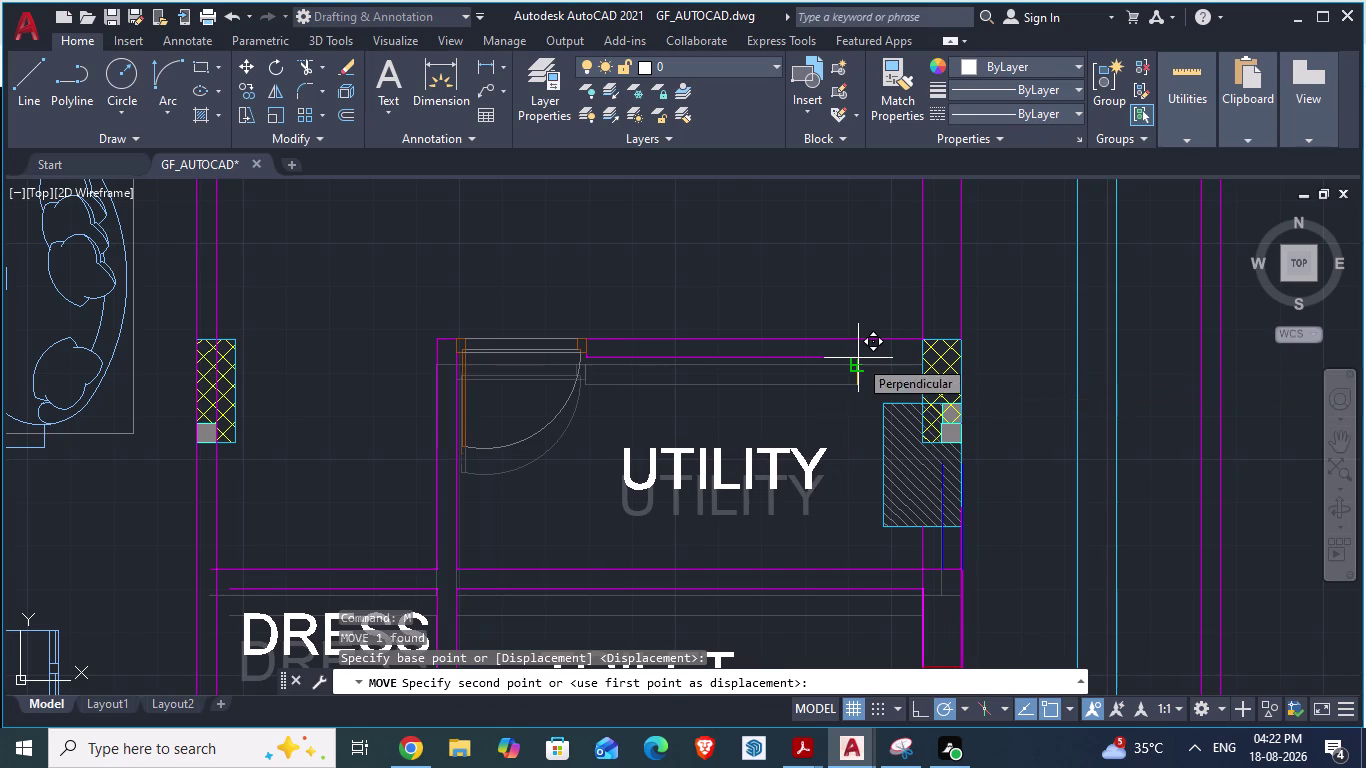
key(Escape)
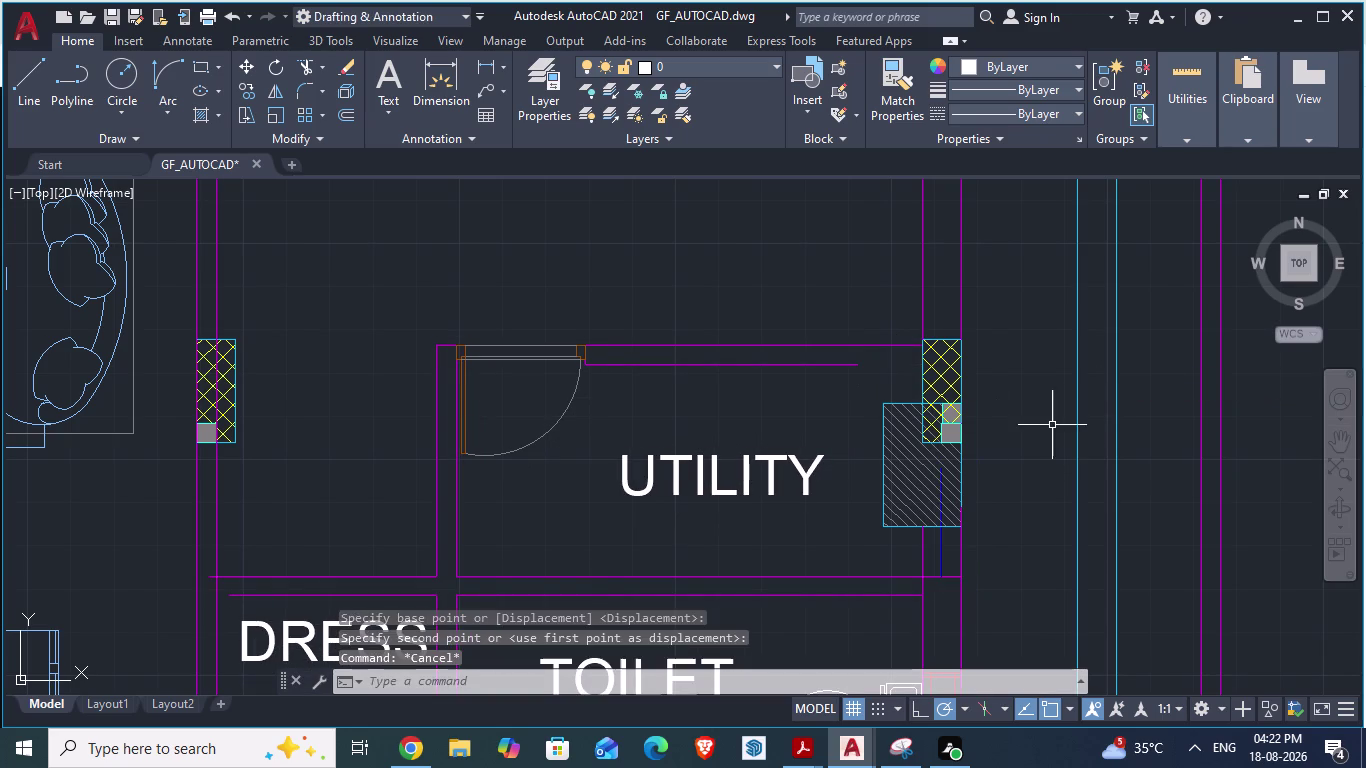
Zoom out and switch to the ARCH PLANS reference drawing.
scroll(down, 3)
scroll(down, 3)
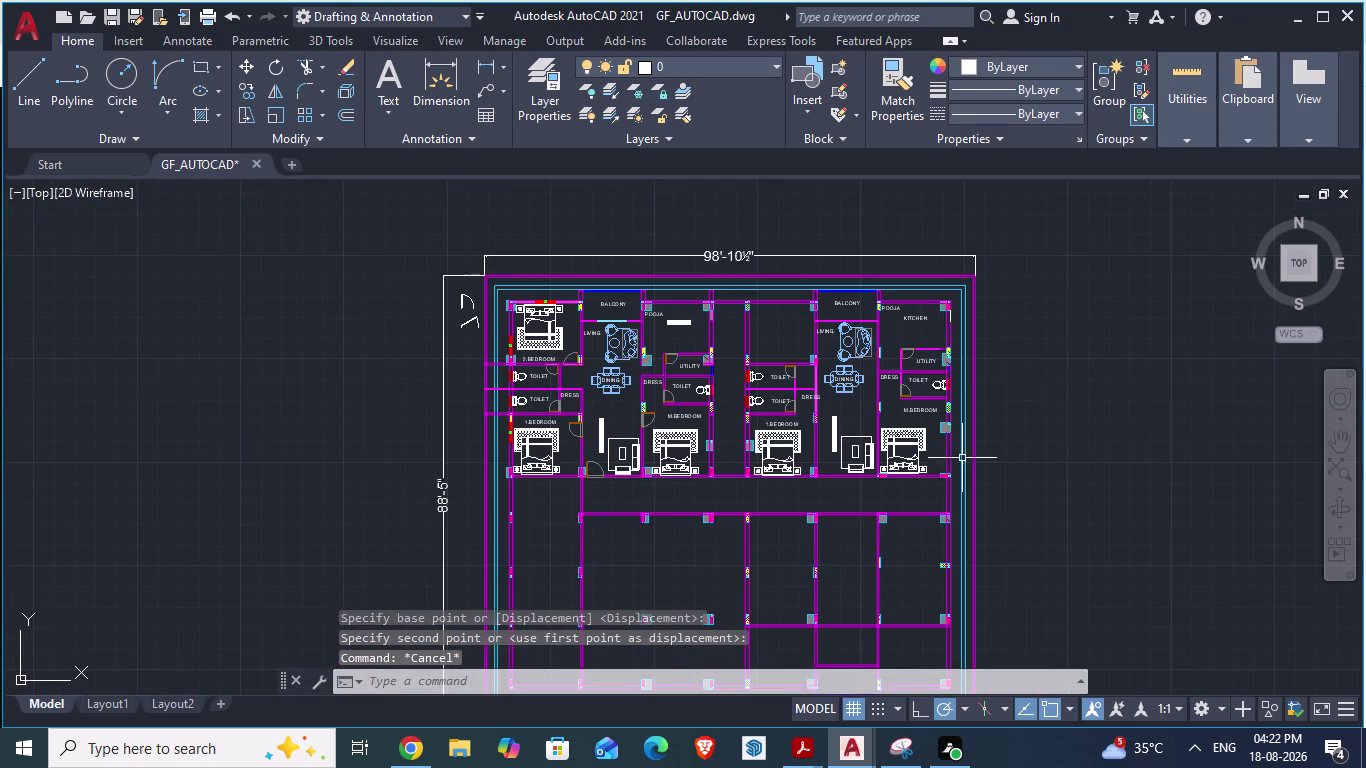
scroll(up, 3)
scroll(up, 3)
click(756, 516)
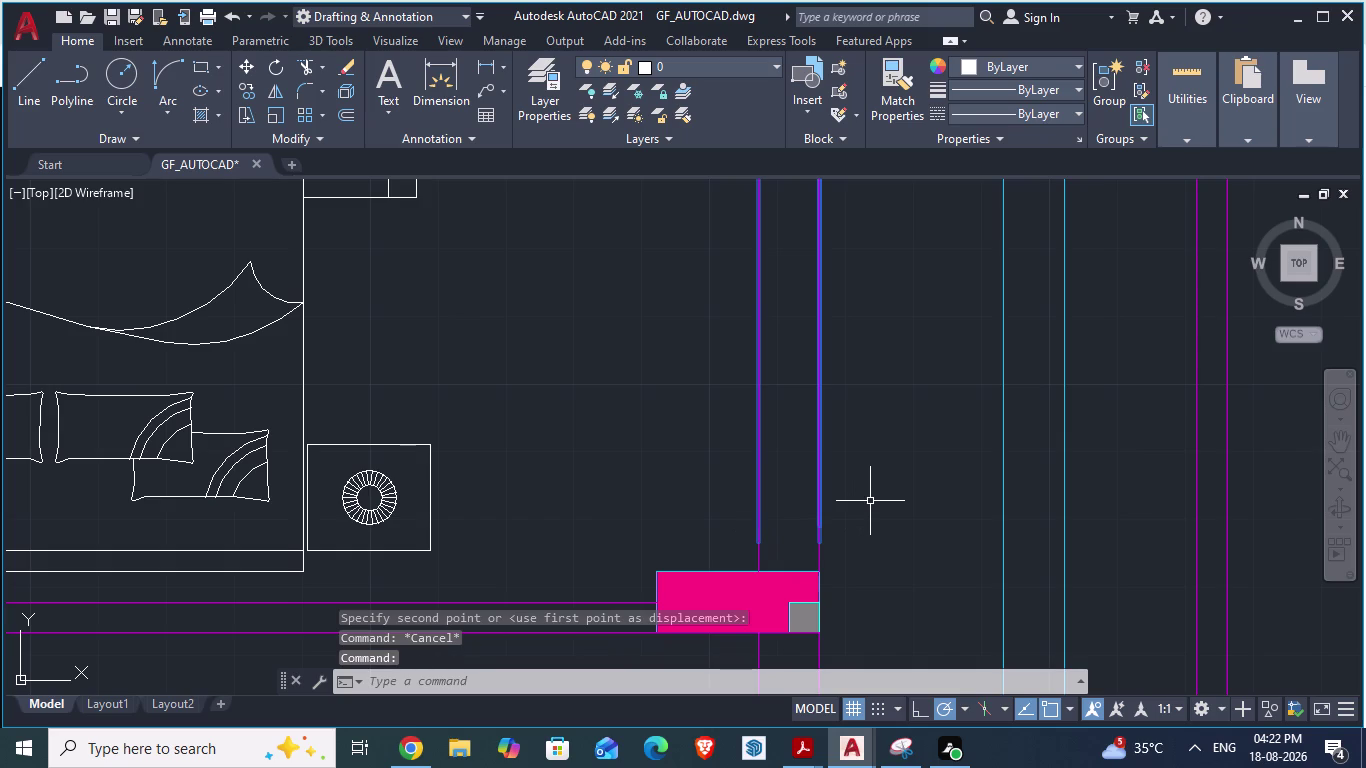
scroll(down, 3)
scroll(down, 3)
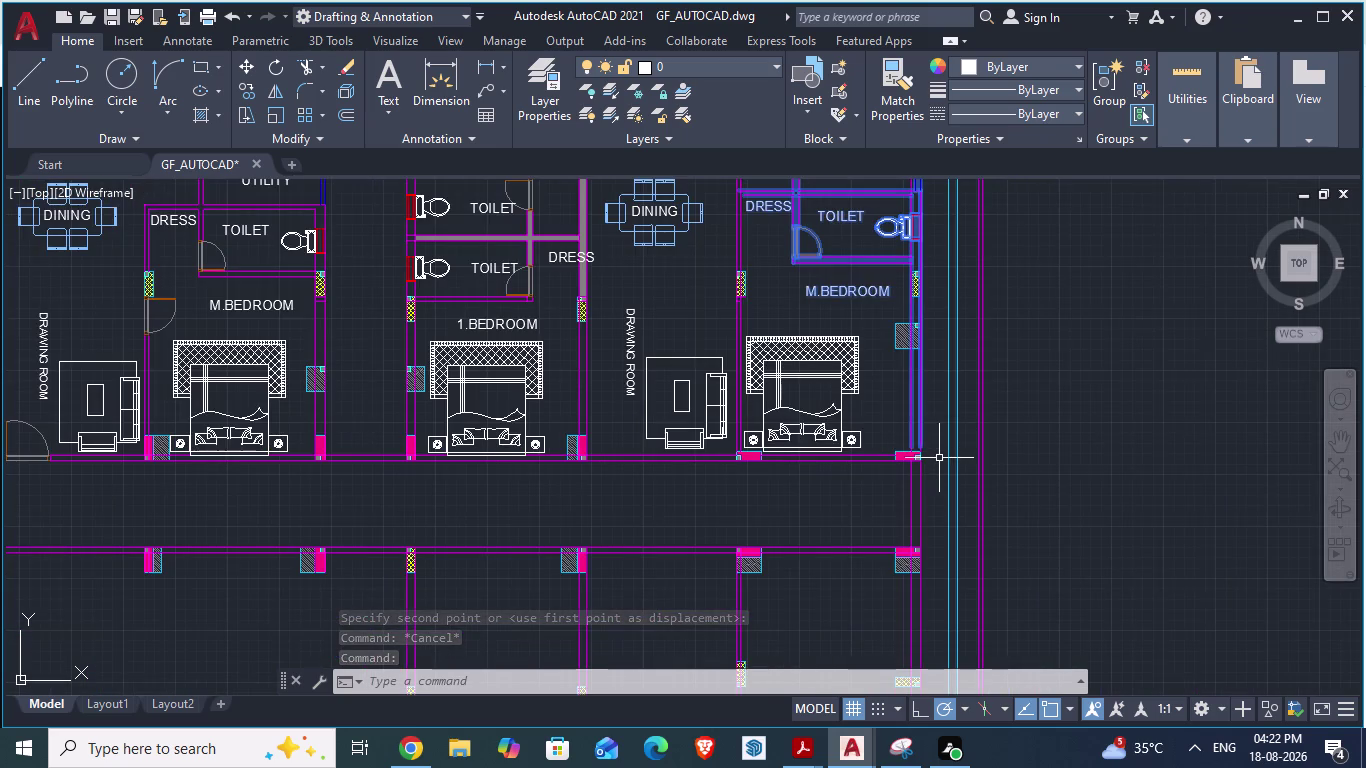
scroll(down, 3)
key(alt+Tab)
scroll(down, 3)
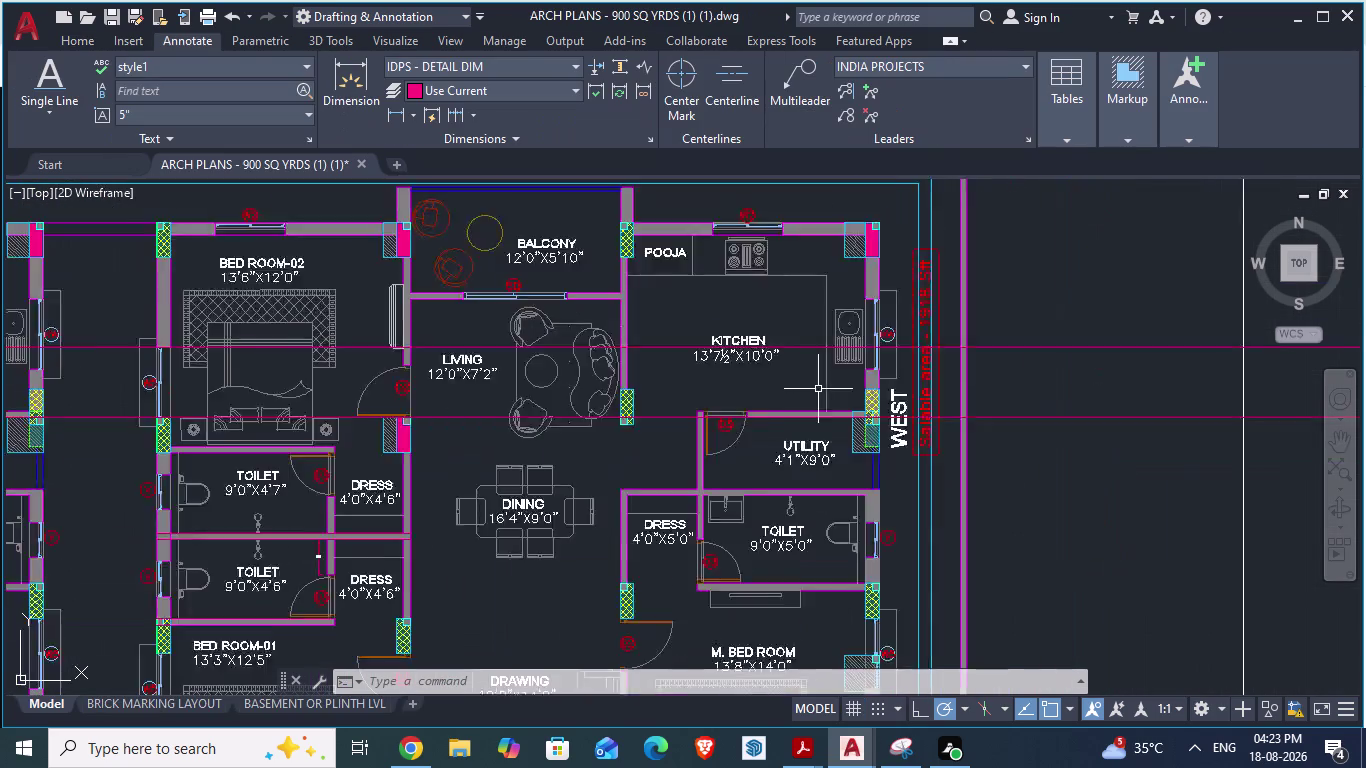
scroll(up, 3)
scroll(down, 3)
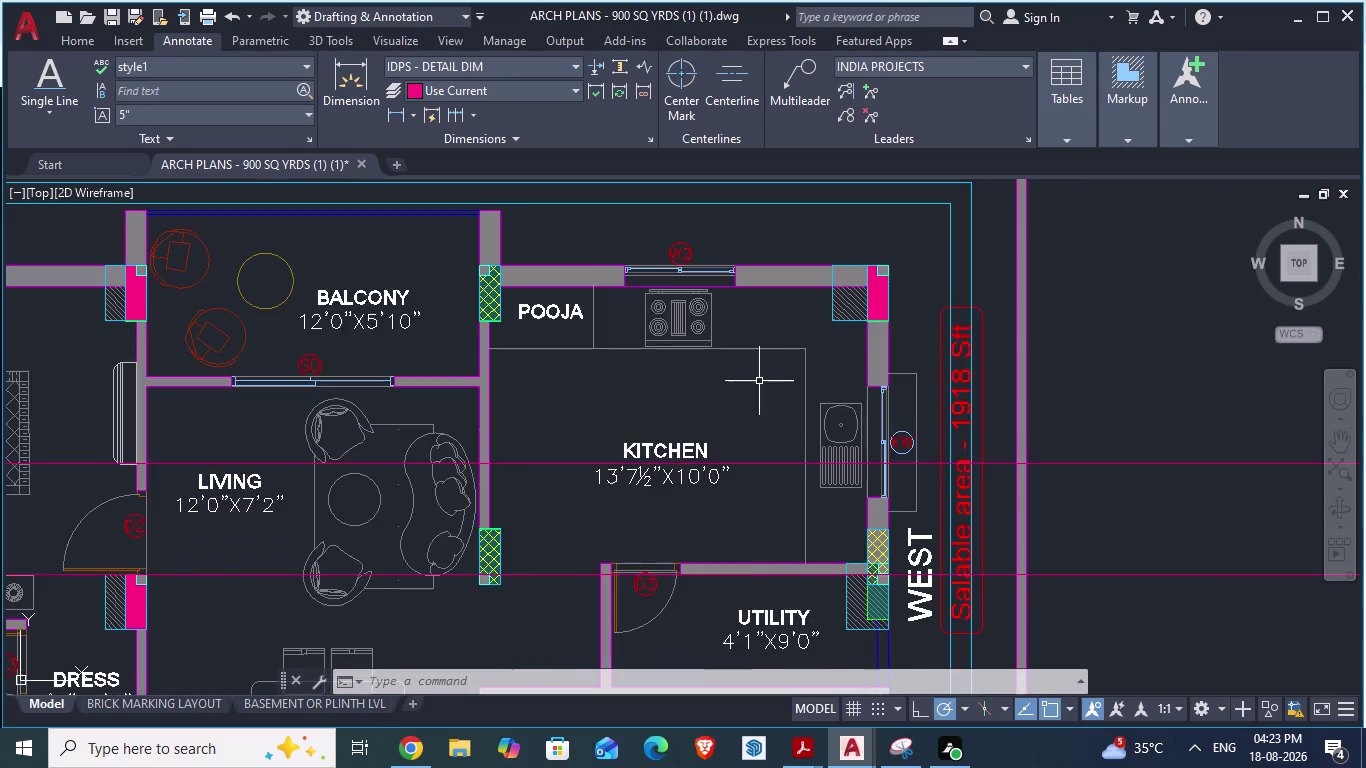
Look closely at the reference UTILITY room wall, then switch back to GF_AUTOCAD.
scroll(down, 3)
scroll(up, 3)
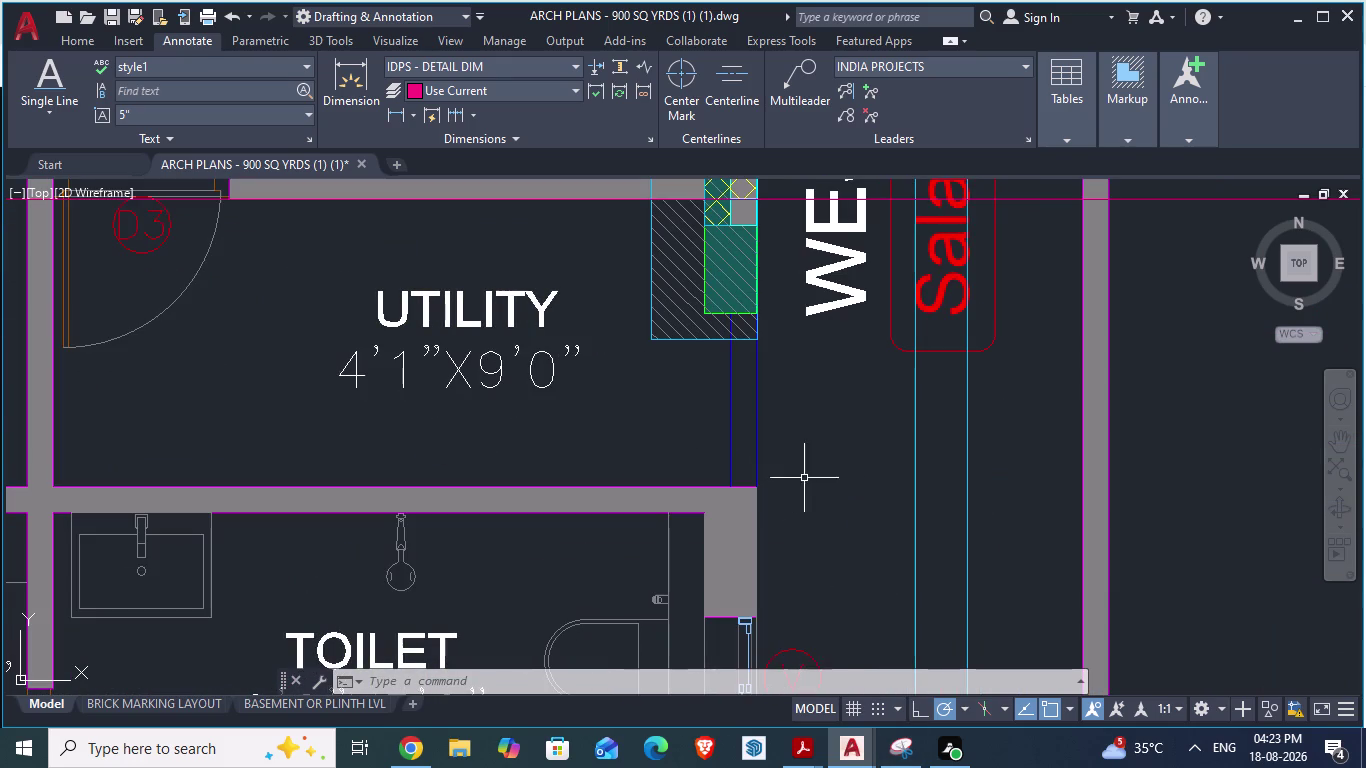
key(alt+Tab)
scroll(up, 3)
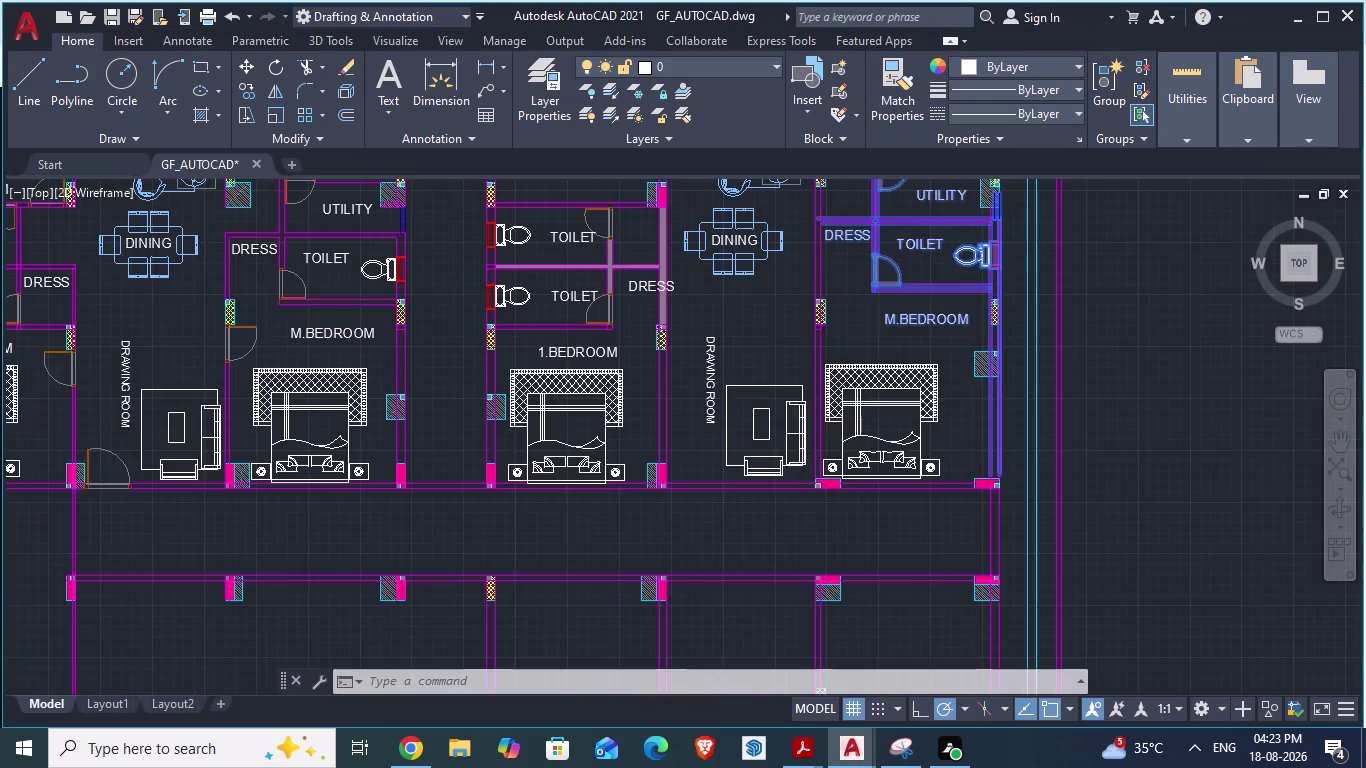
Cancel the pending command and select the utility, toilet and dress rooms.
scroll(down, 3)
scroll(up, 3)
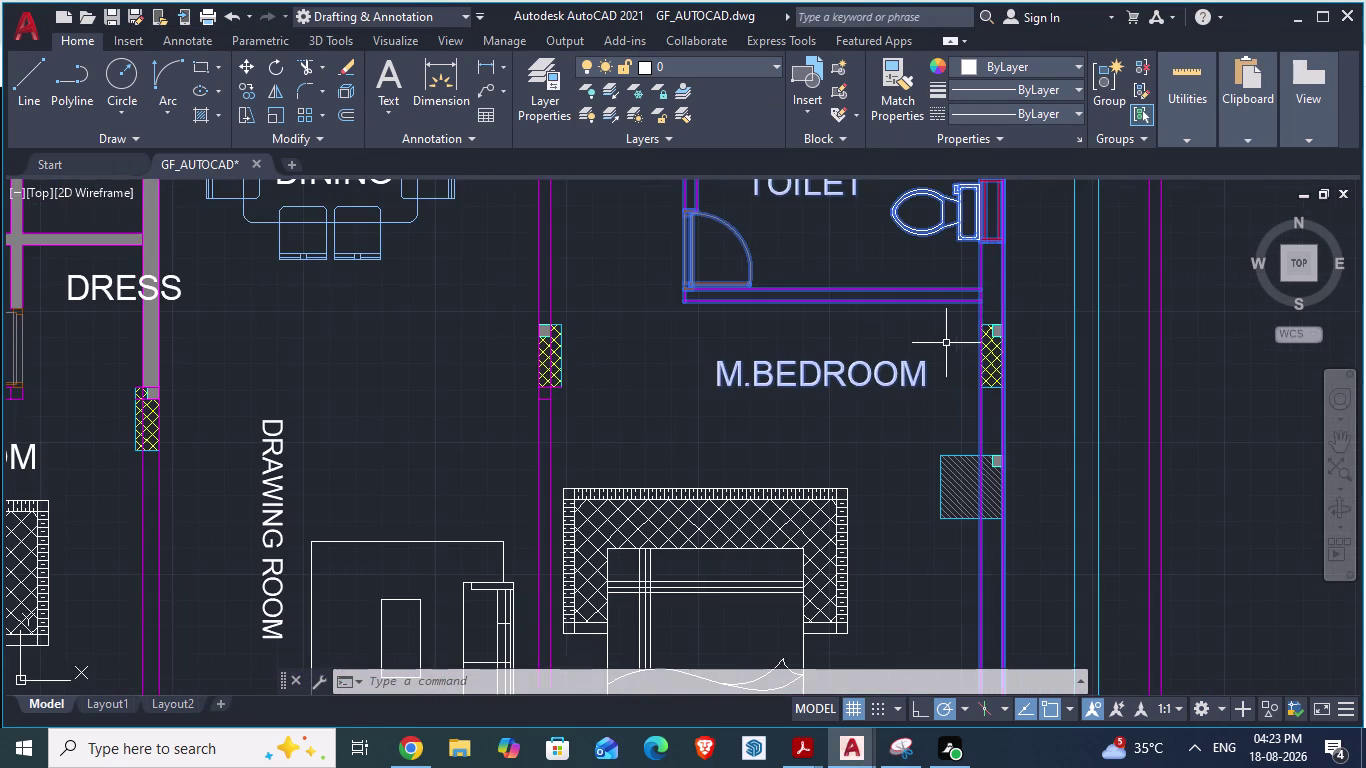
scroll(down, 3)
scroll(up, 3)
scroll(up, 3)
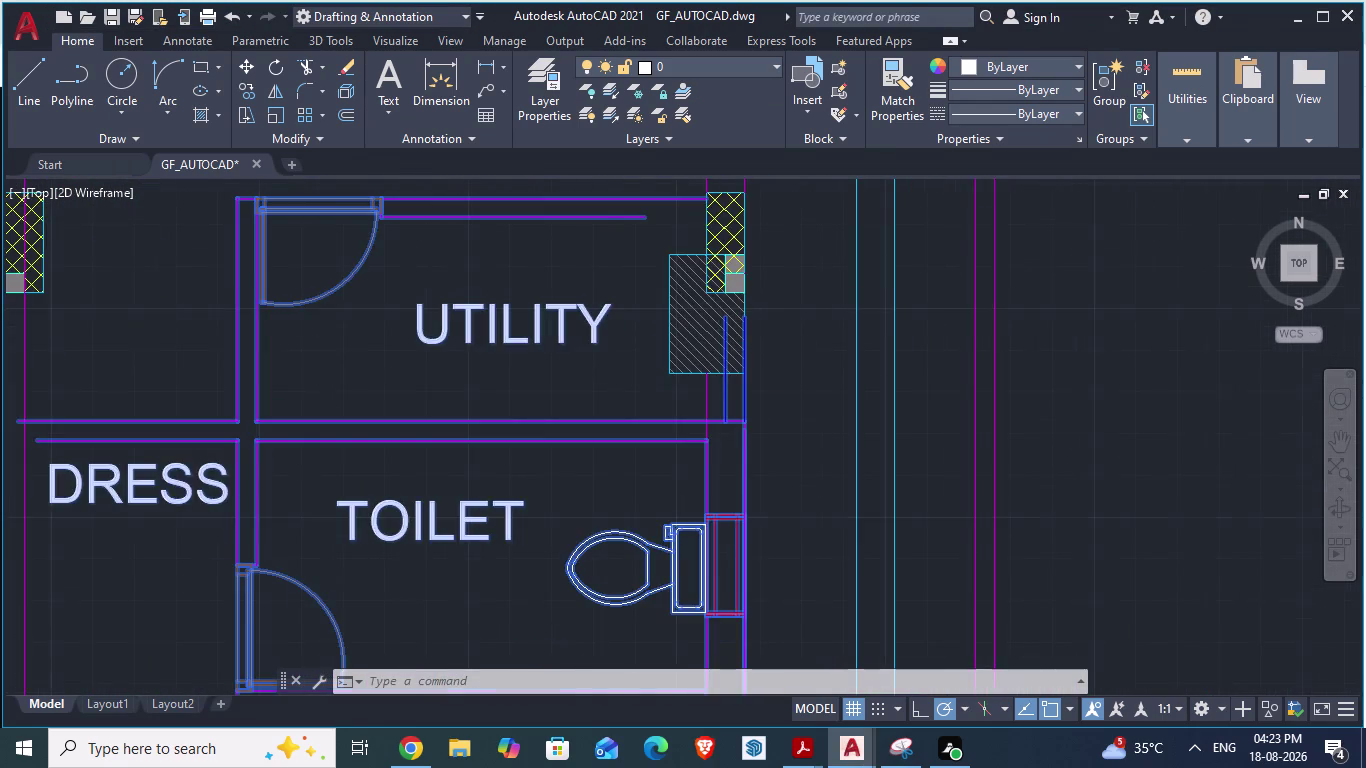
scroll(up, 3)
key(Escape)
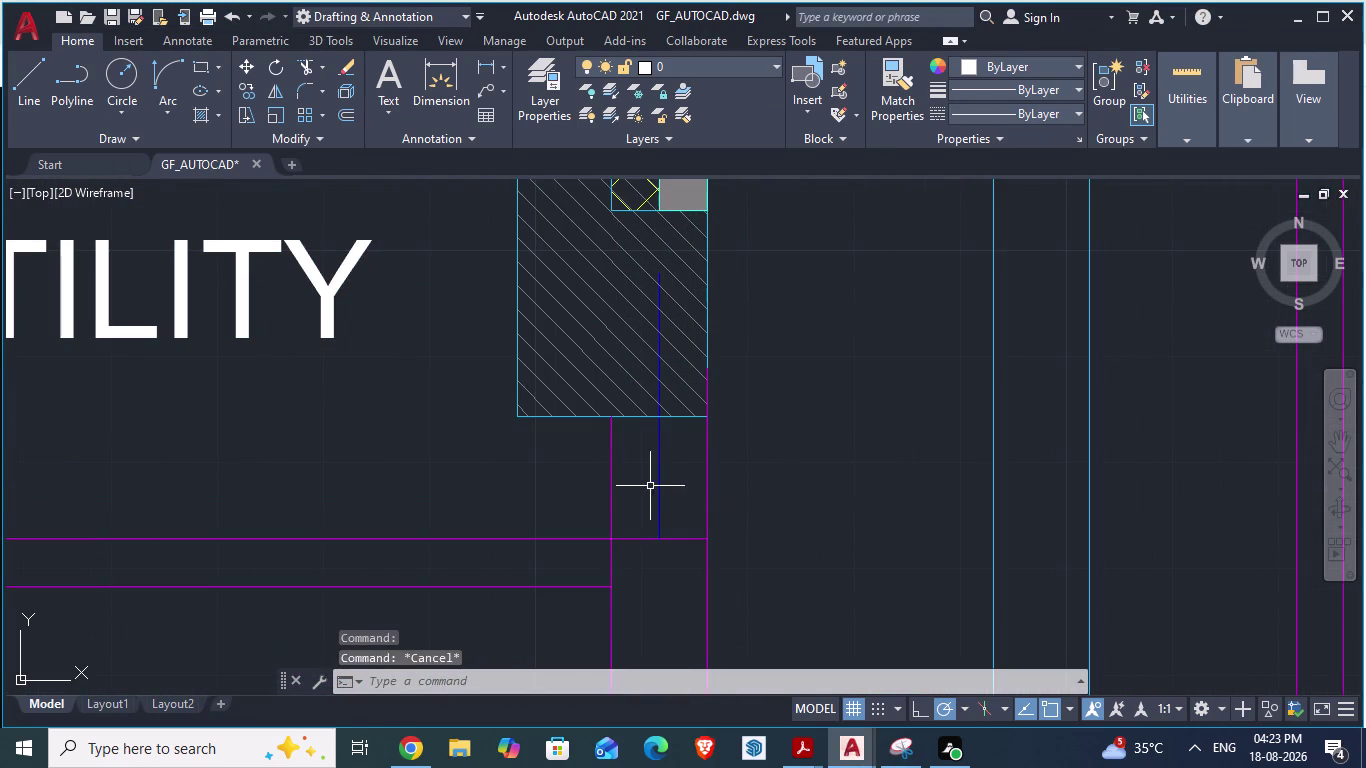
click(659, 483)
scroll(down, 3)
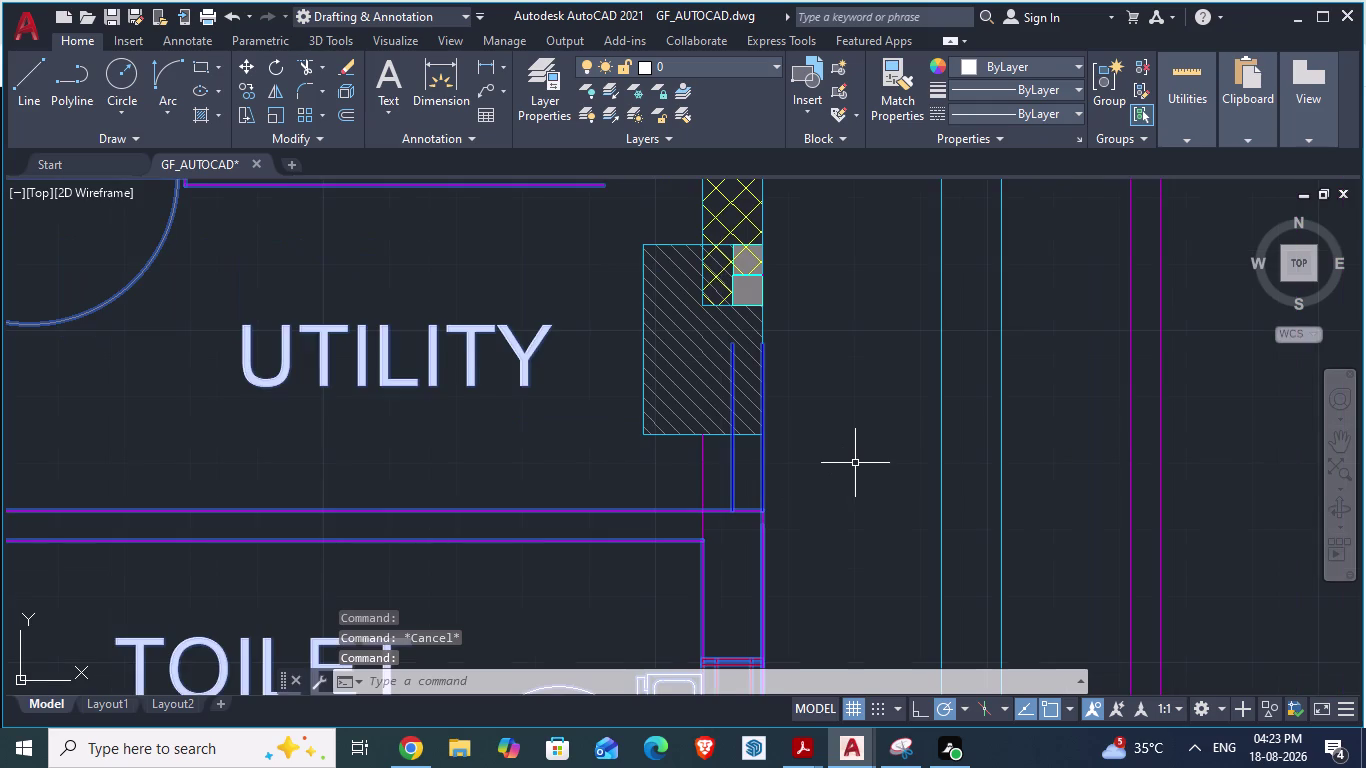
scroll(down, 3)
Move the rooms from the column-corner base point to open space right of the plan.
key(m)
key(Return)
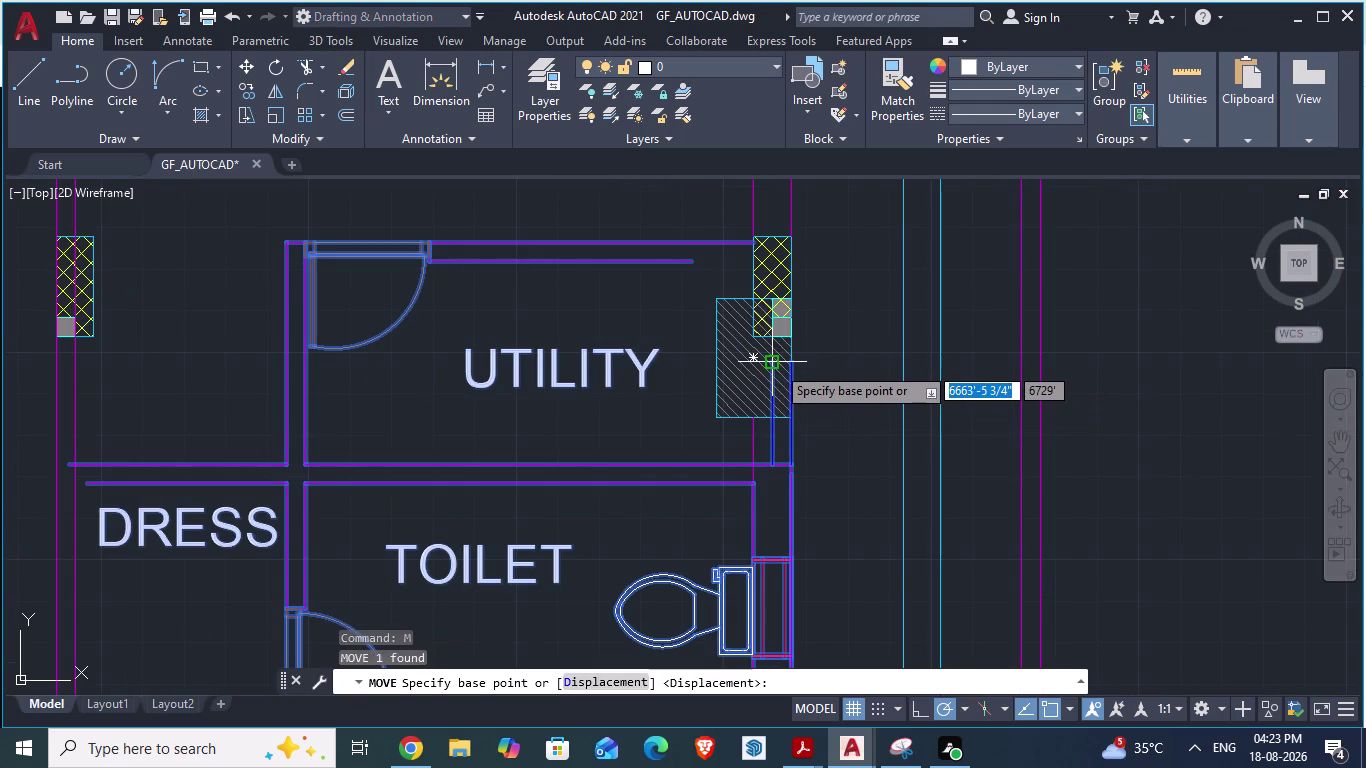
drag(776, 363, 775, 451)
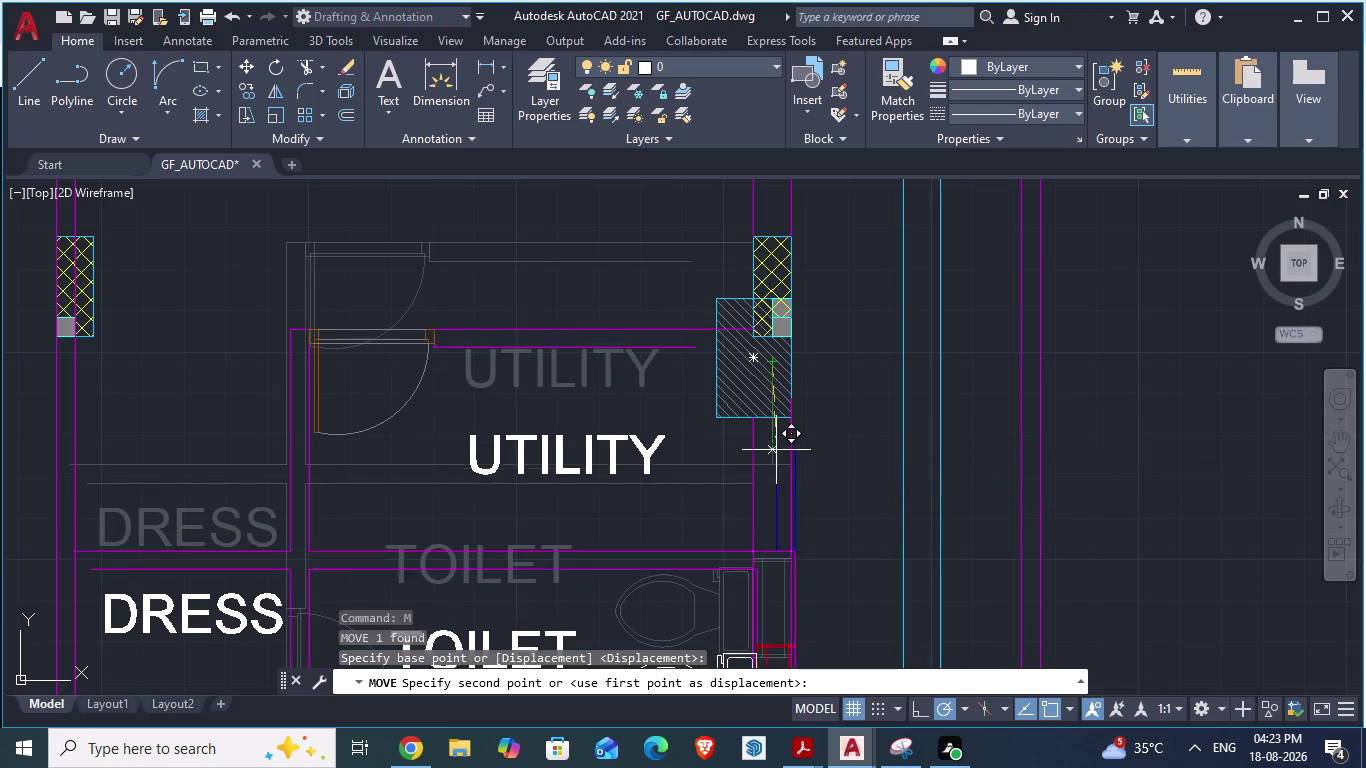
drag(775, 451, 906, 403)
scroll(down, 3)
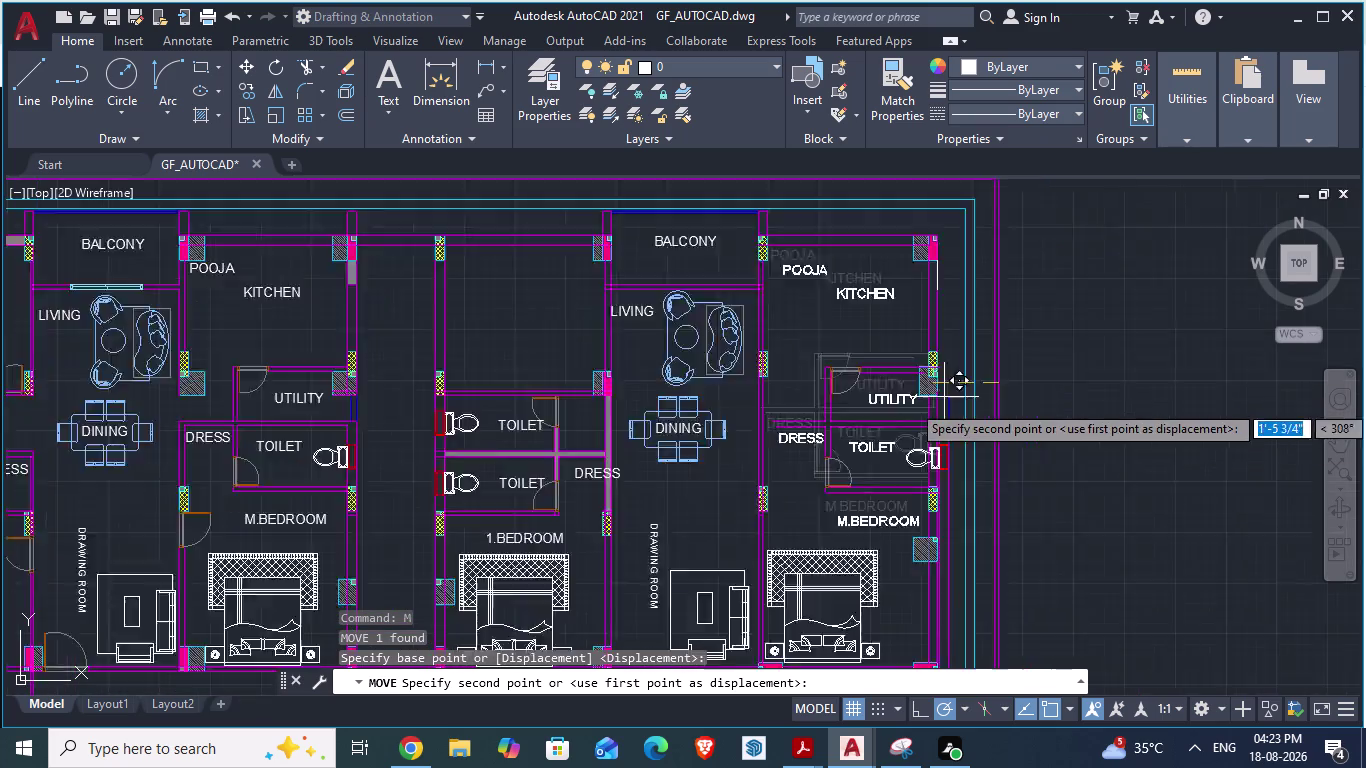
scroll(down, 3)
drag(906, 403, 1055, 383)
click(1056, 383)
Switch to the ARCH PLANS reference drawing.
scroll(up, 3)
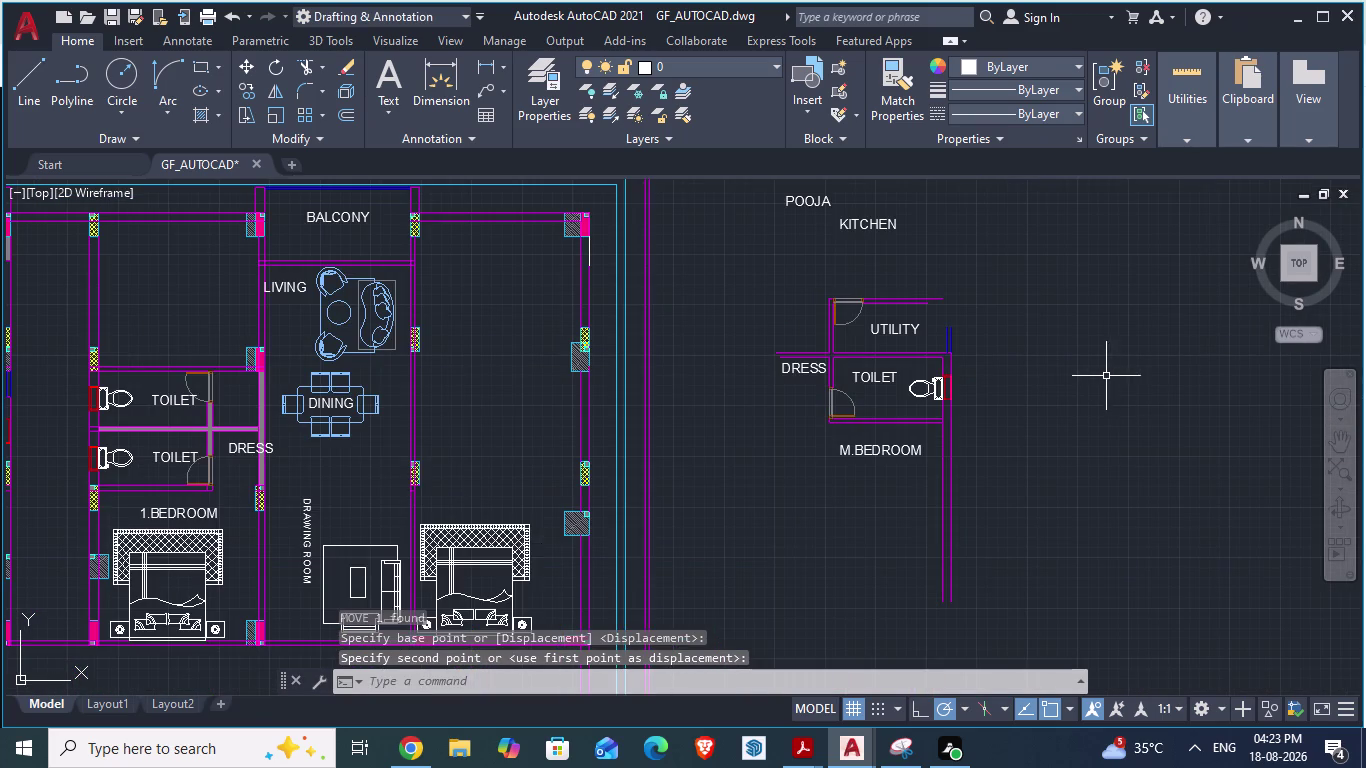
scroll(down, 3)
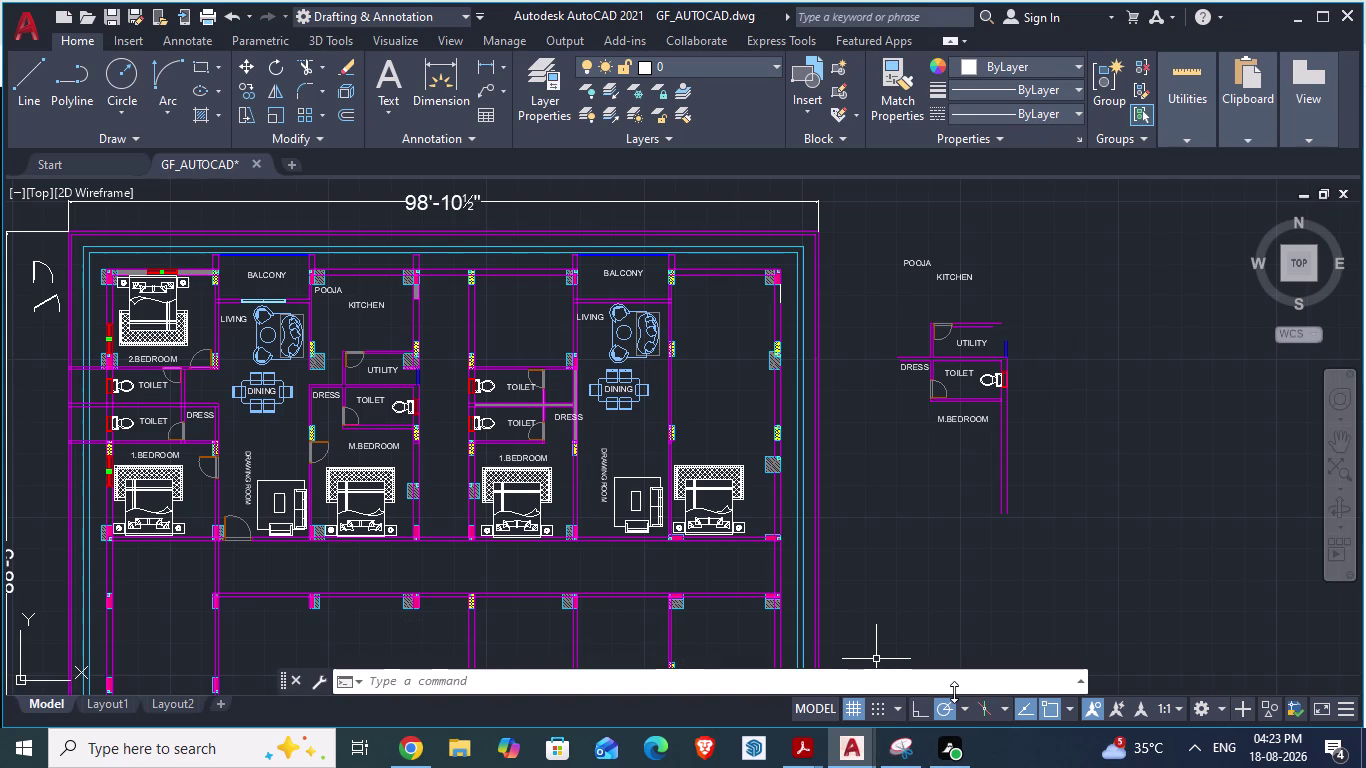
key(alt+Tab)
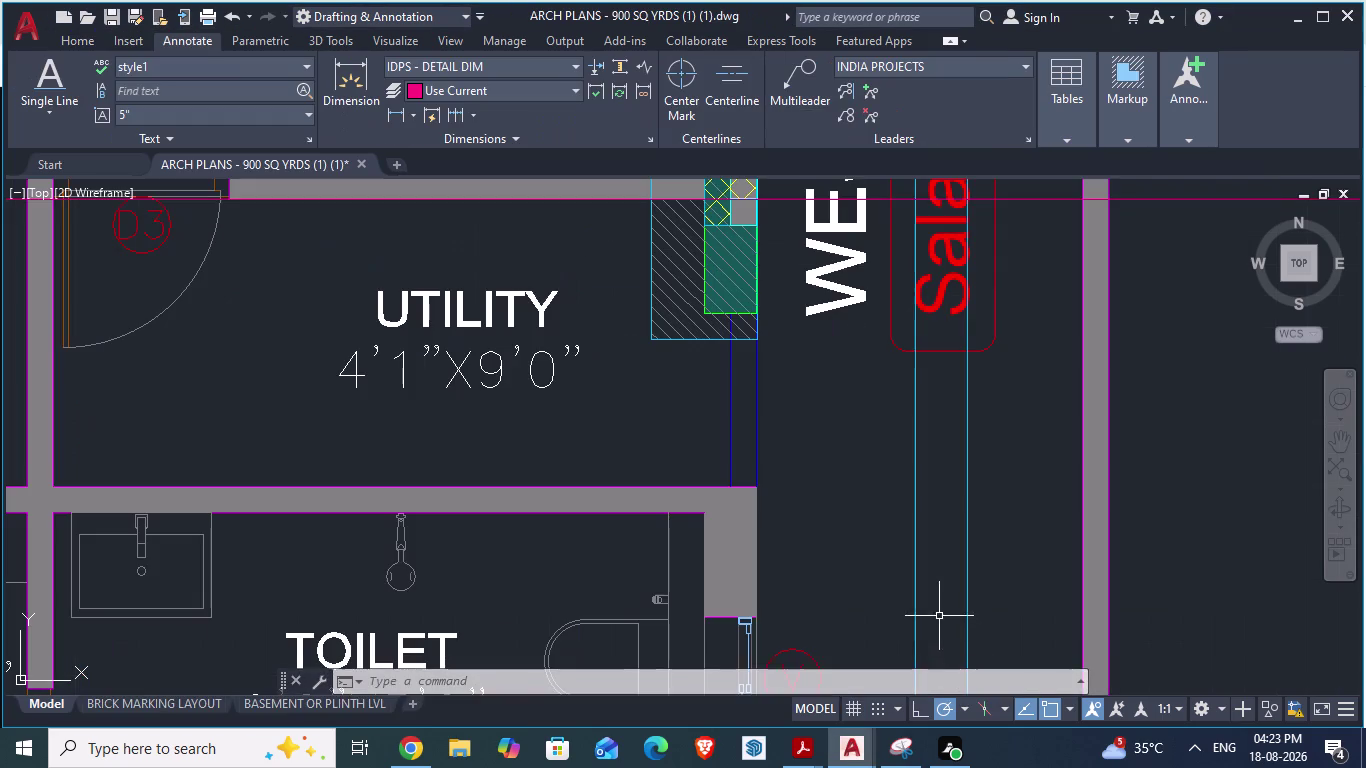
scroll(down, 3)
scroll(down, 3)
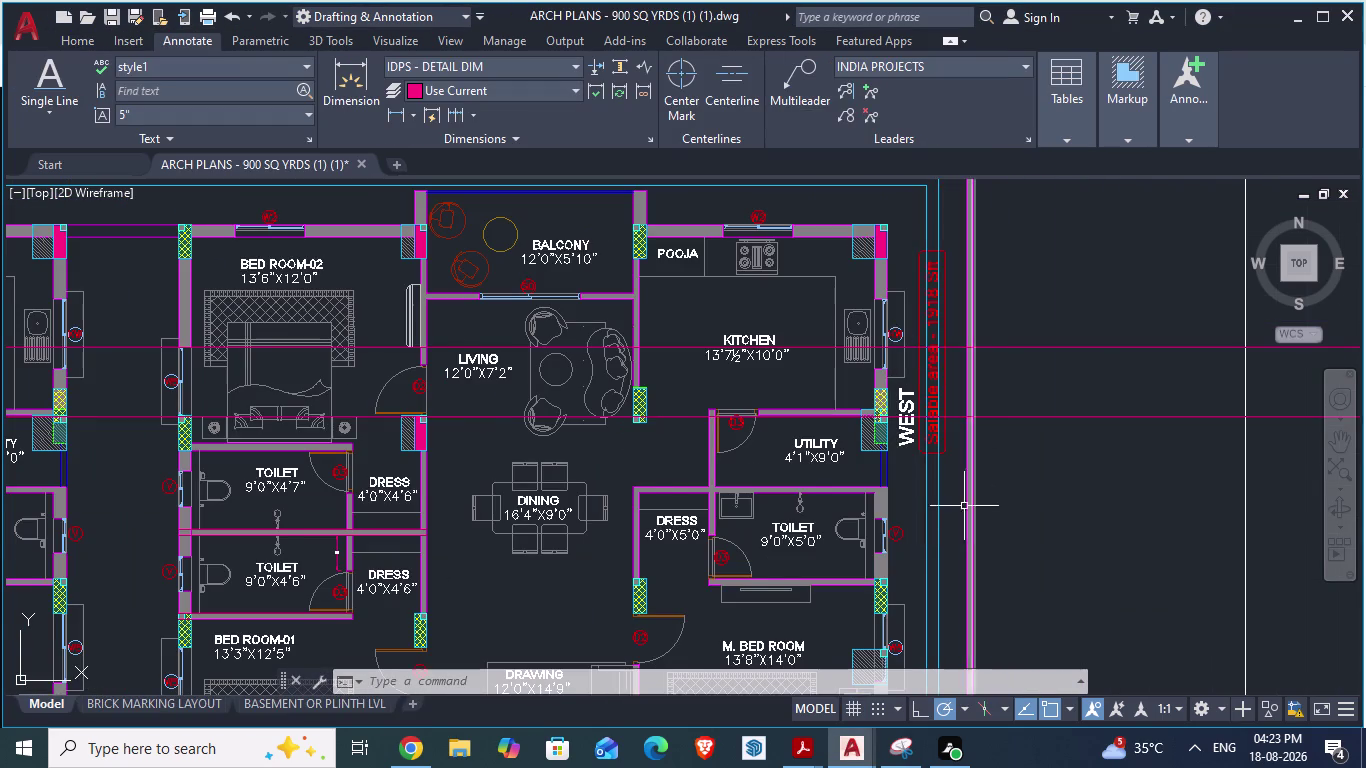
scroll(down, 3)
scroll(up, 3)
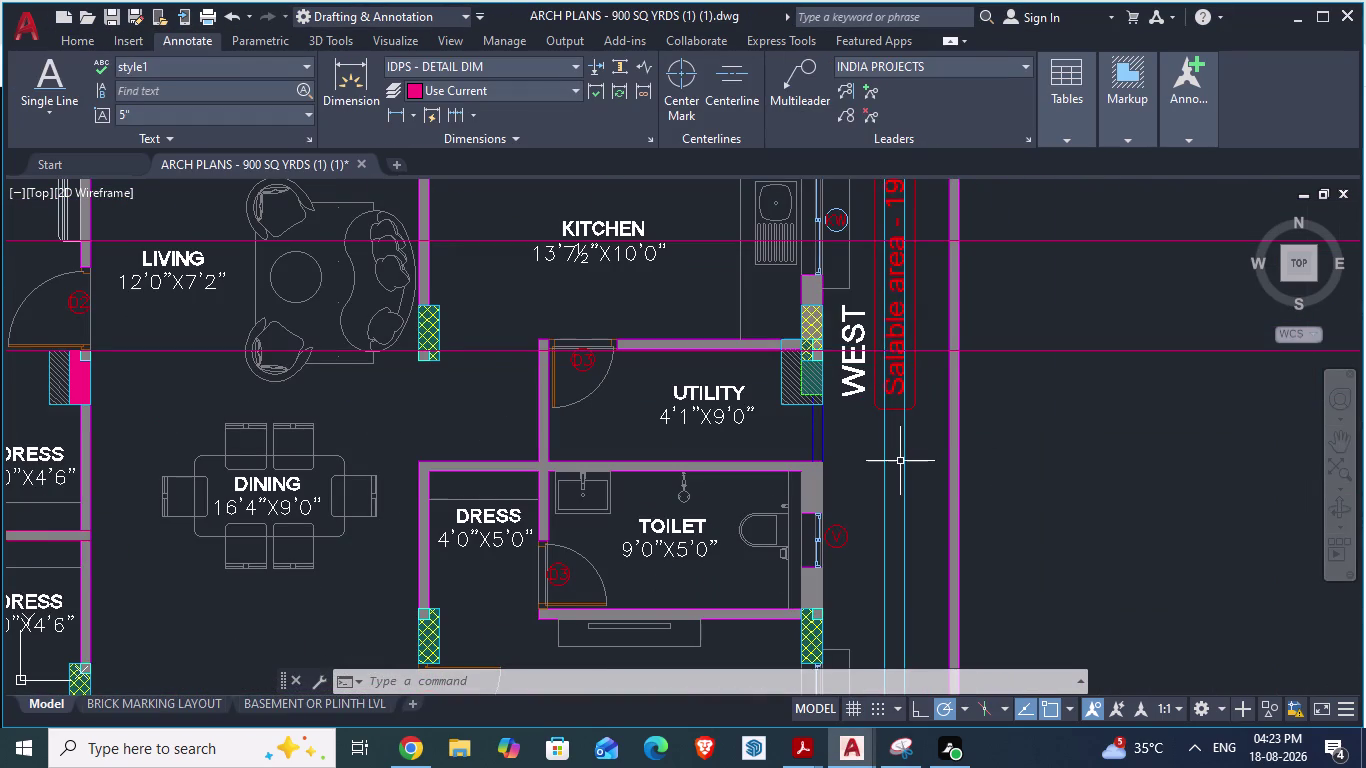
scroll(down, 3)
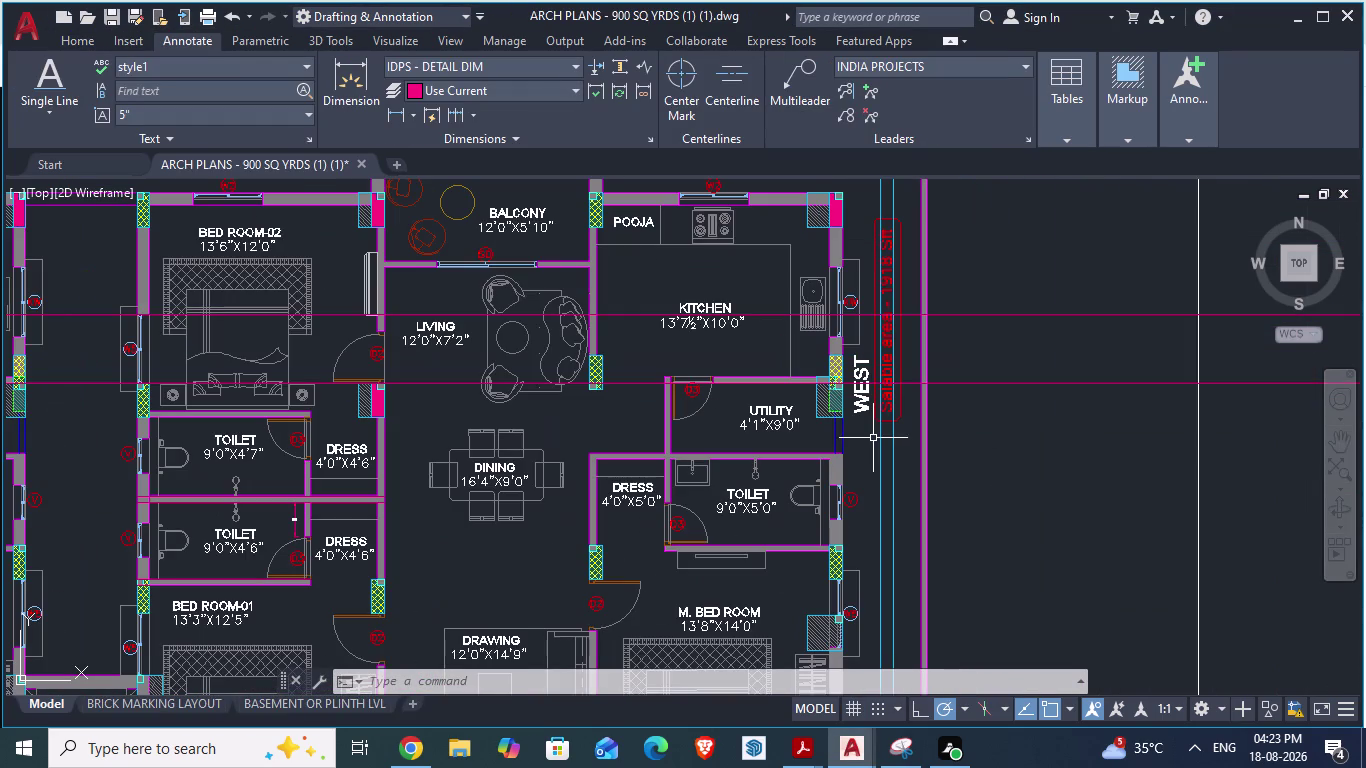
scroll(up, 3)
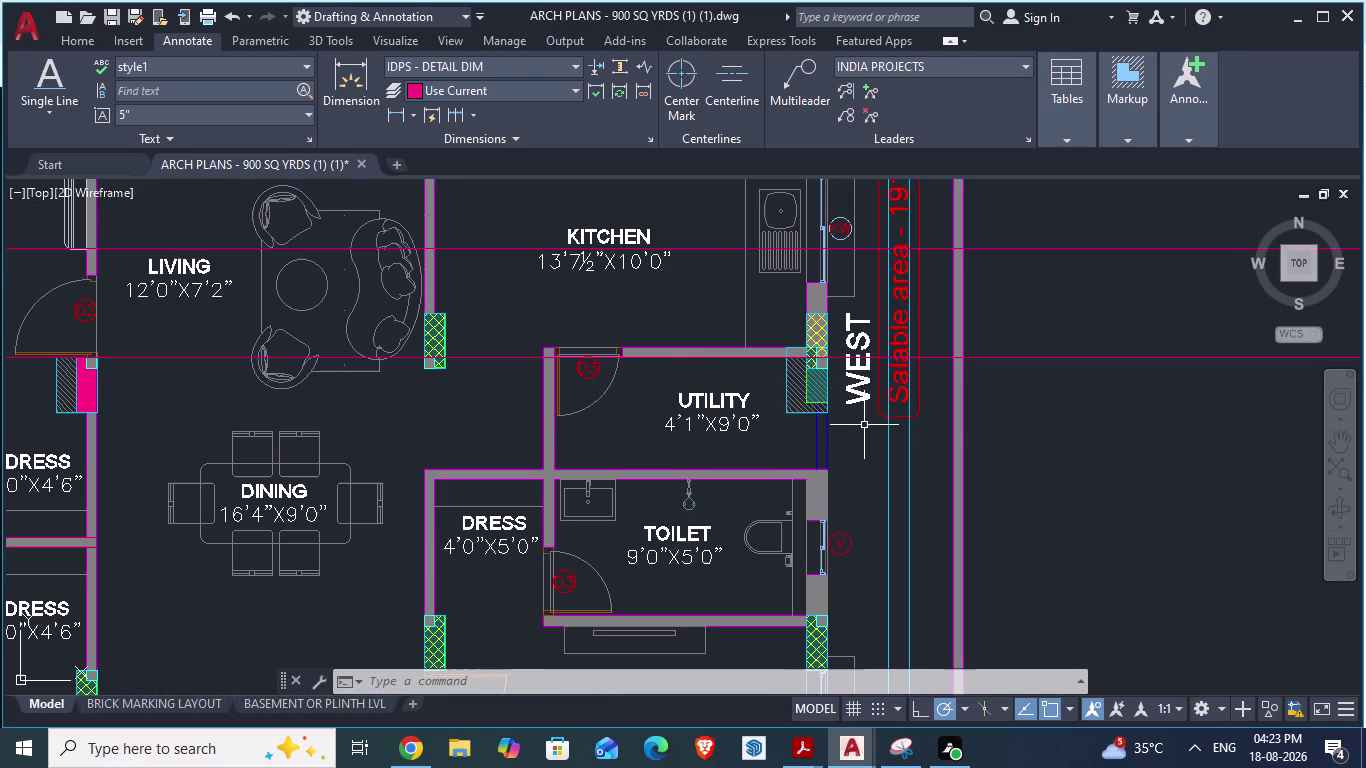
key(alt+Tab)
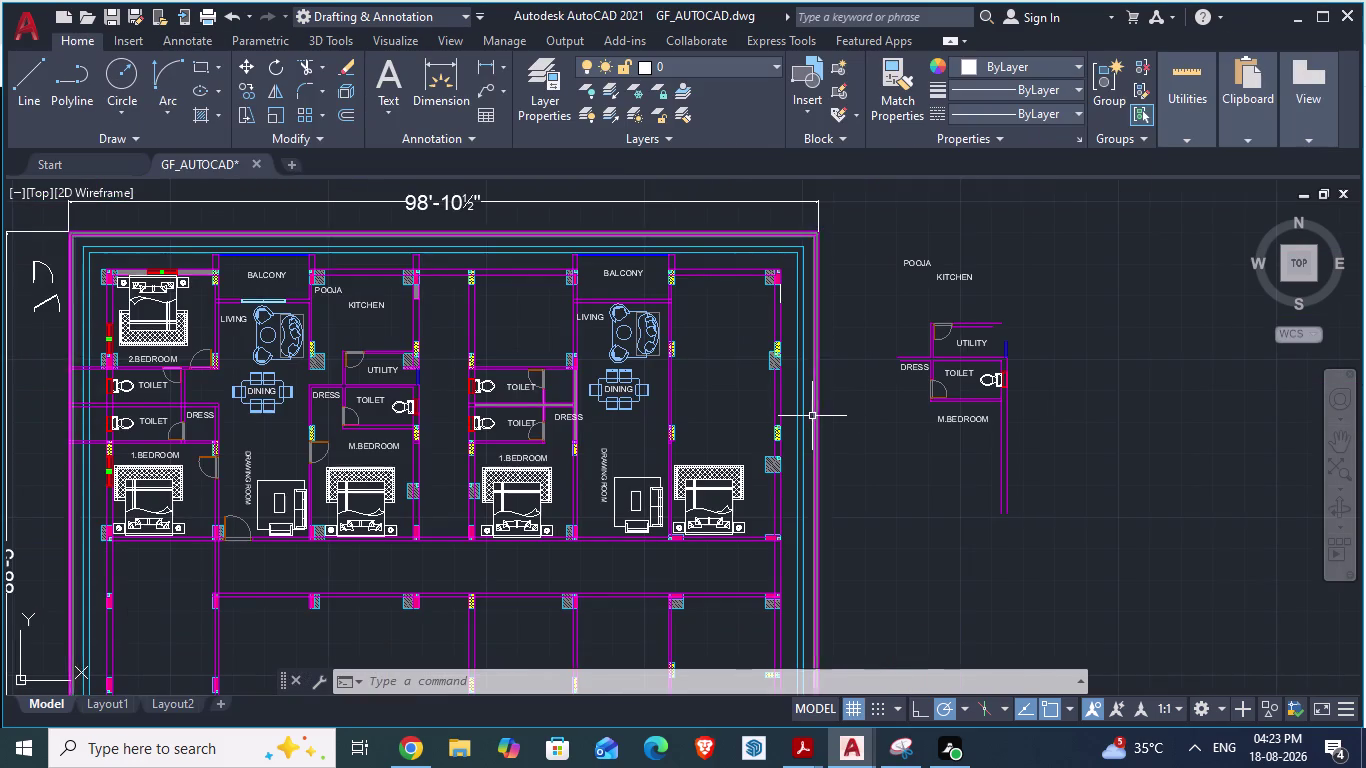
scroll(up, 3)
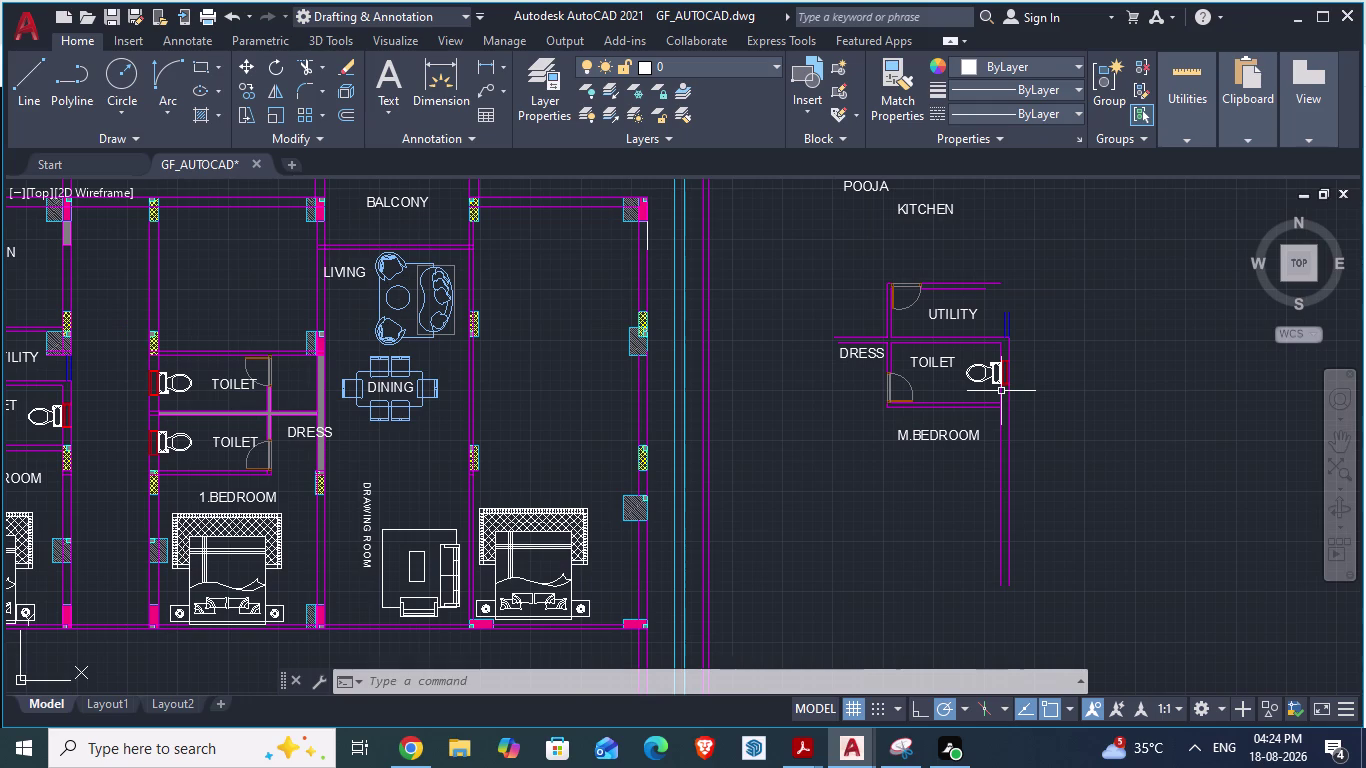
scroll(down, 3)
key(alt+Tab)
scroll(down, 3)
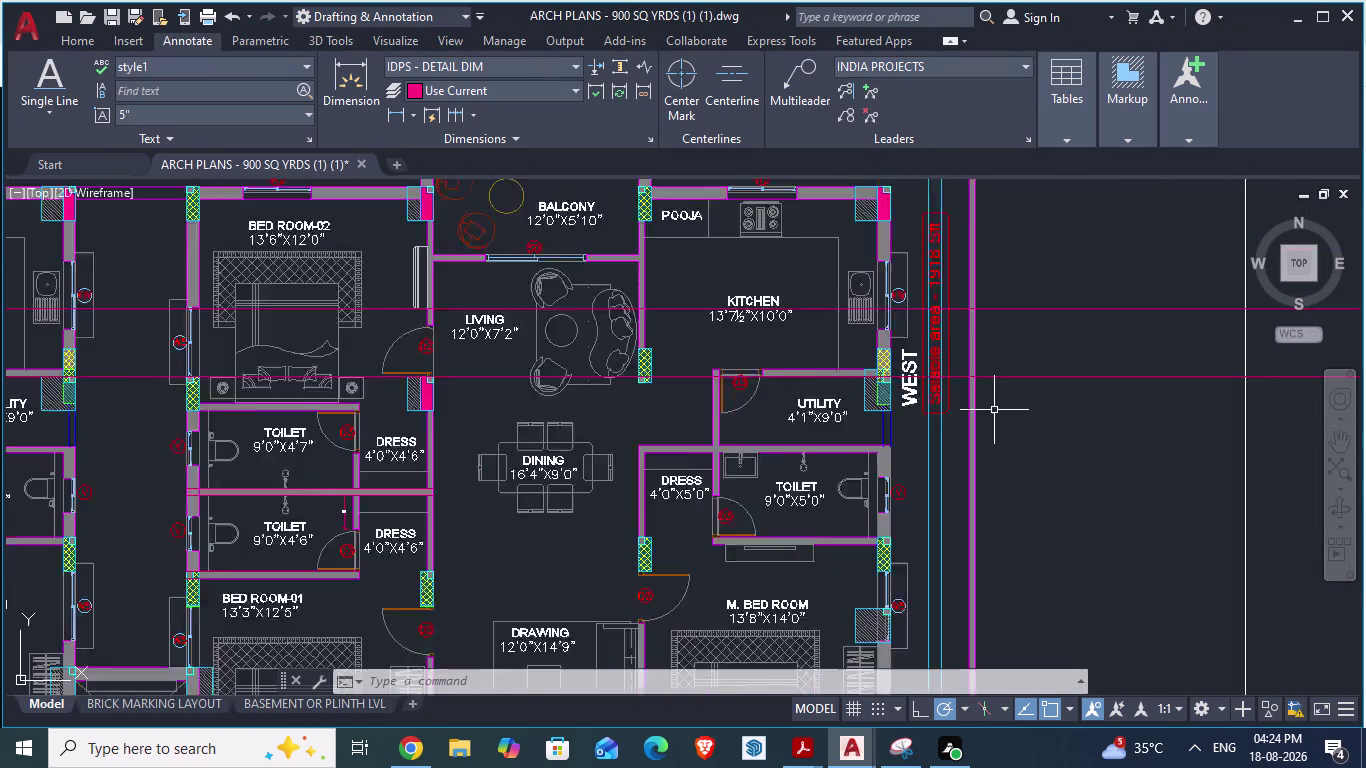
scroll(up, 3)
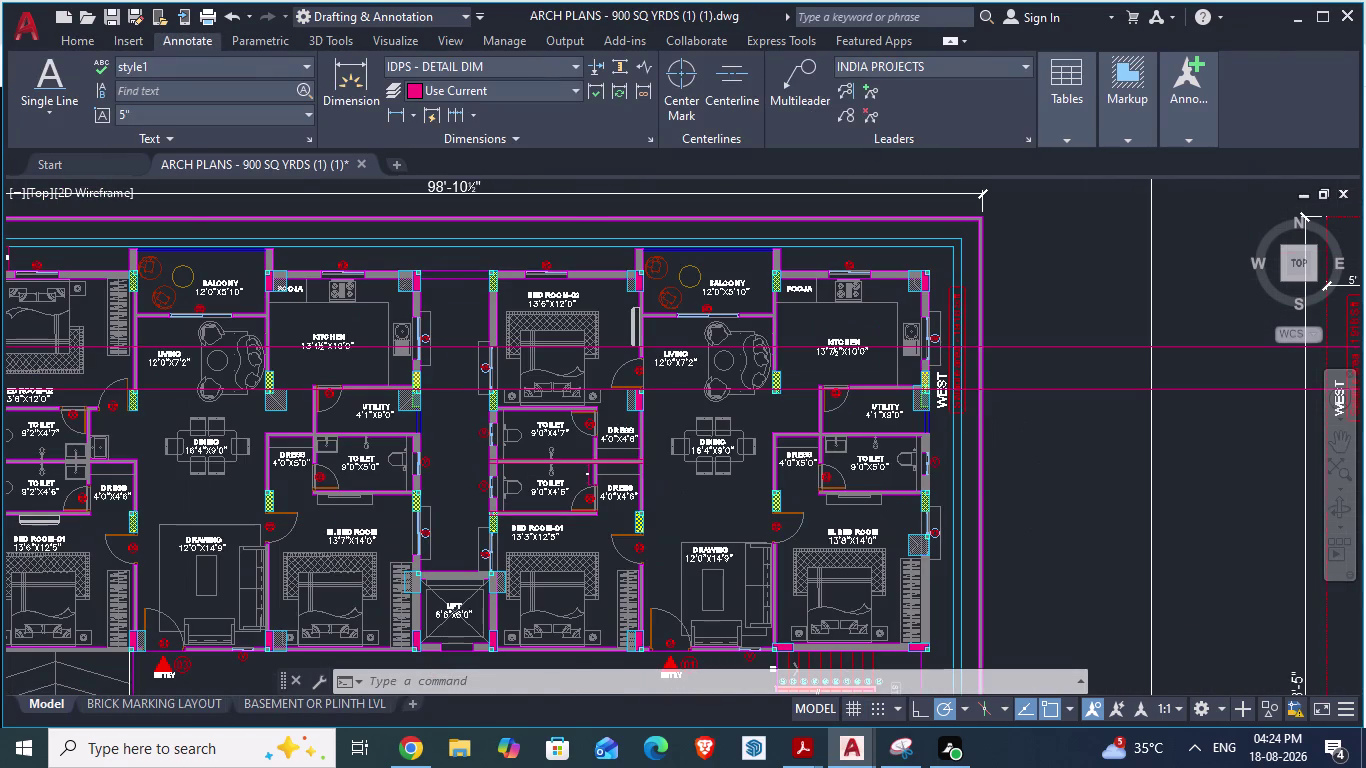
key(alt+Tab)
key(alt+Tab)
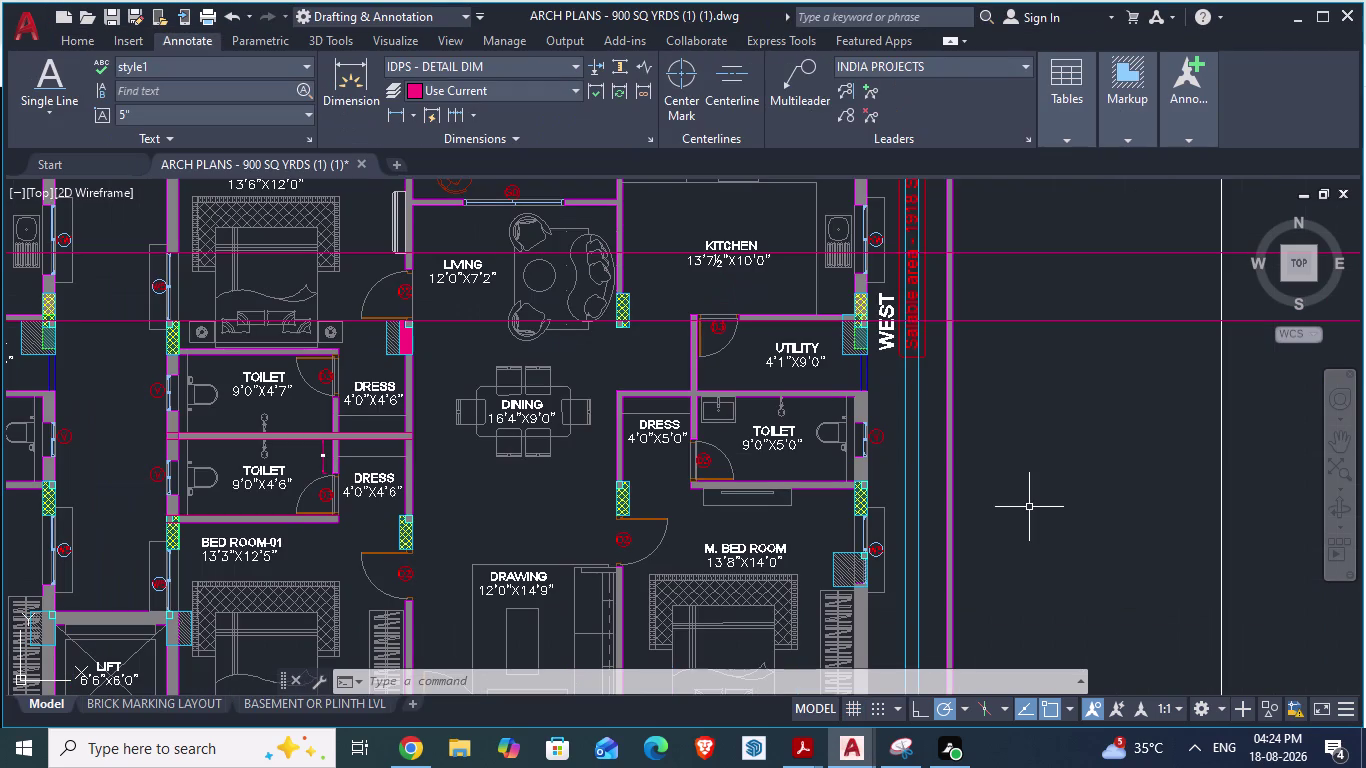
key(alt+Tab)
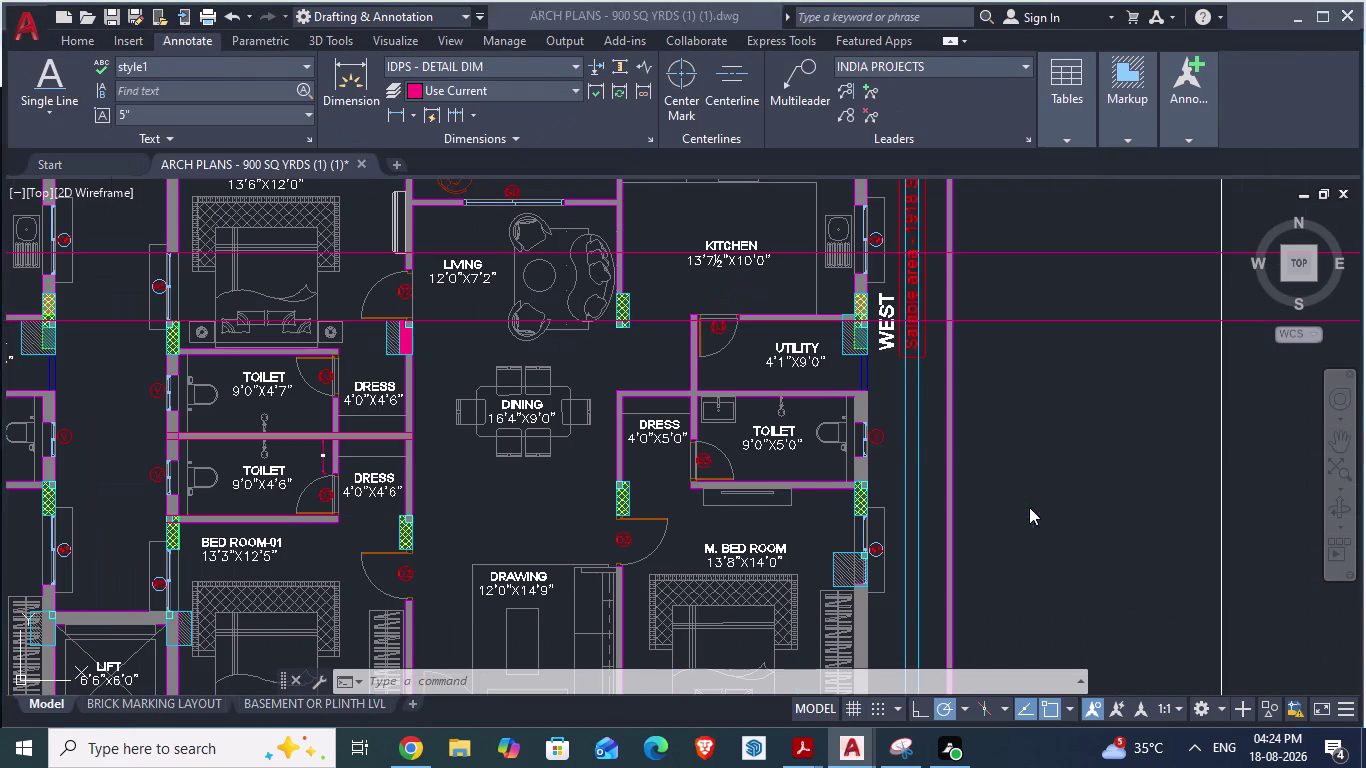
key(alt+Tab)
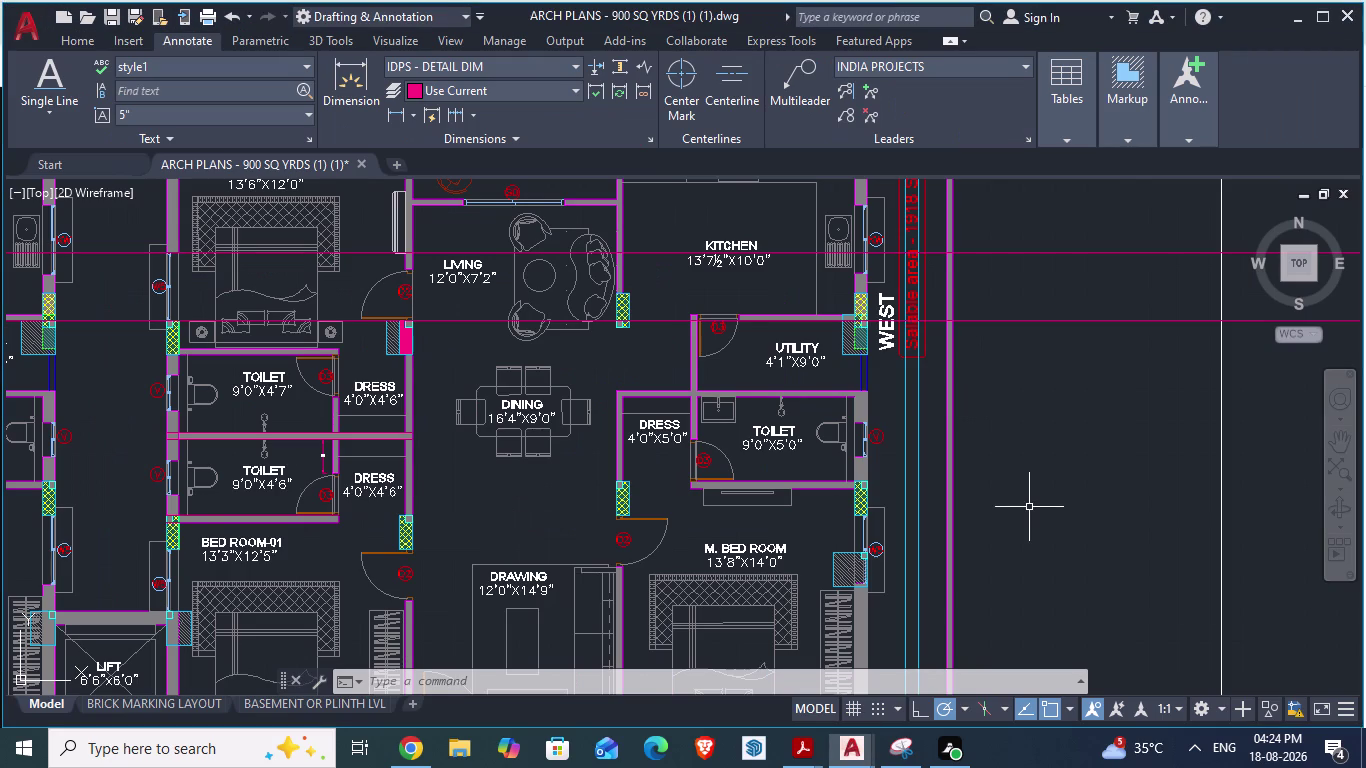
scroll(up, 3)
key(alt+Tab)
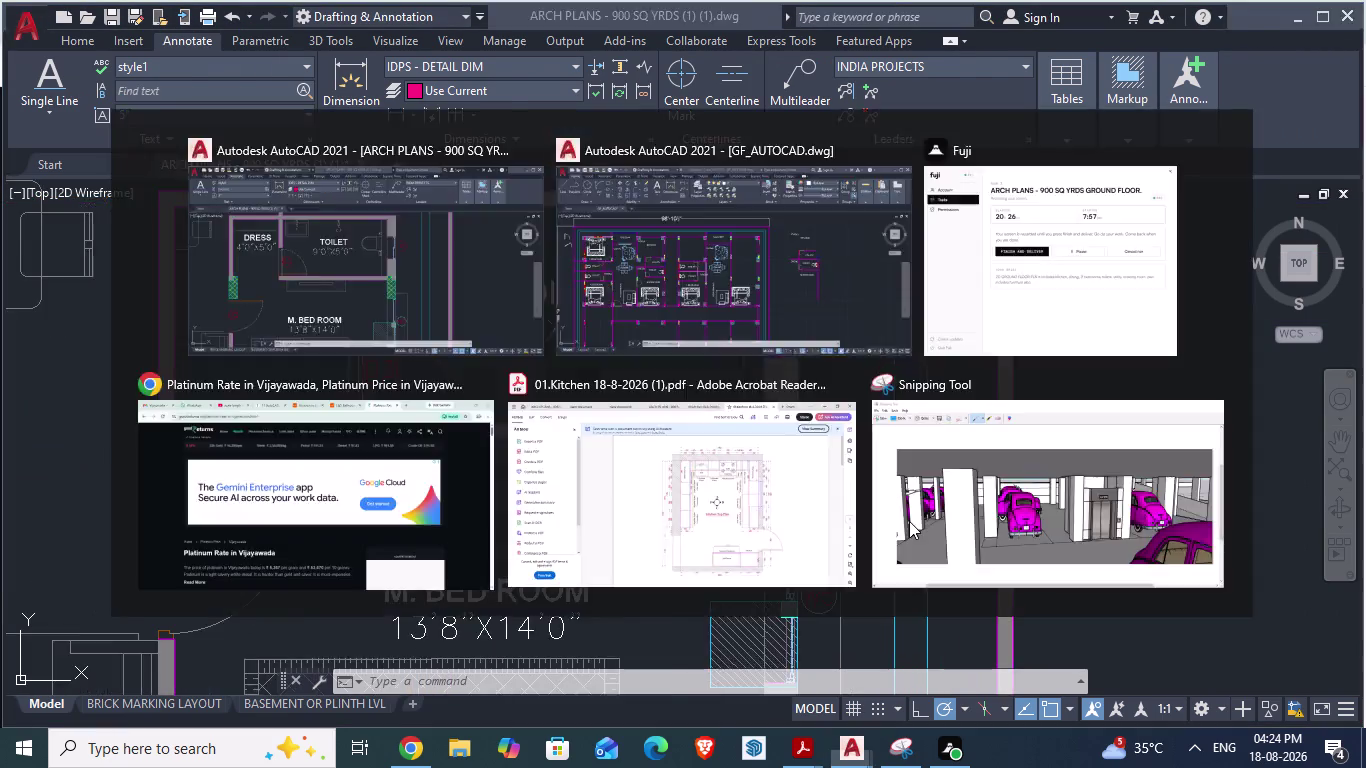
scroll(up, 3)
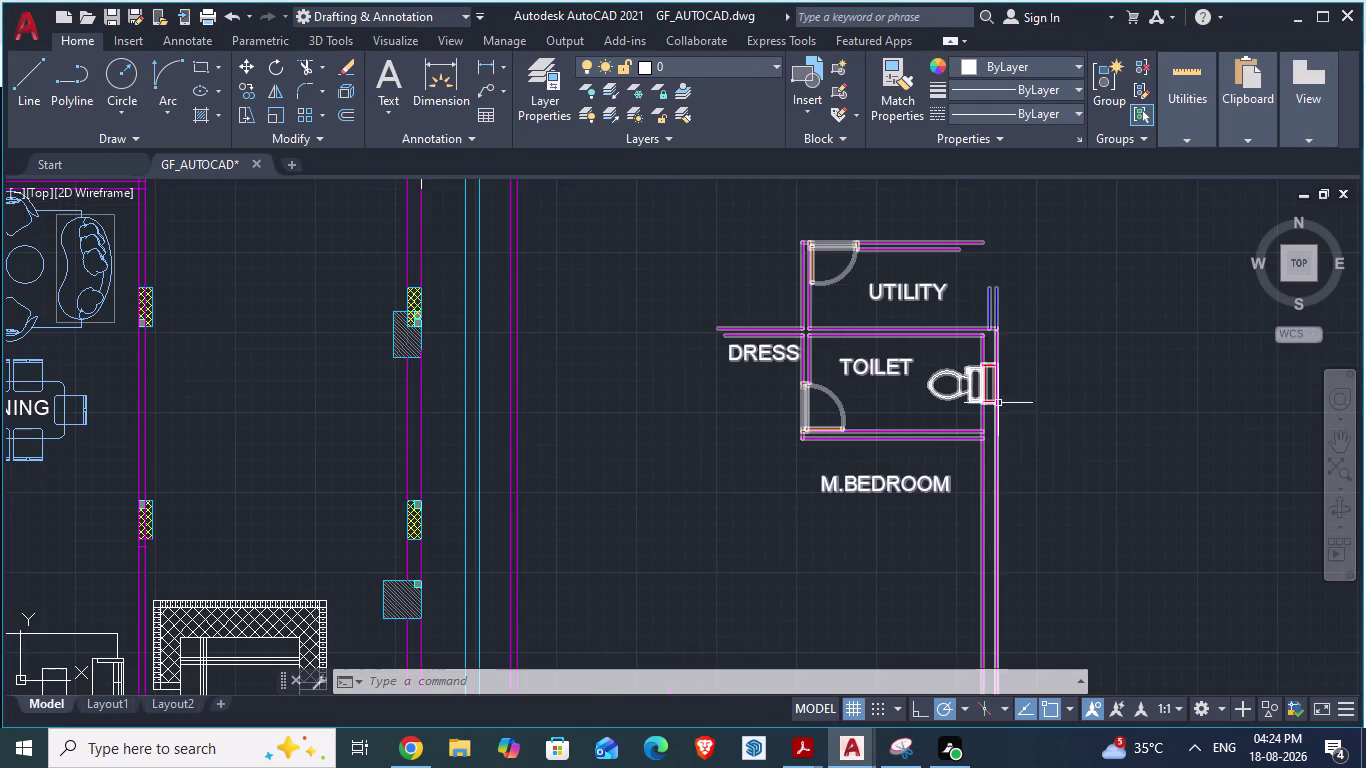
Select the utility–toilet block and start moving it with M.
scroll(down, 3)
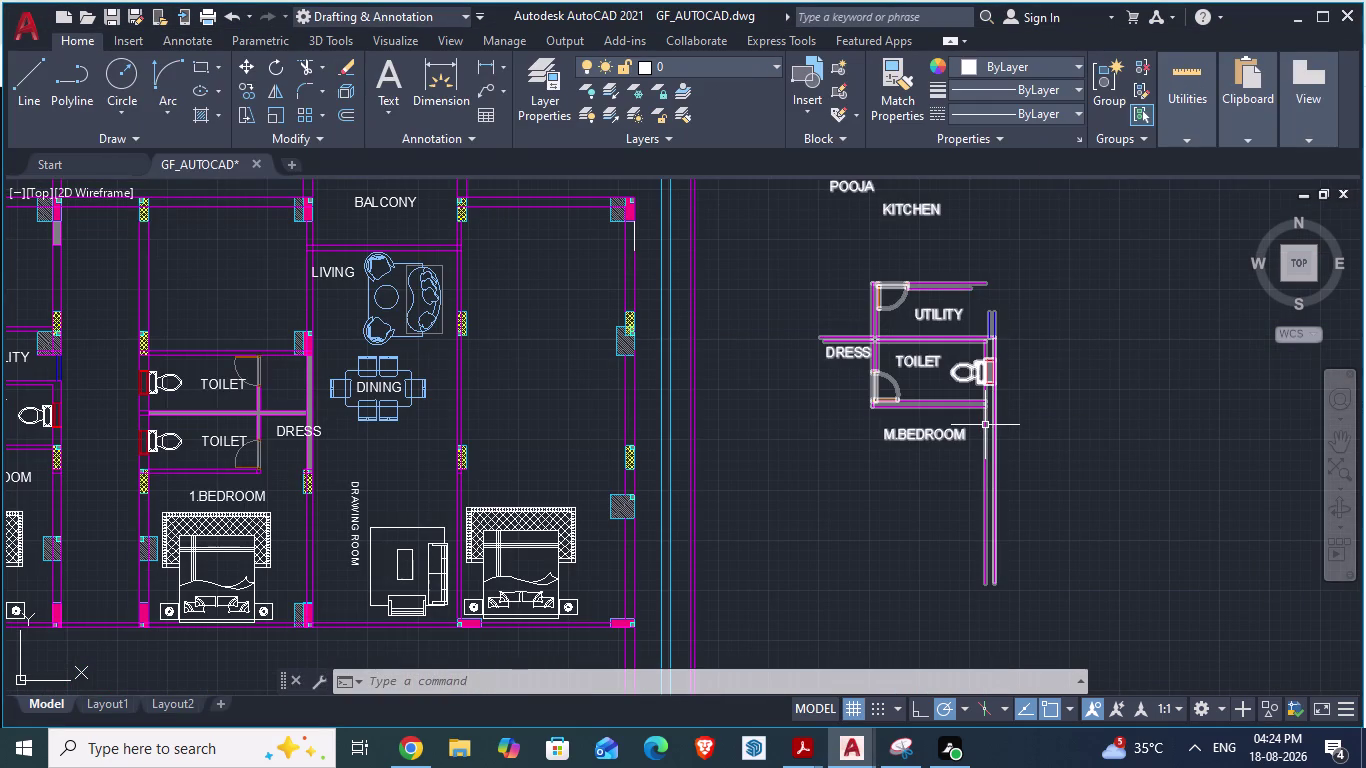
click(984, 425)
key(m)
key(Return)
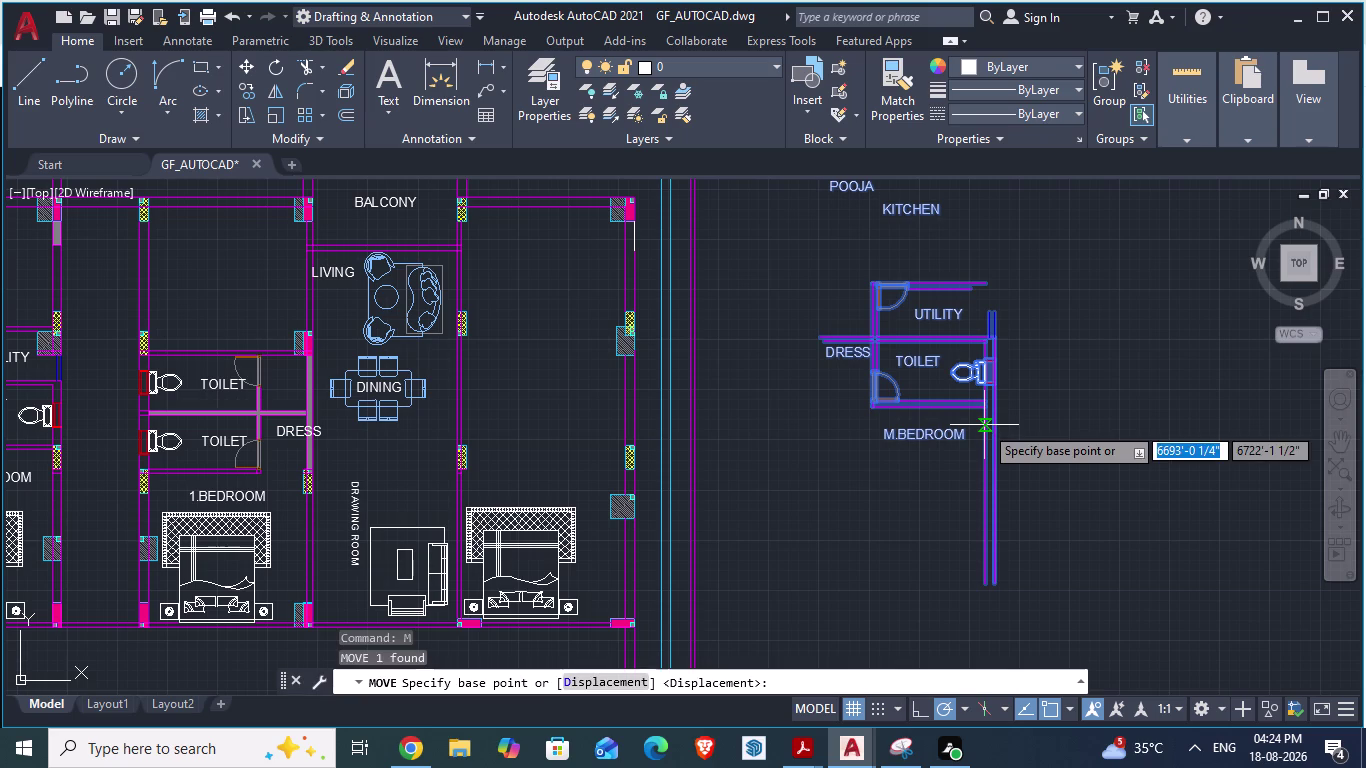
scroll(up, 3)
scroll(down, 3)
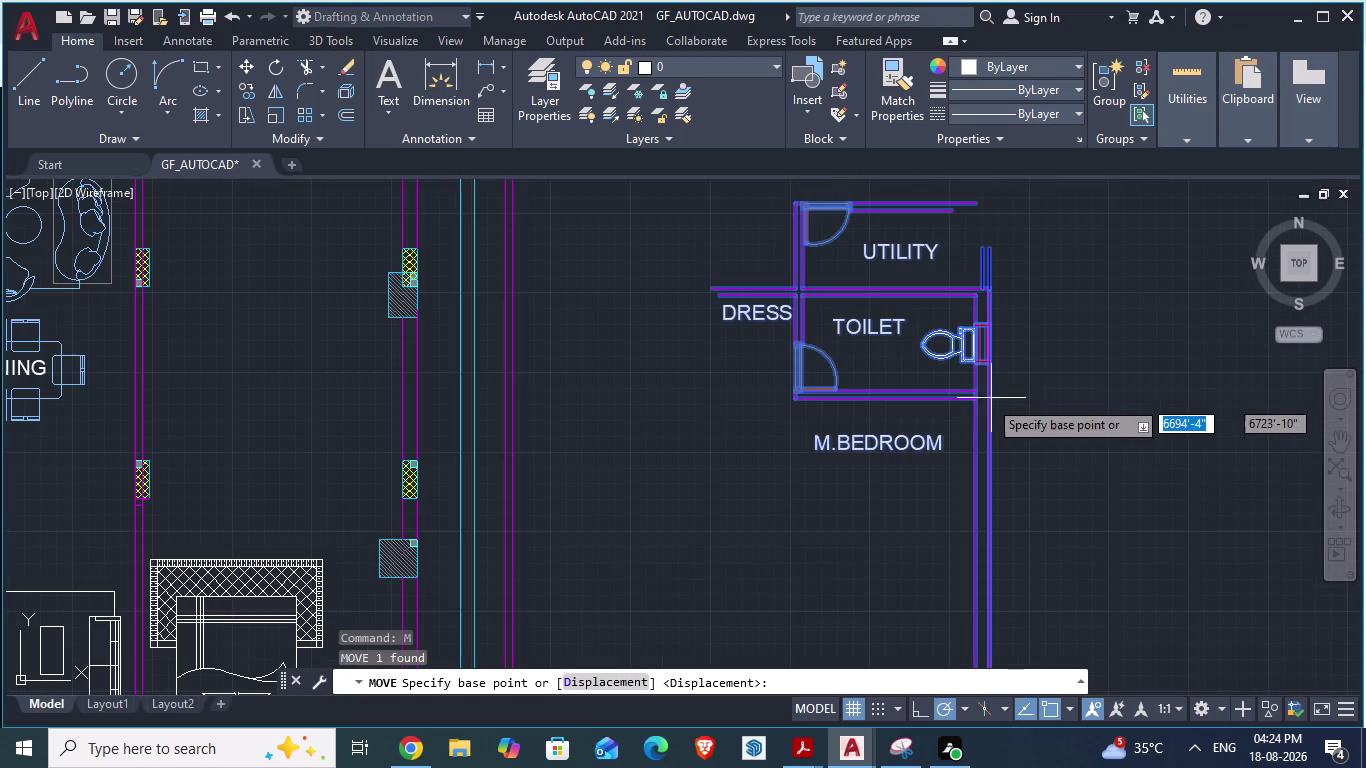
Carry the block from its toilet wall corner toward the flat's column and pick a position.
drag(970, 404, 417, 517)
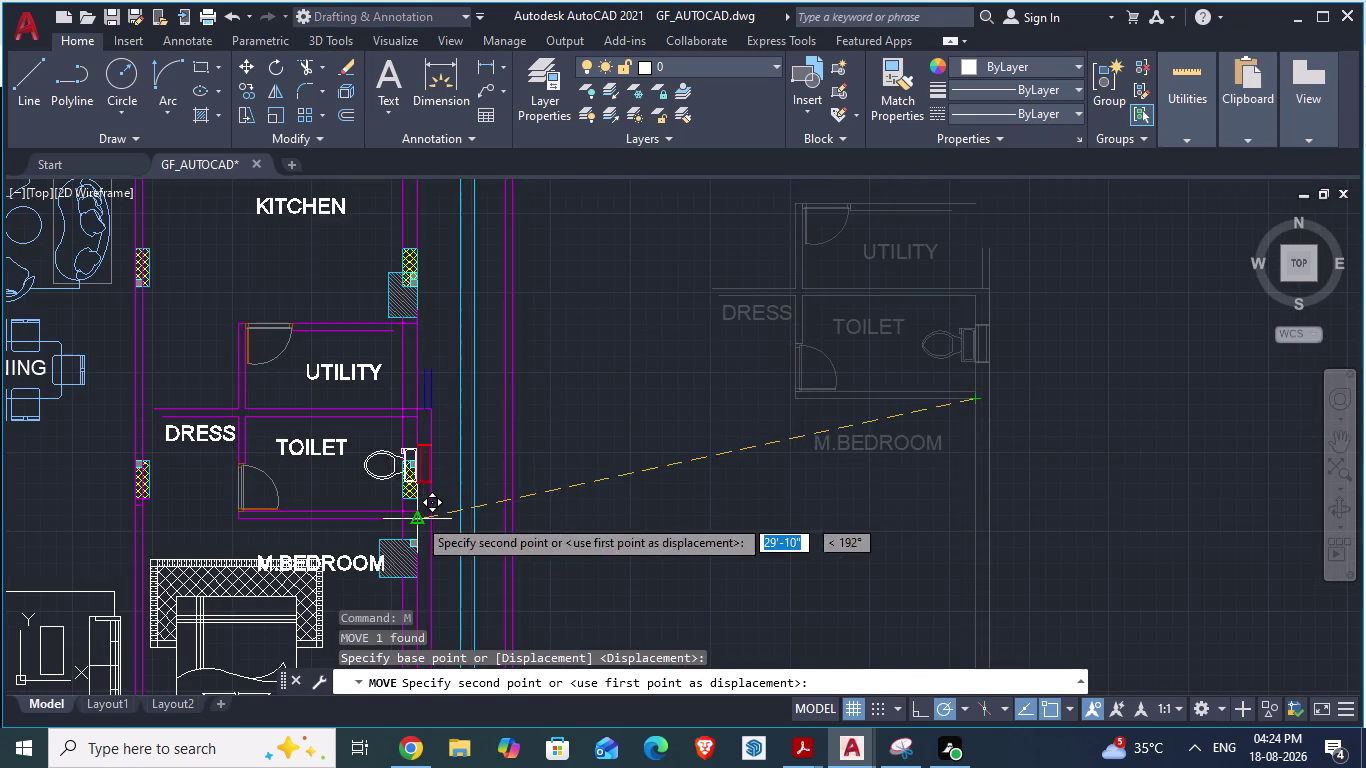
drag(417, 517, 363, 479)
scroll(up, 3)
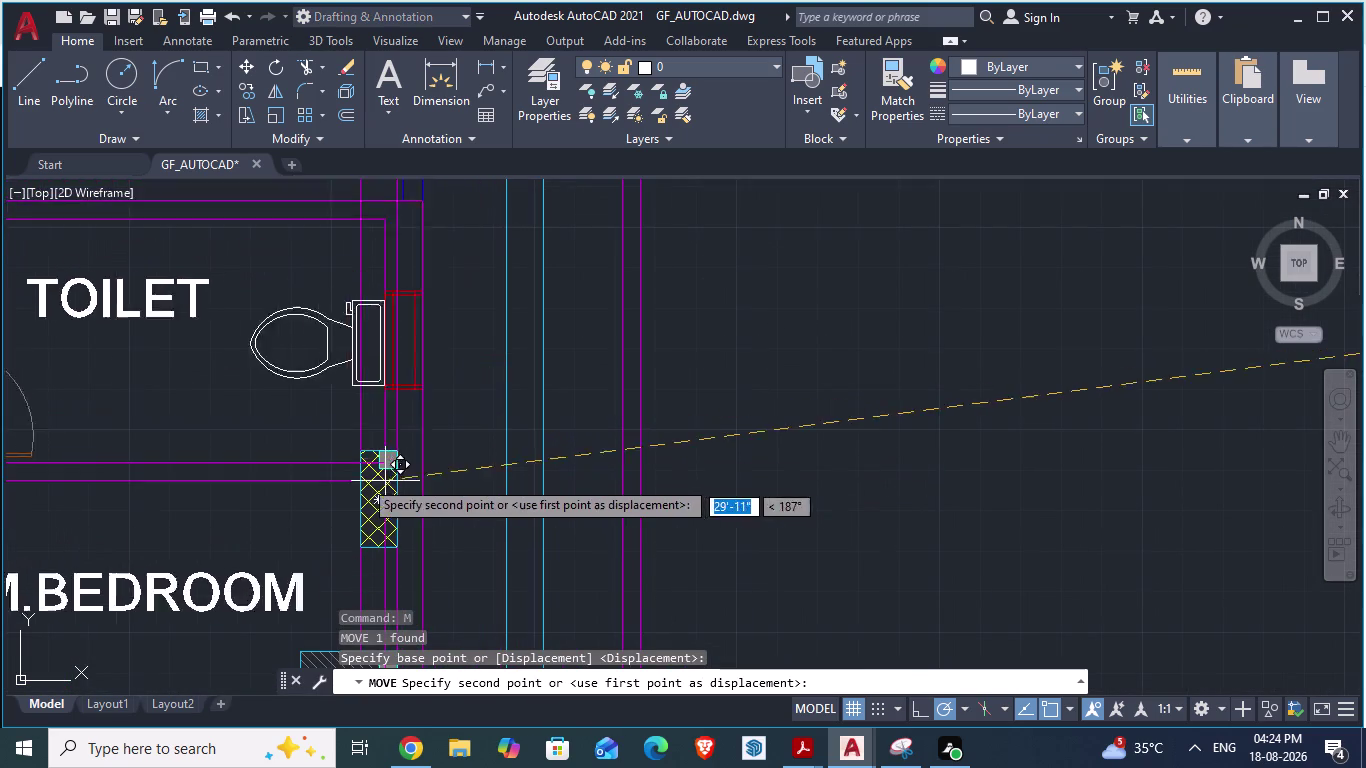
drag(363, 479, 385, 468)
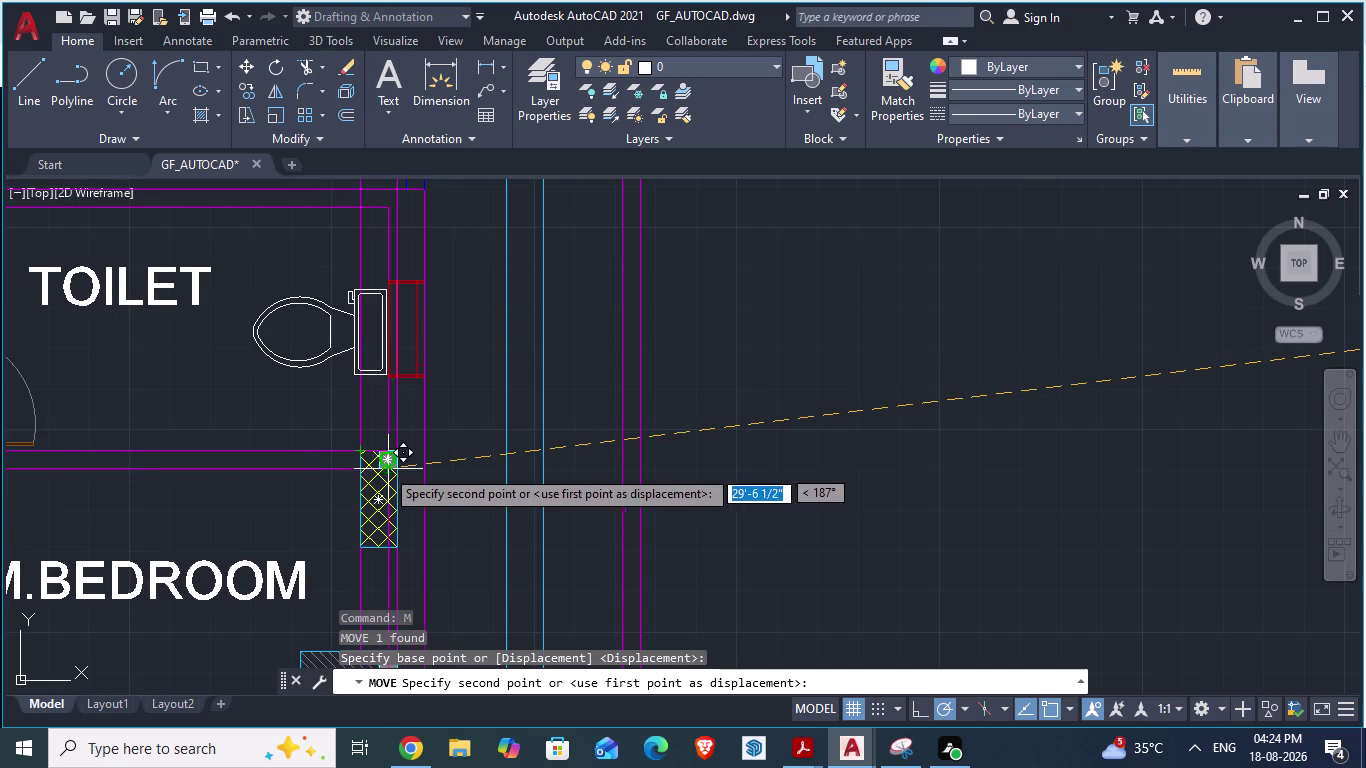
drag(385, 468, 739, 399)
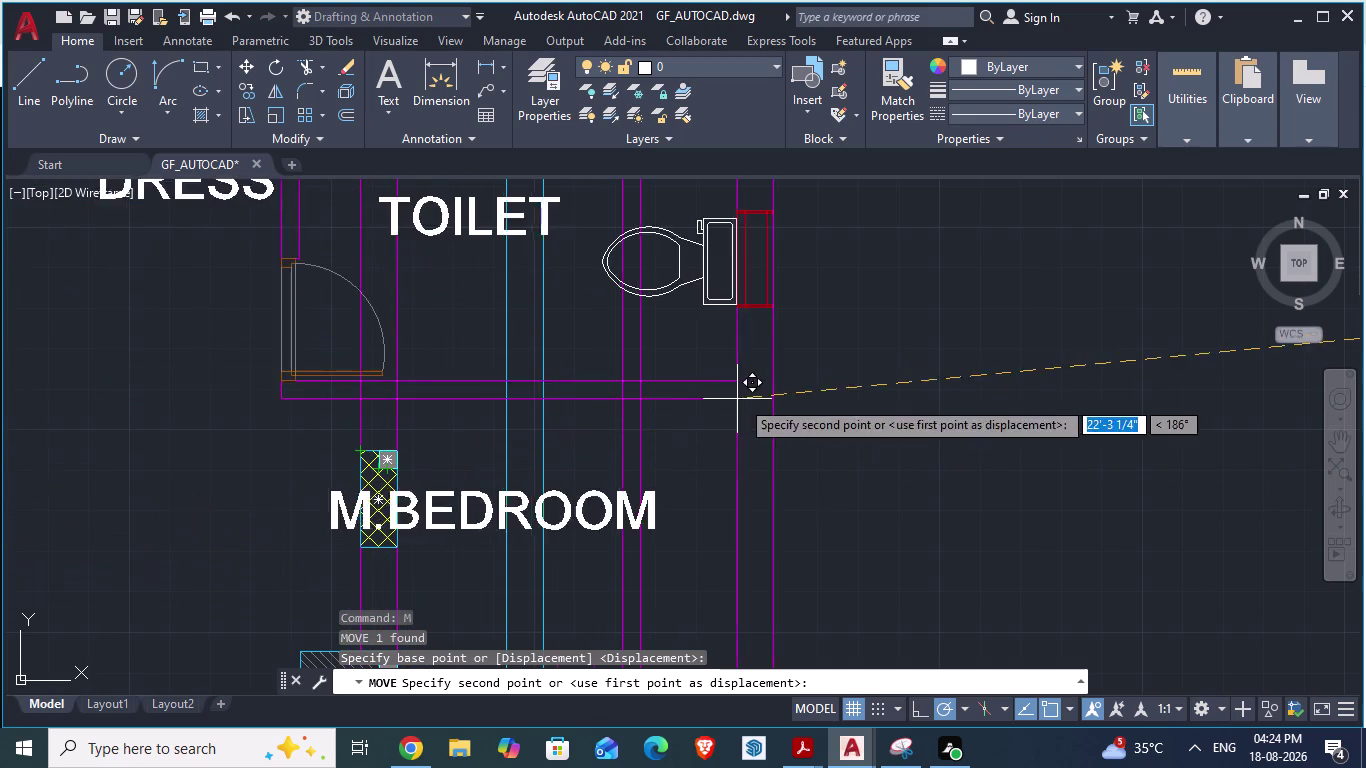
drag(739, 399, 1090, 408)
scroll(down, 3)
click(1090, 408)
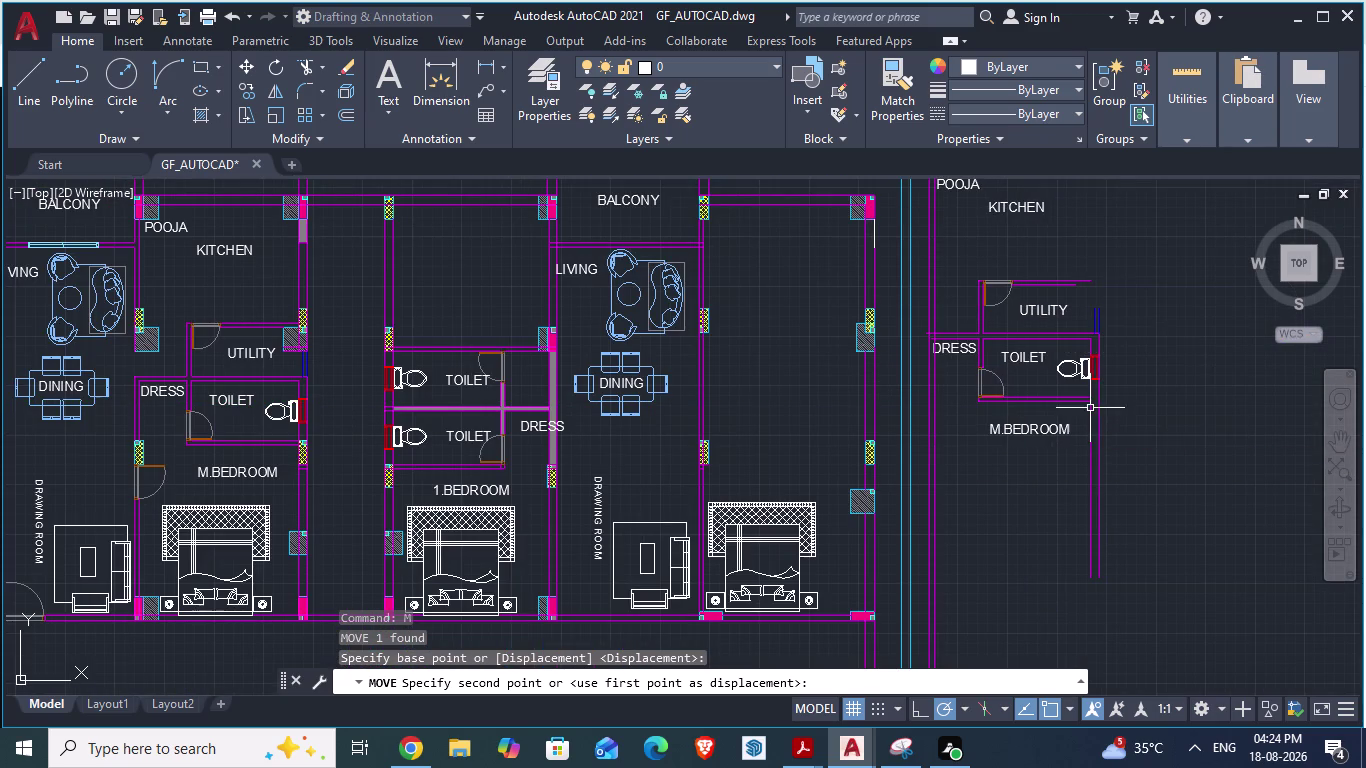
scroll(down, 3)
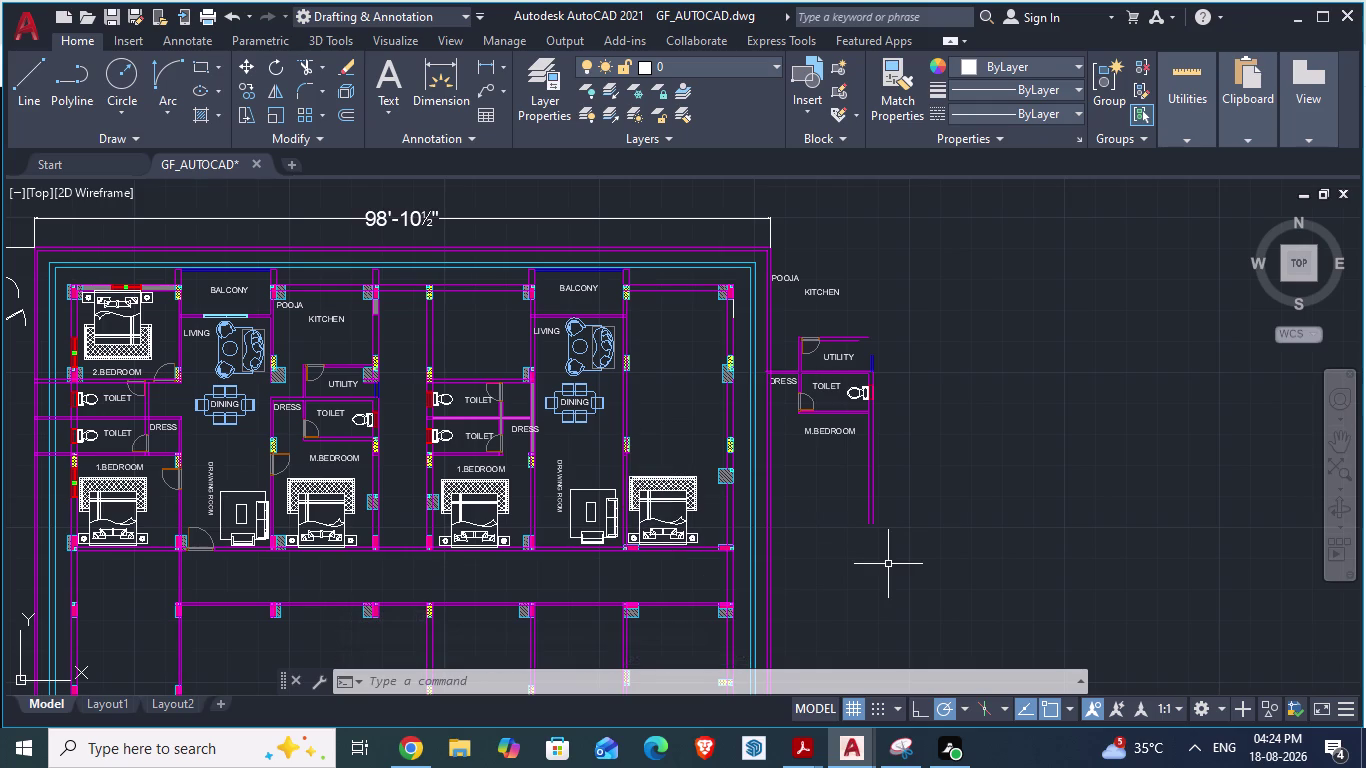
scroll(up, 3)
scroll(up, 3)
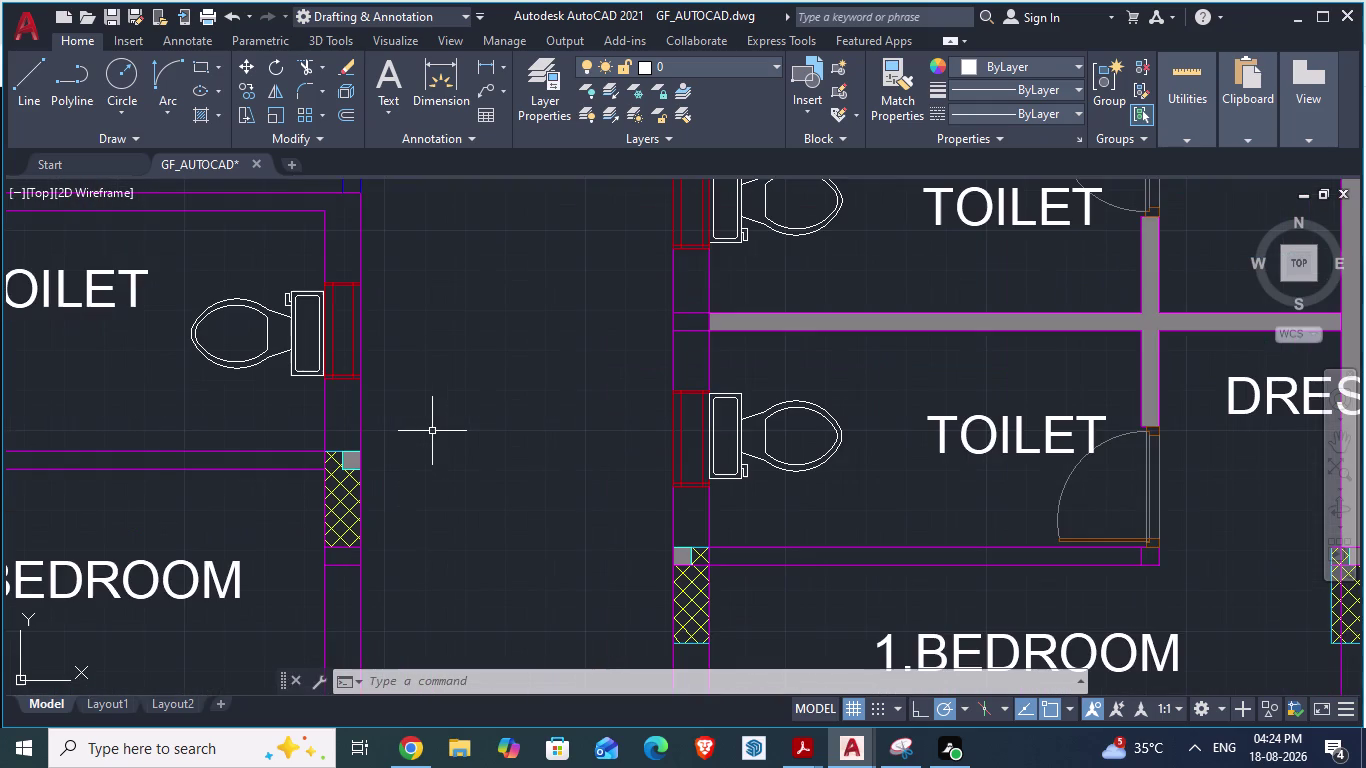
scroll(down, 3)
scroll(down, 3)
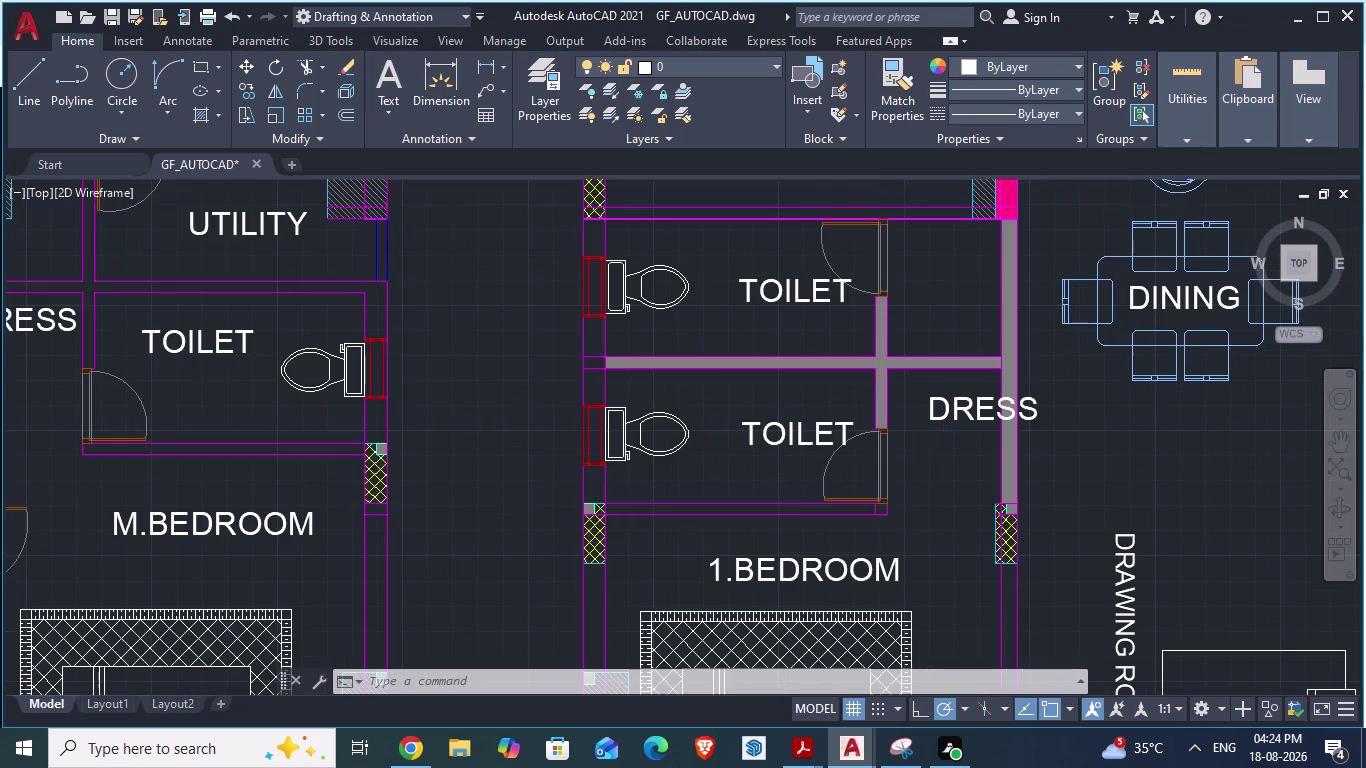
scroll(down, 3)
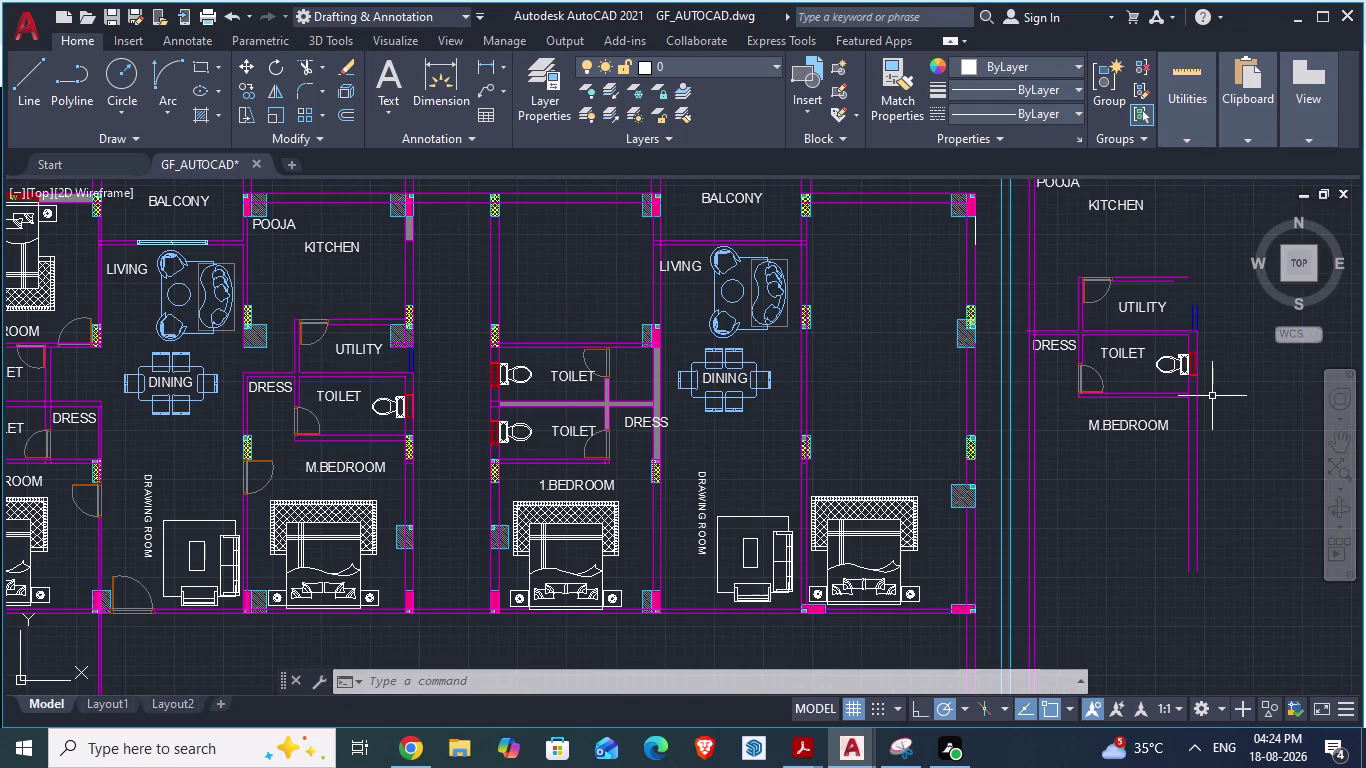
scroll(up, 3)
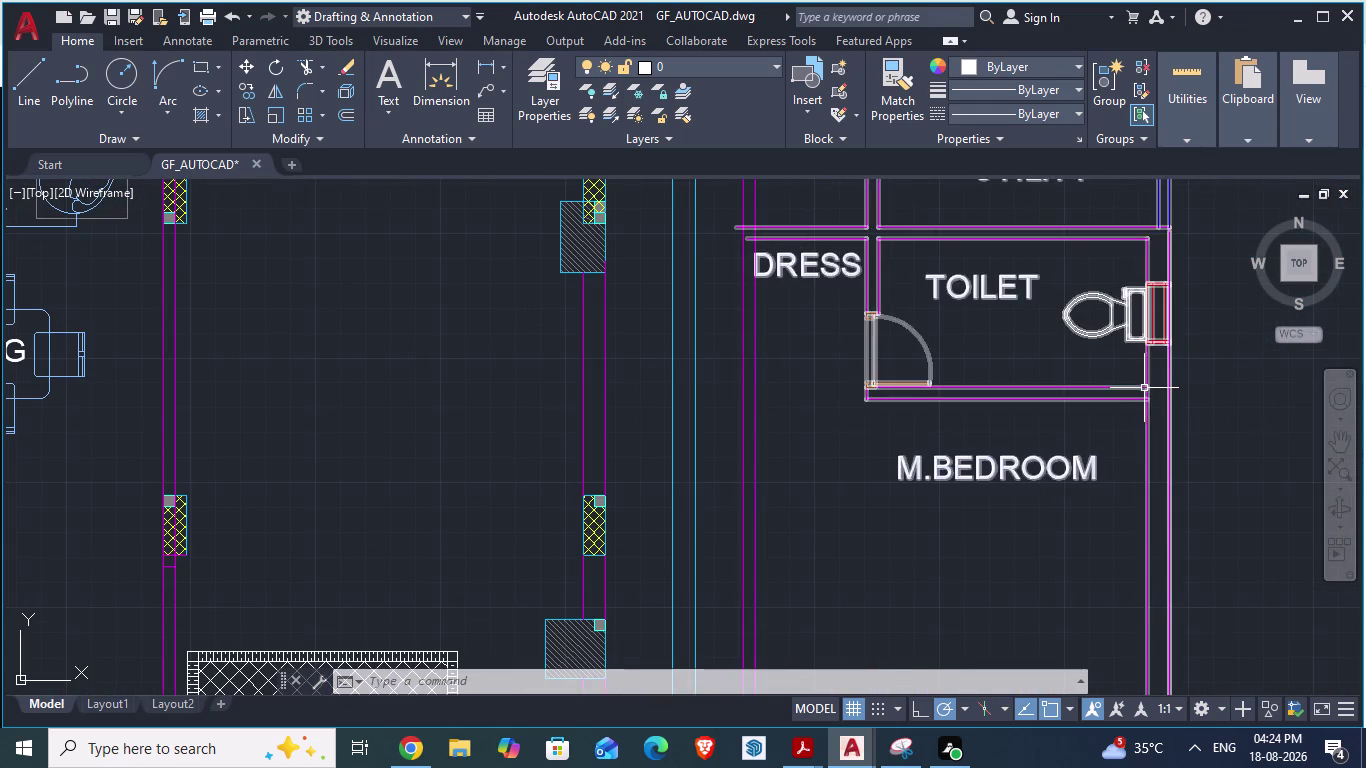
text(EX)
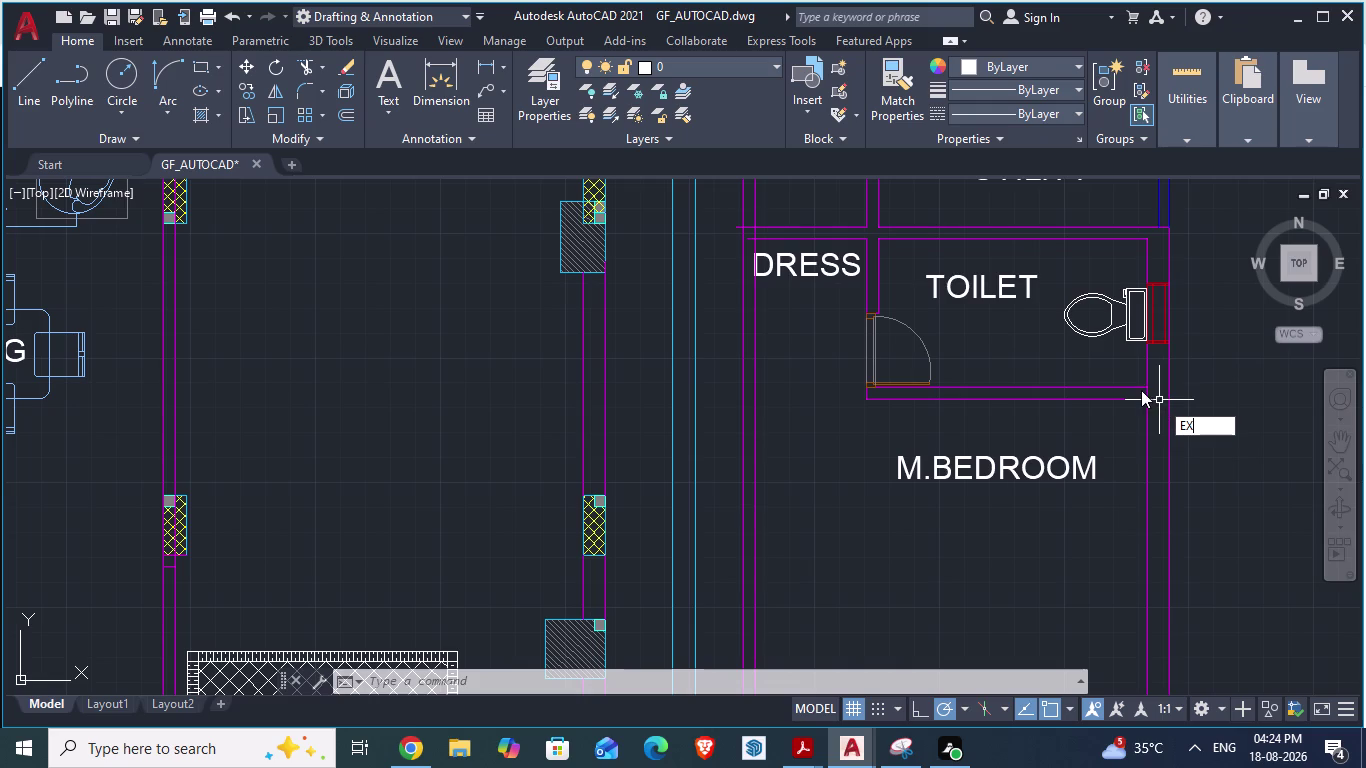
key(Return)
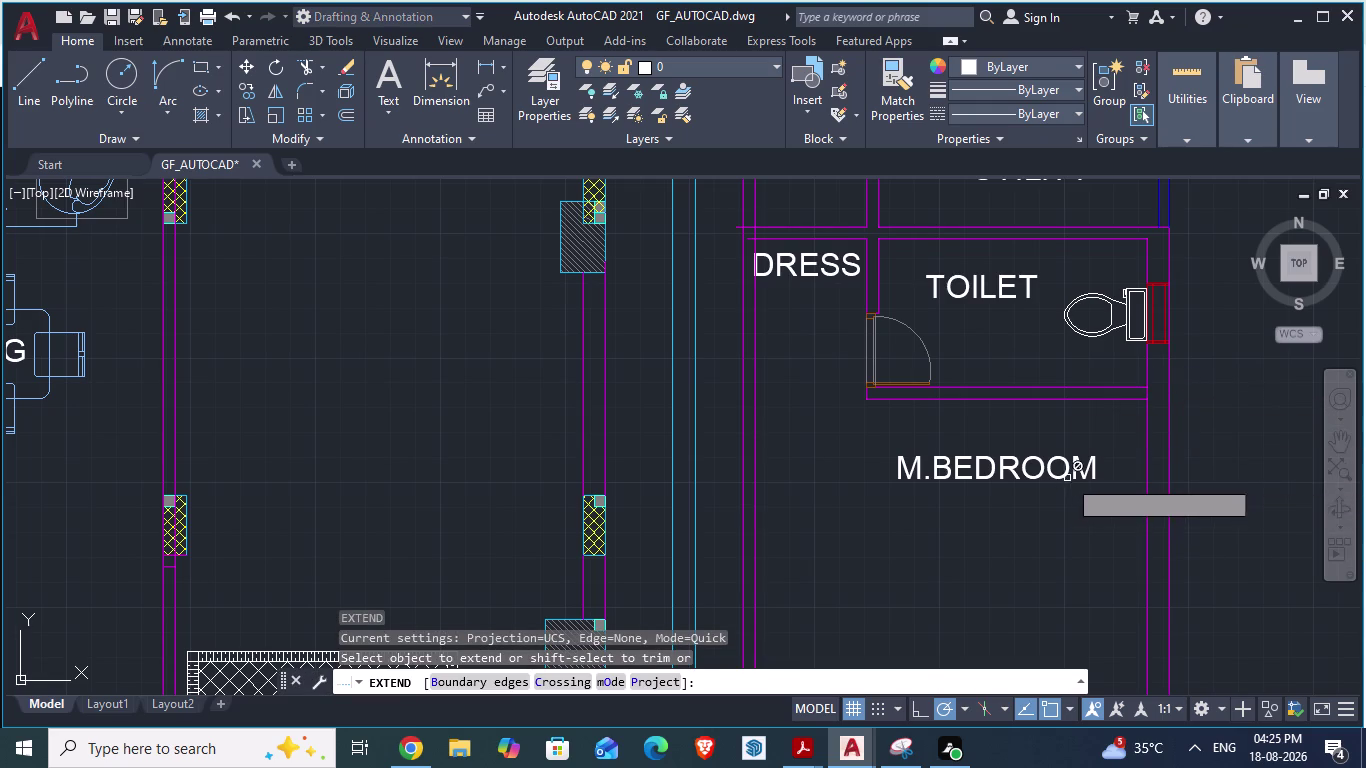
scroll(down, 3)
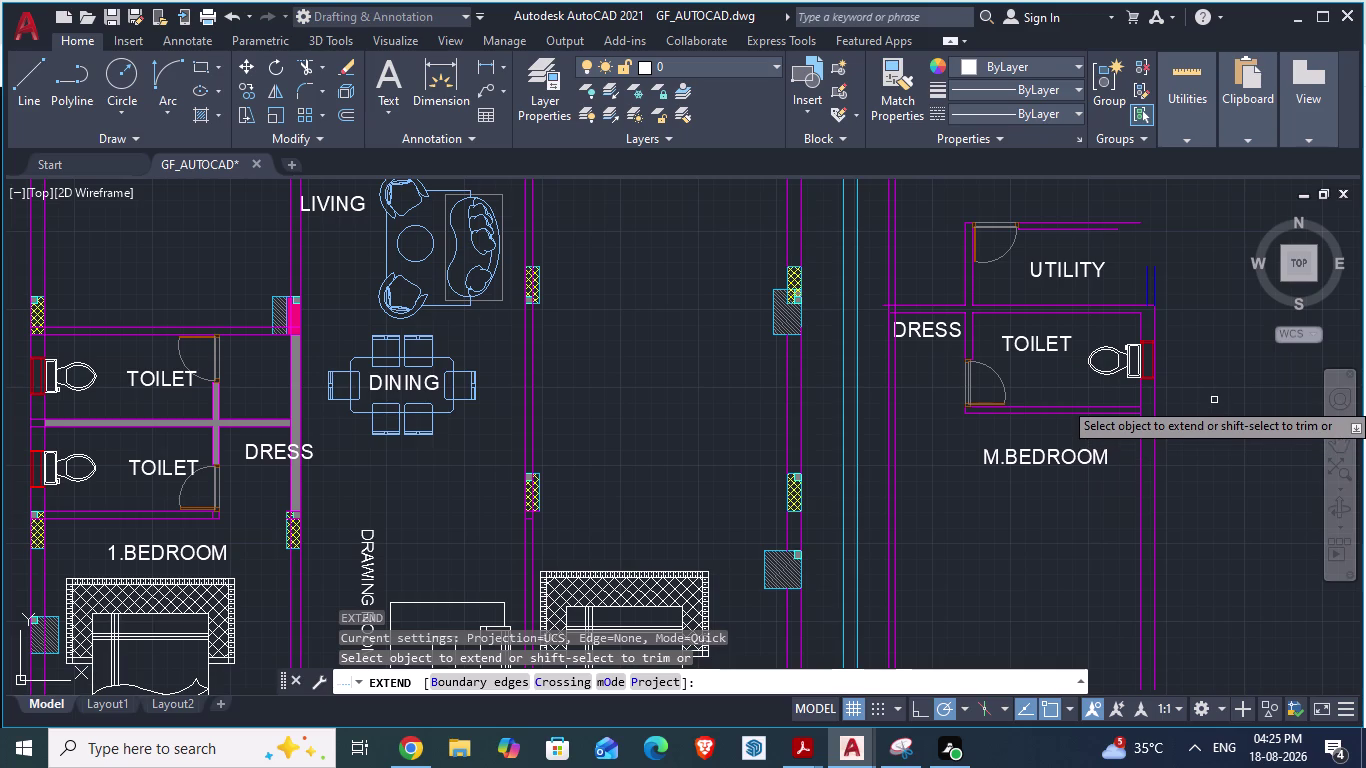
scroll(down, 3)
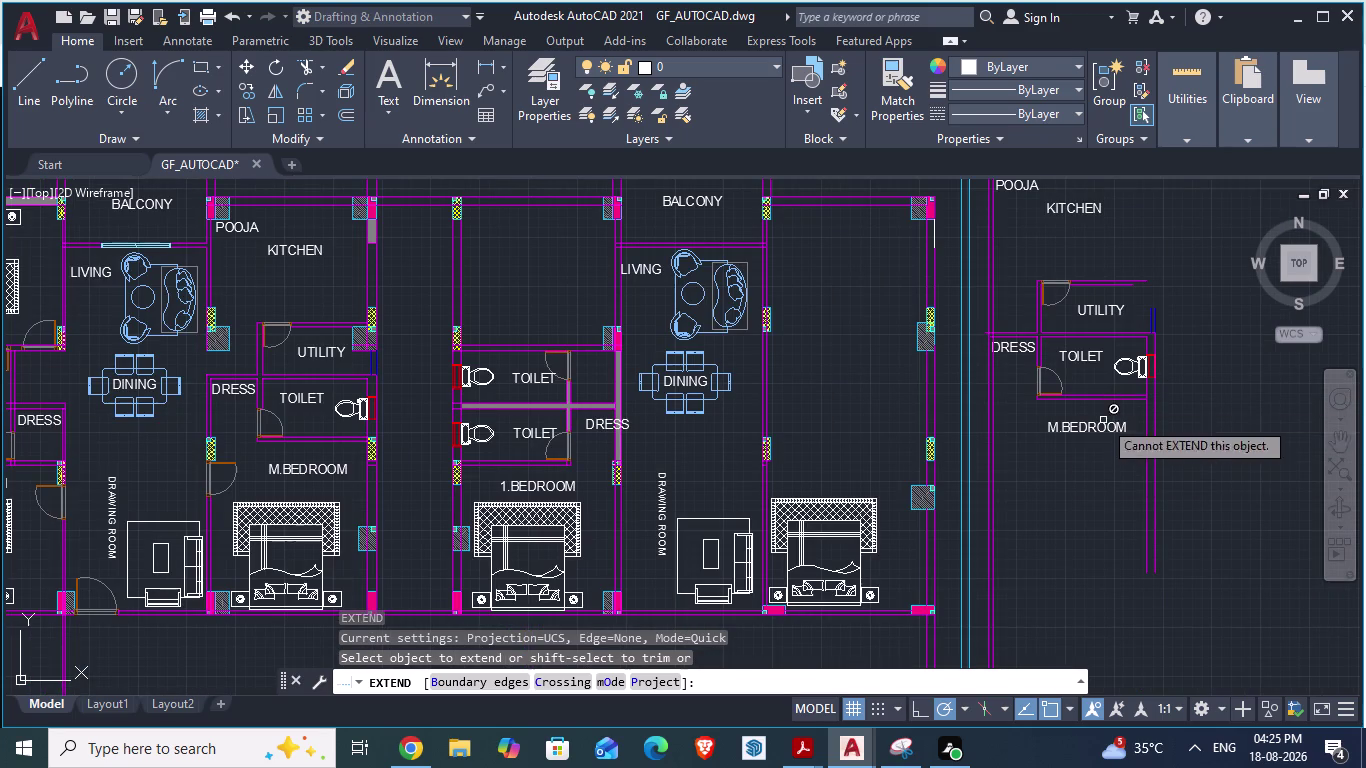
key(Escape)
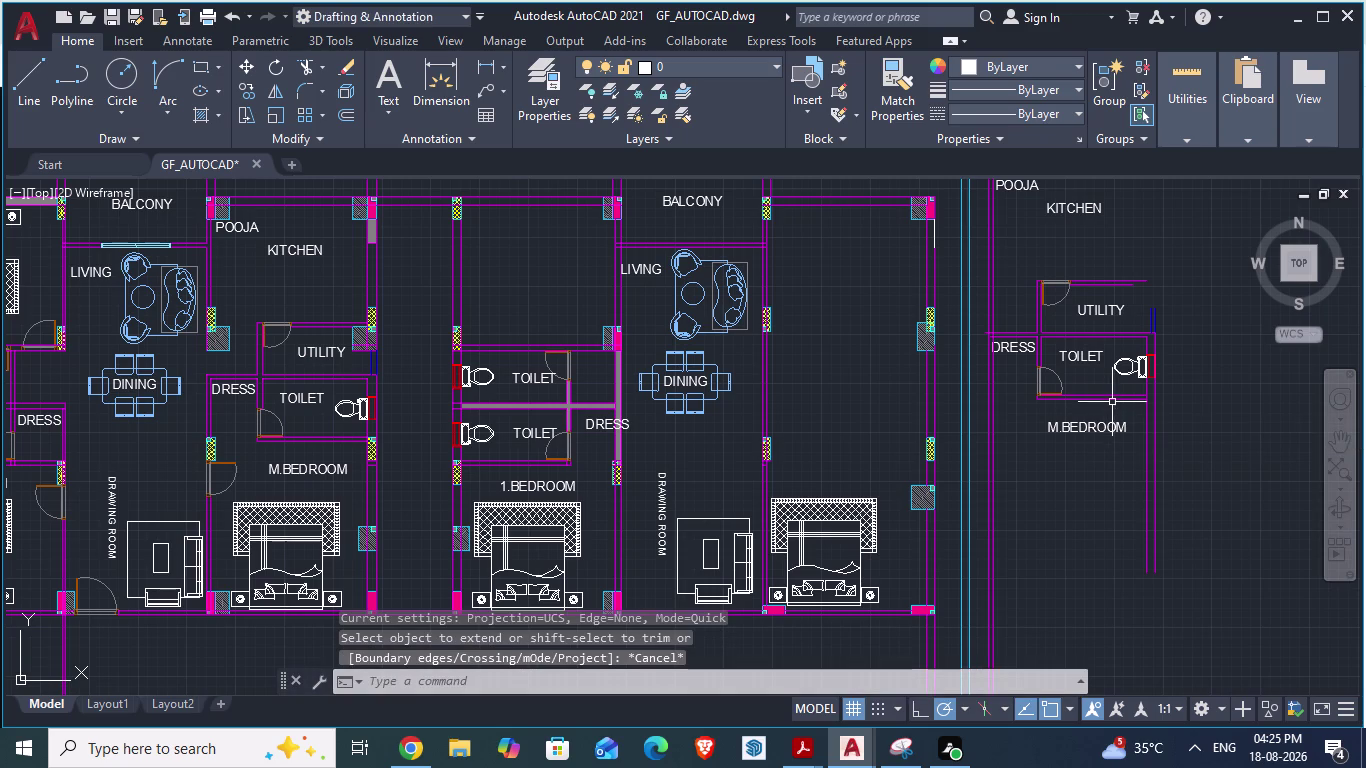
Move the utility–toilet block left, snapping its toilet wall corner onto the hatched column corner.
click(1117, 399)
key(m)
key(Return)
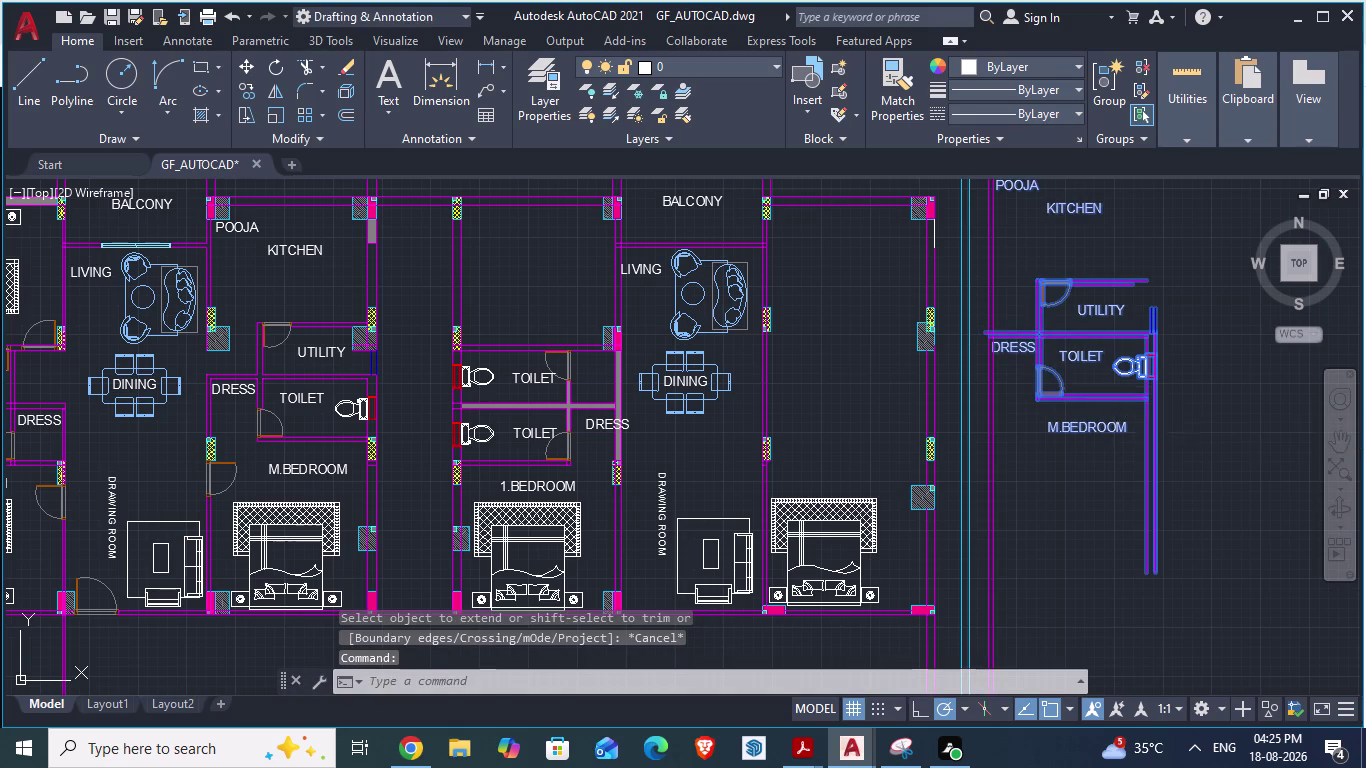
scroll(up, 3)
drag(1178, 388, 551, 464)
scroll(up, 3)
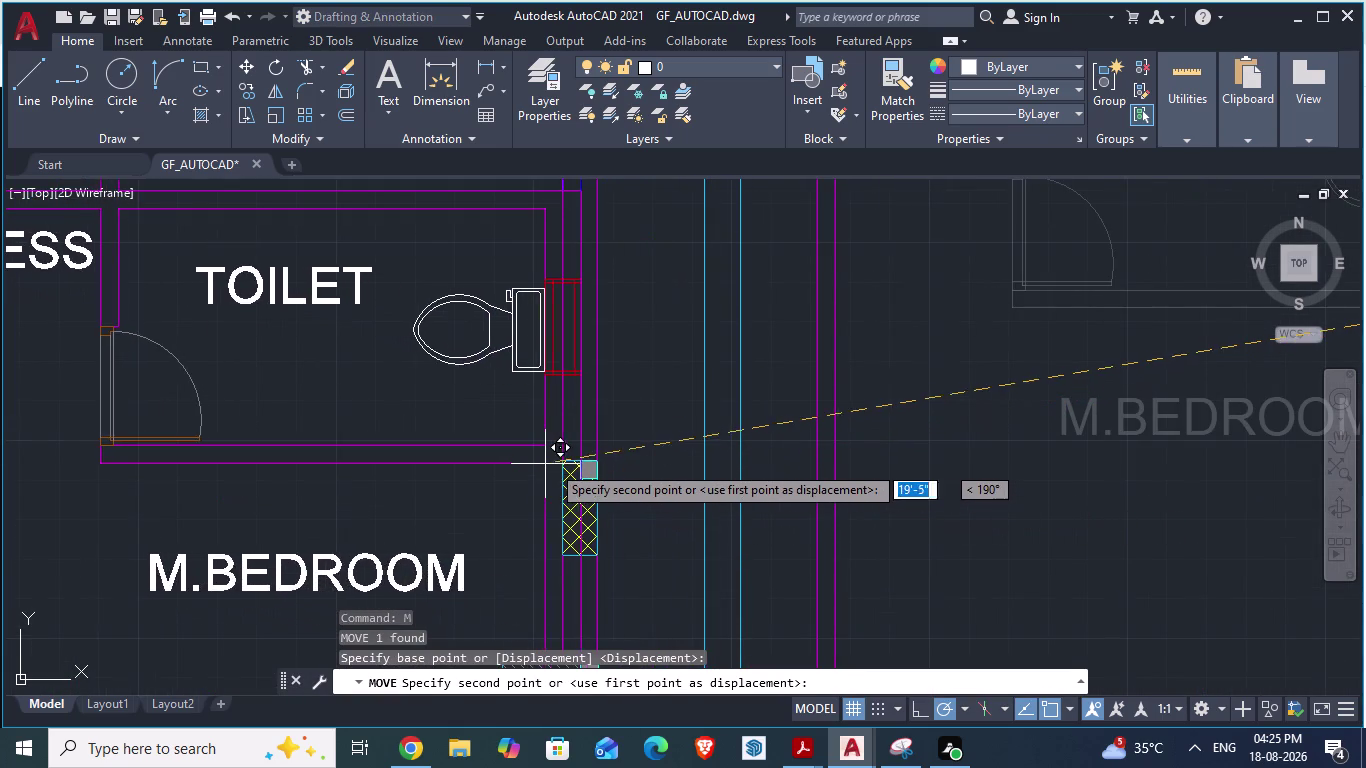
drag(551, 464, 557, 489)
scroll(up, 3)
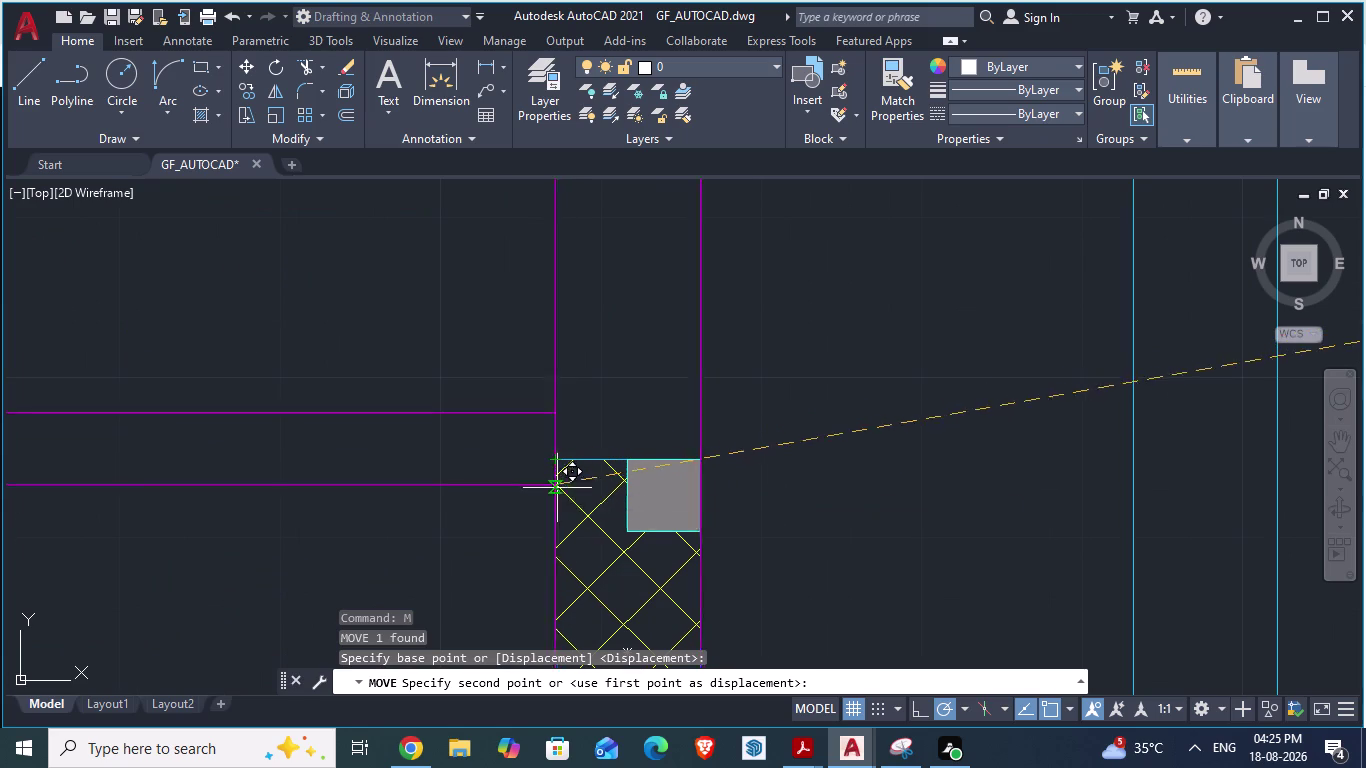
drag(557, 489, 549, 461)
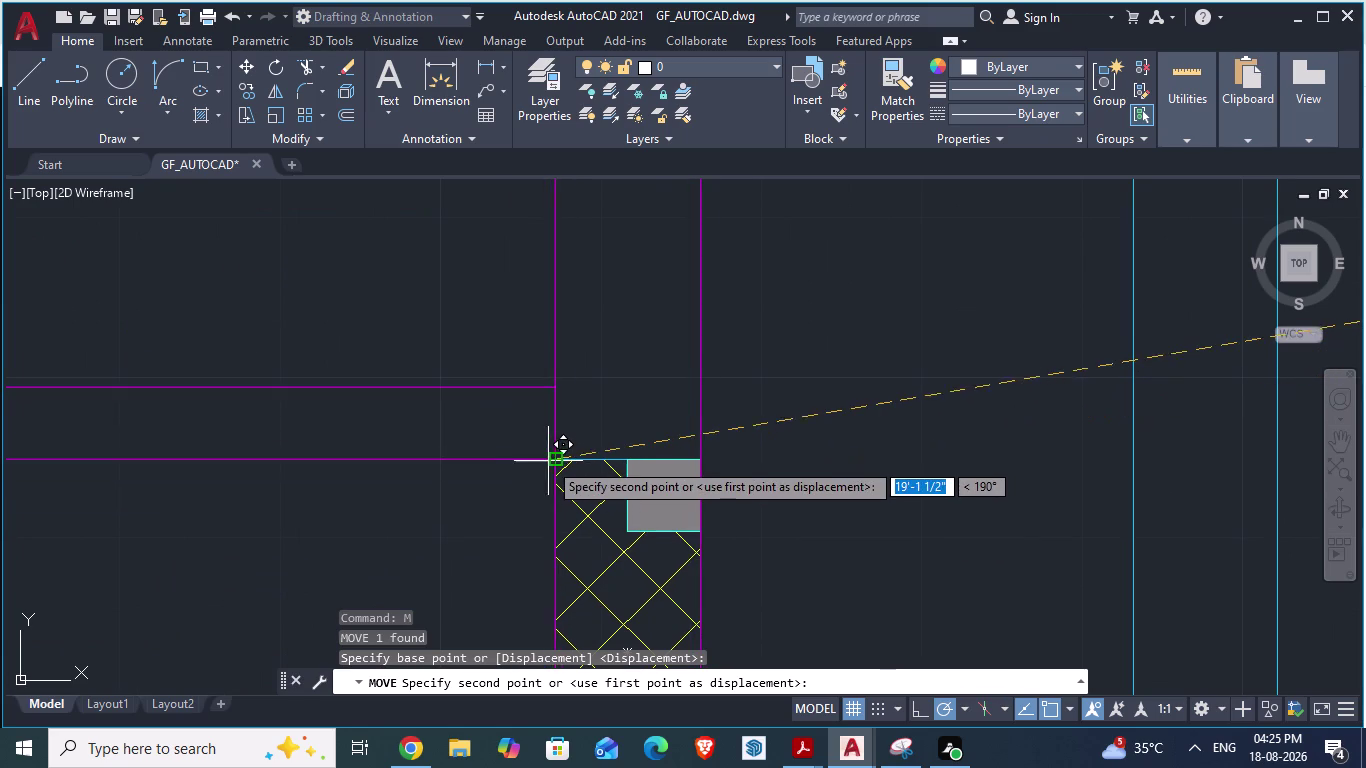
drag(549, 461, 556, 457)
click(556, 457)
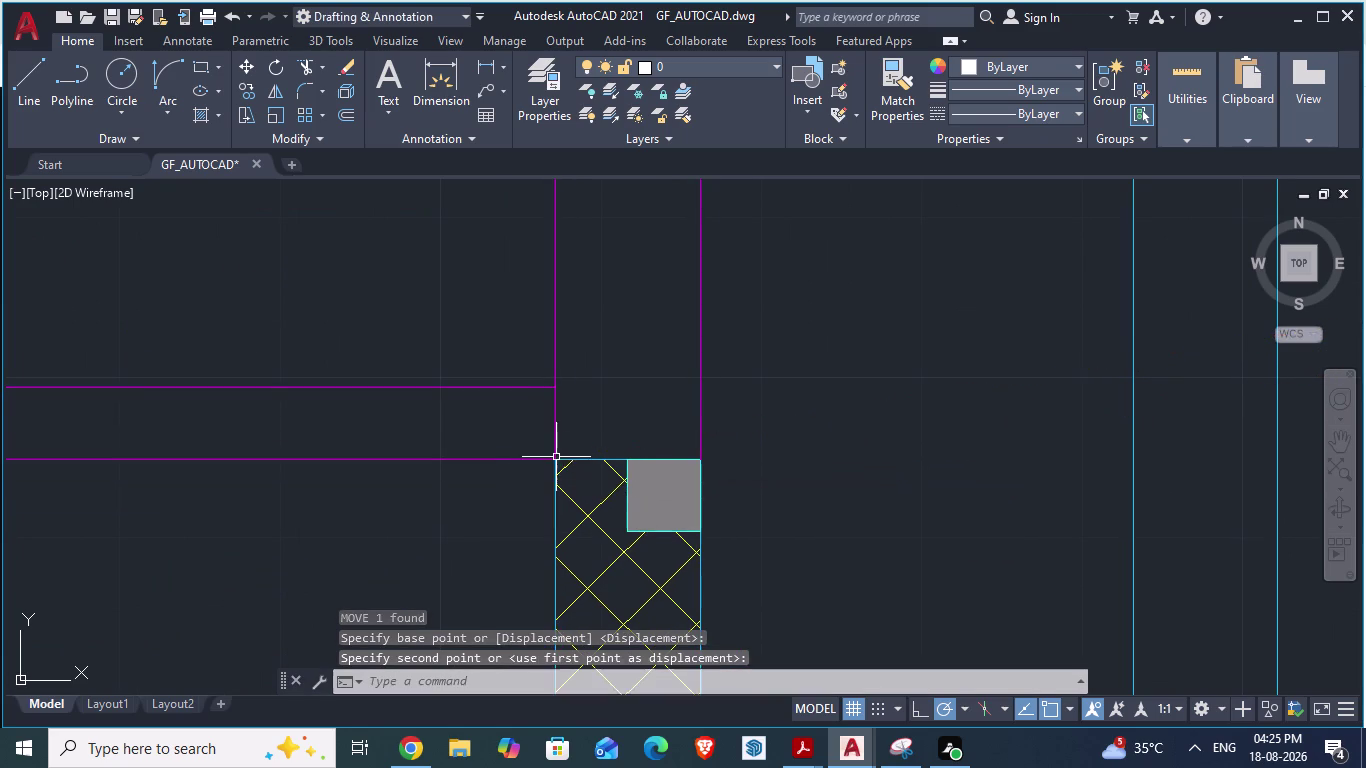
Survey the GF_AUTOCAD plan, then bring up the ARCH PLANS - 900 SQ YRDS reference drawing.
scroll(down, 3)
scroll(down, 3)
scroll(down, 3)
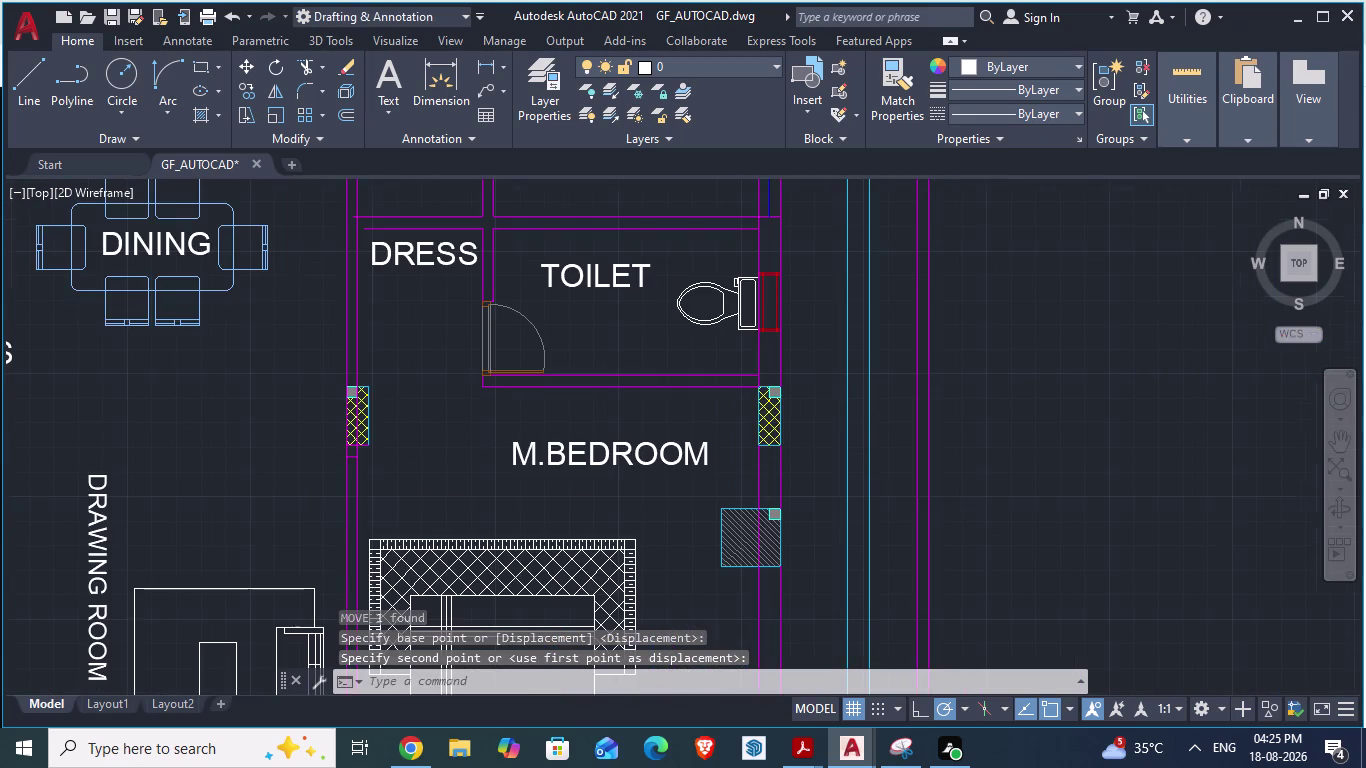
scroll(down, 3)
scroll(up, 3)
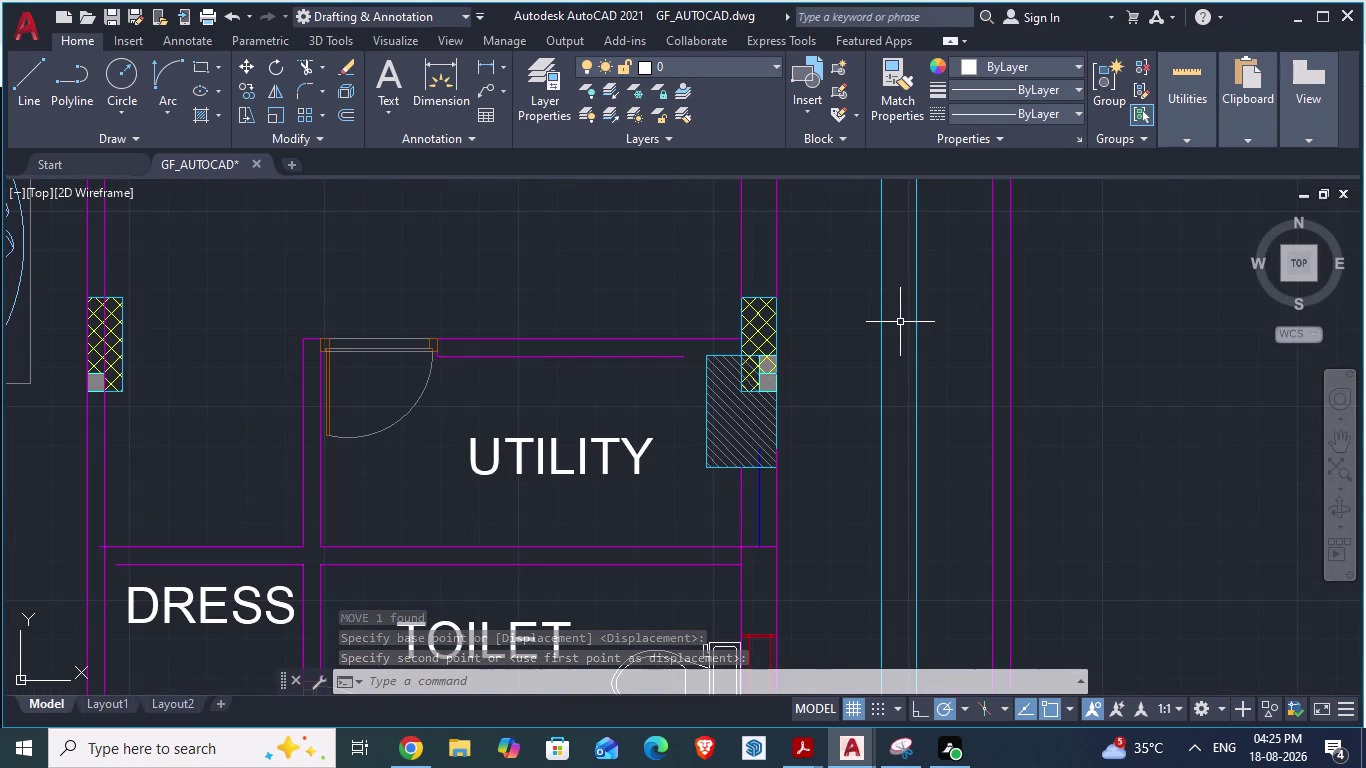
scroll(down, 3)
scroll(down, 3)
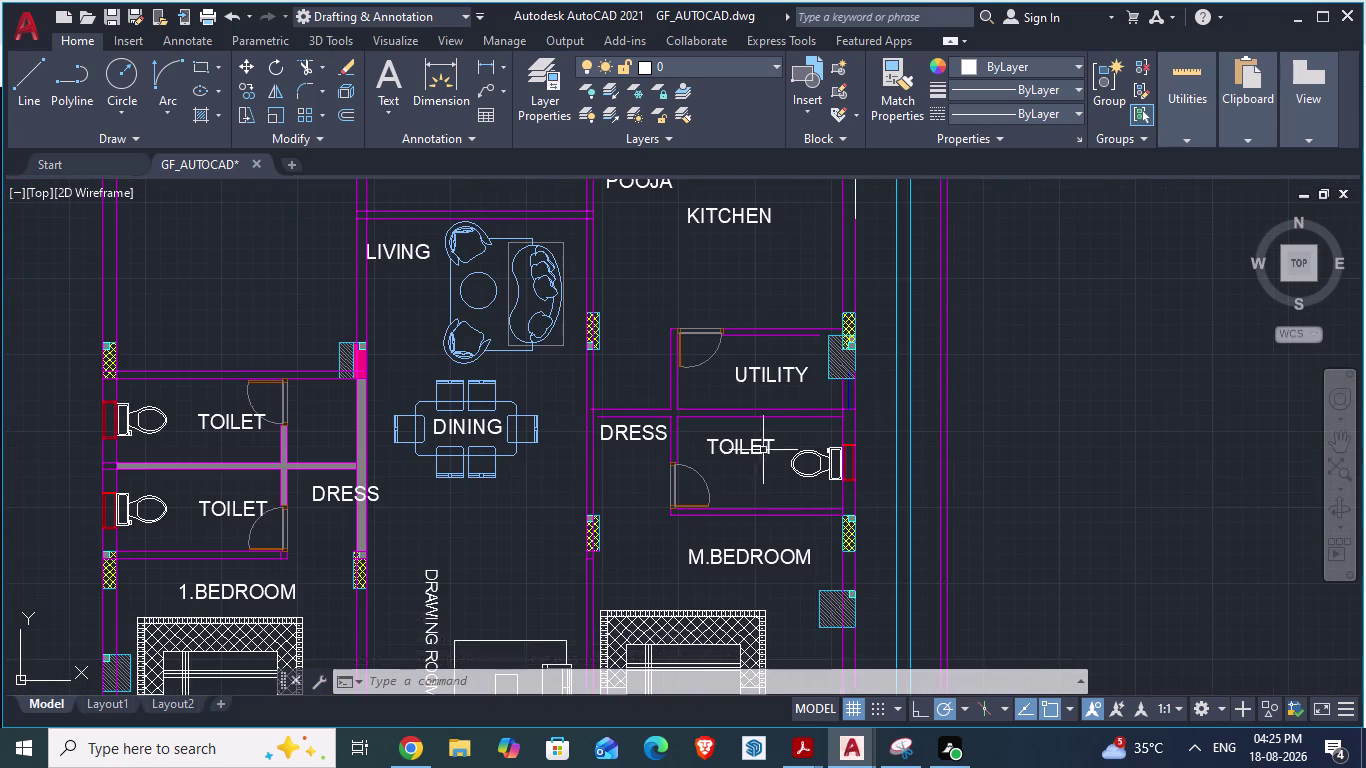
scroll(up, 3)
scroll(down, 3)
scroll(down, 3)
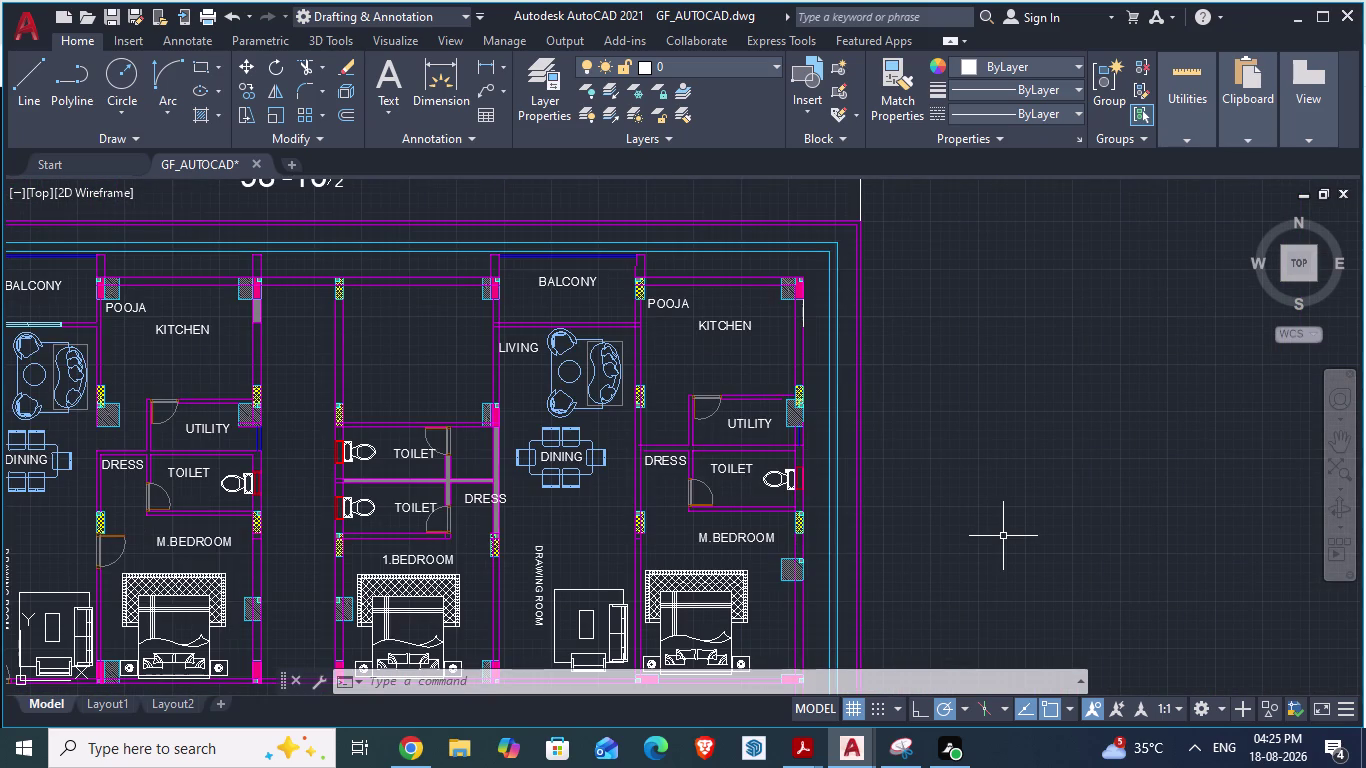
scroll(up, 3)
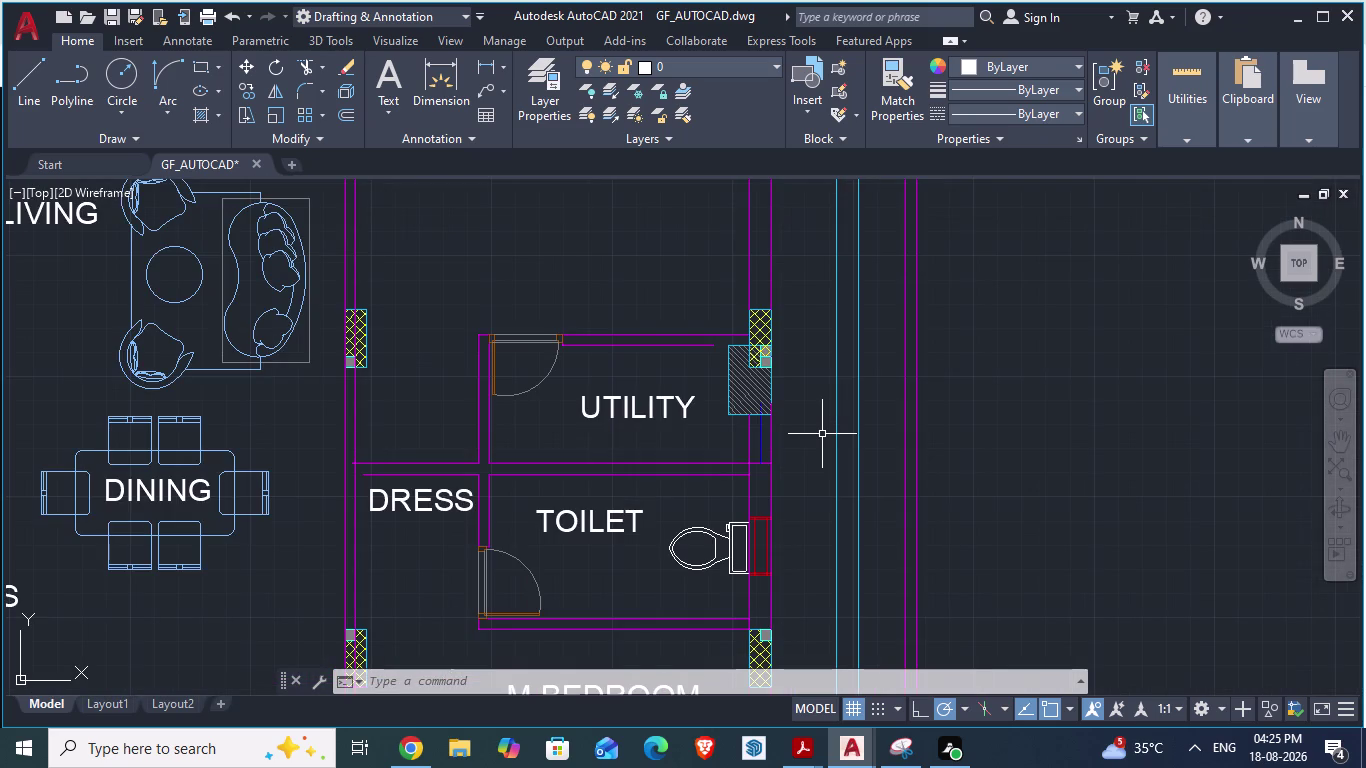
key(alt+Tab)
scroll(down, 3)
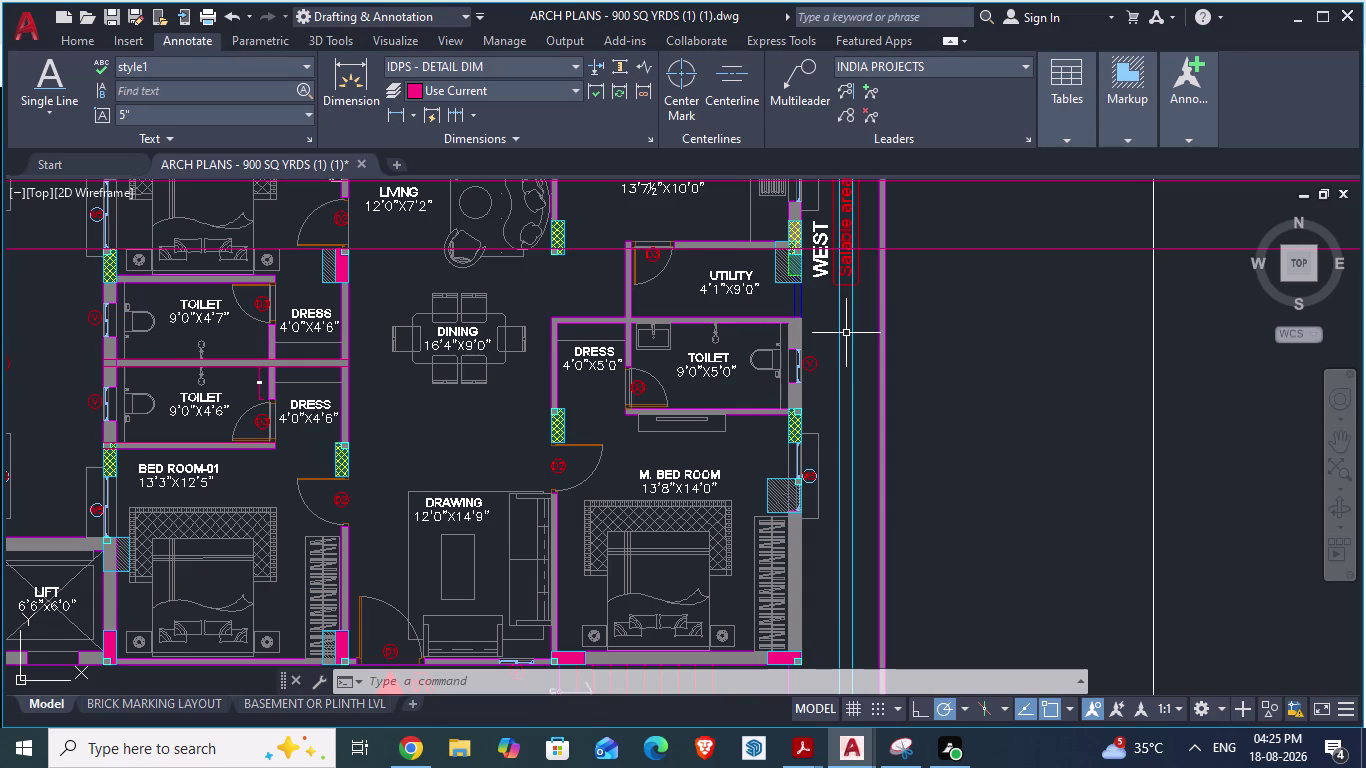
Erase the long horizontal line and a second line from the reference plan.
key(alt+Tab)
key(alt+Tab)
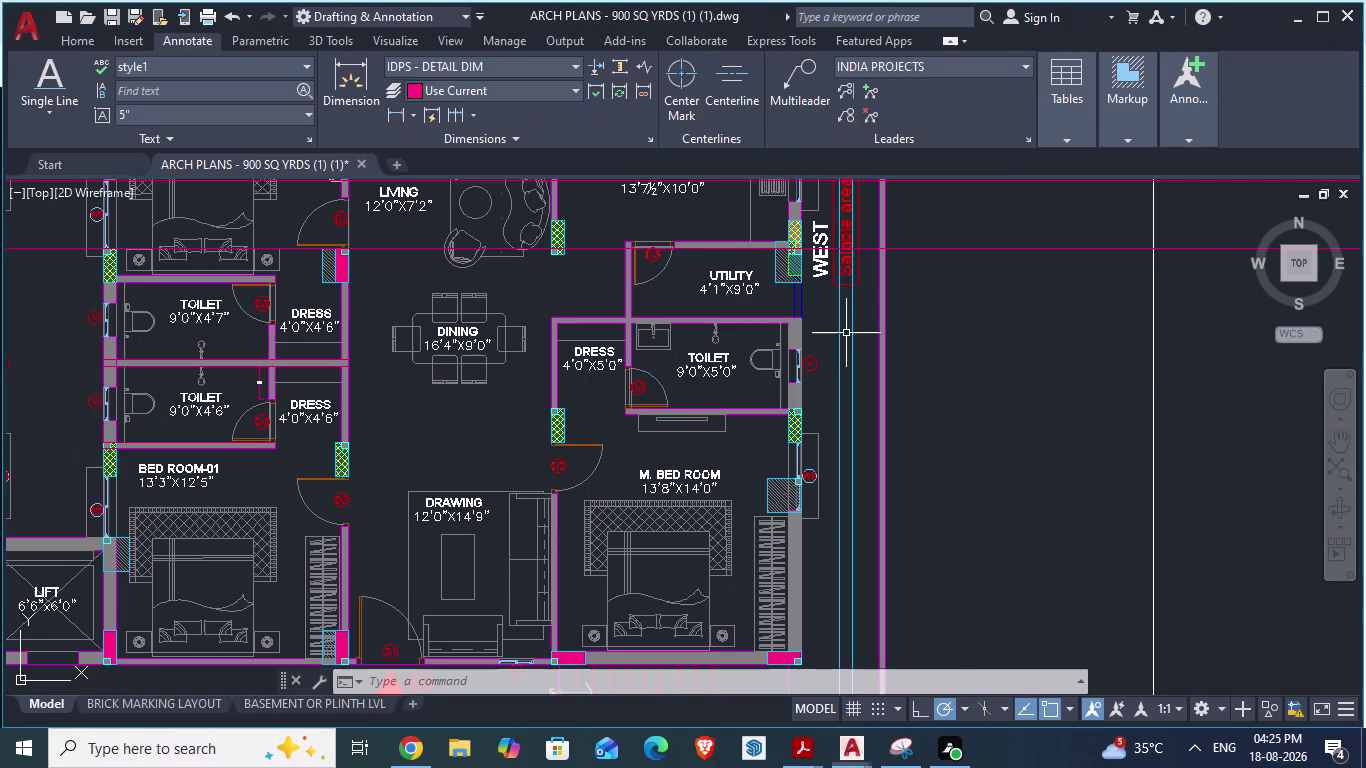
scroll(up, 3)
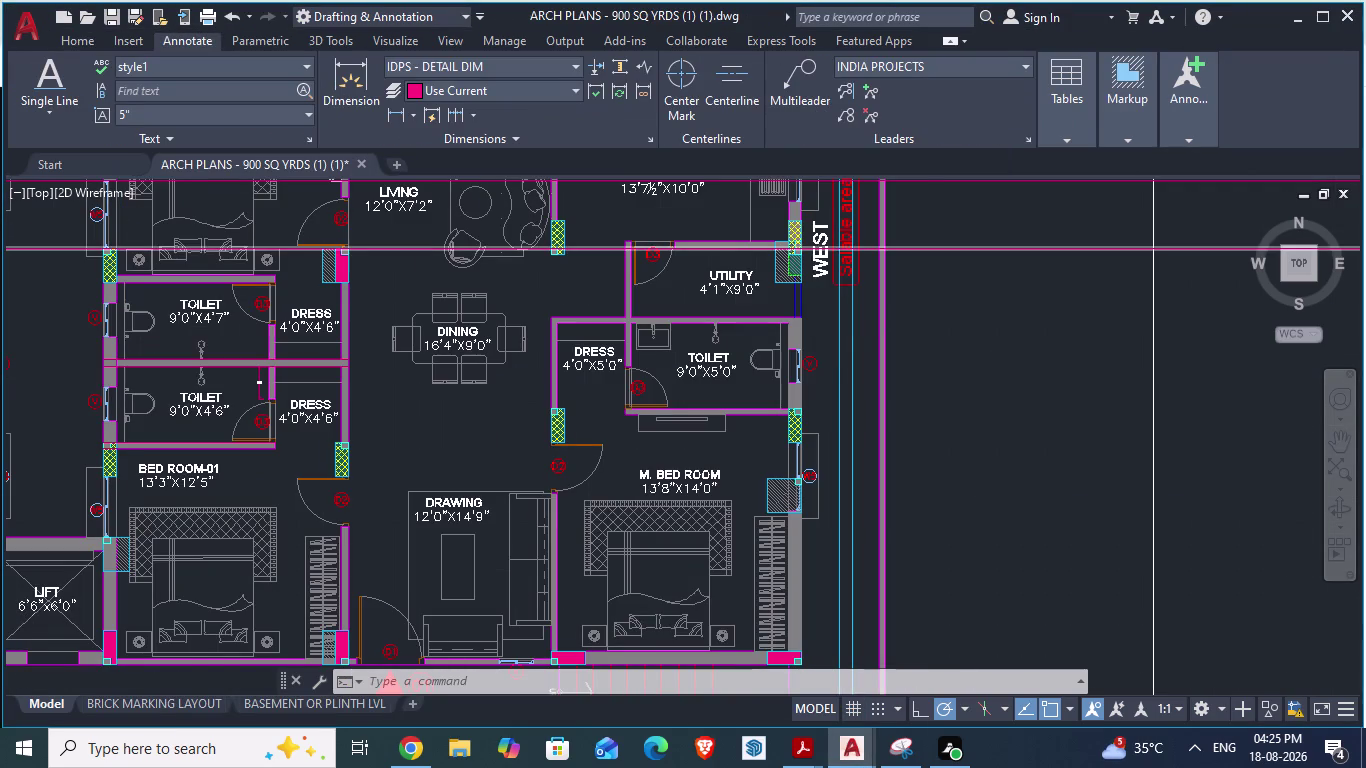
scroll(up, 3)
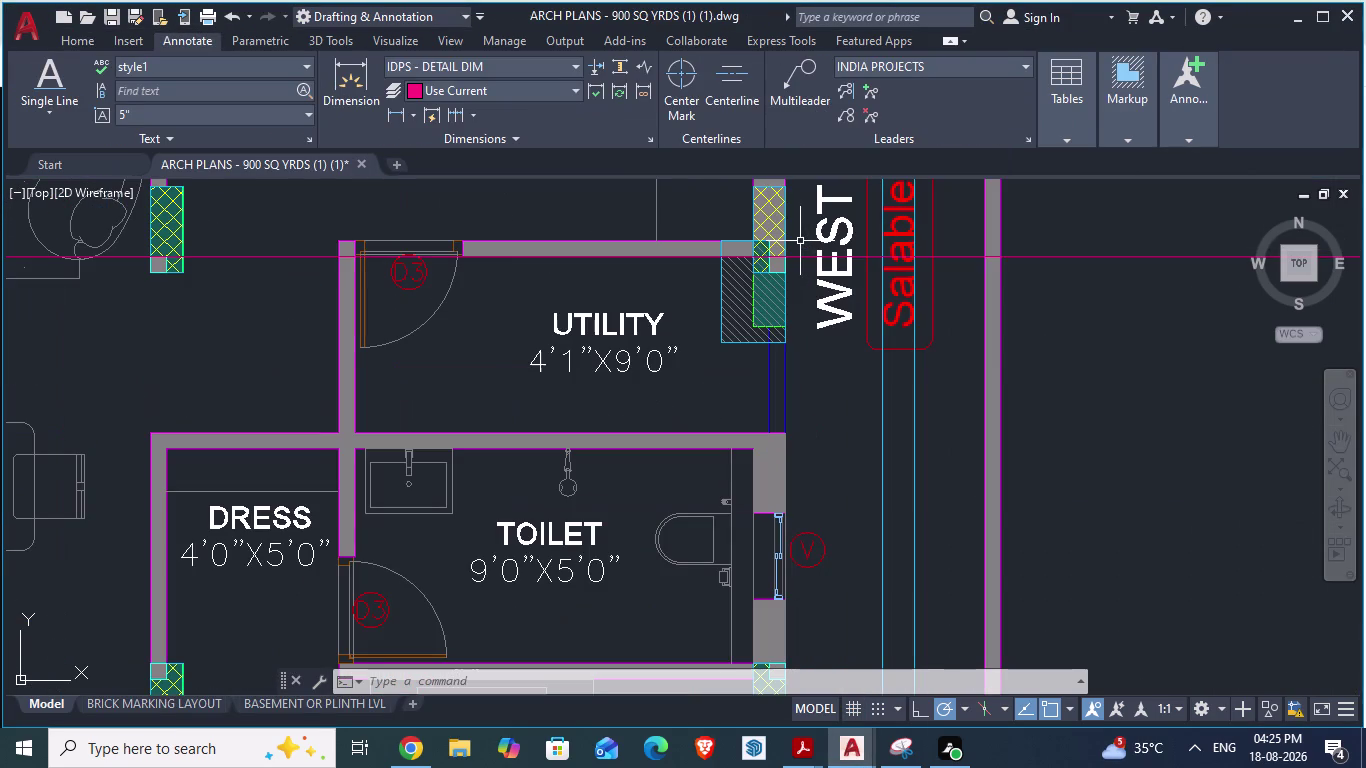
scroll(down, 3)
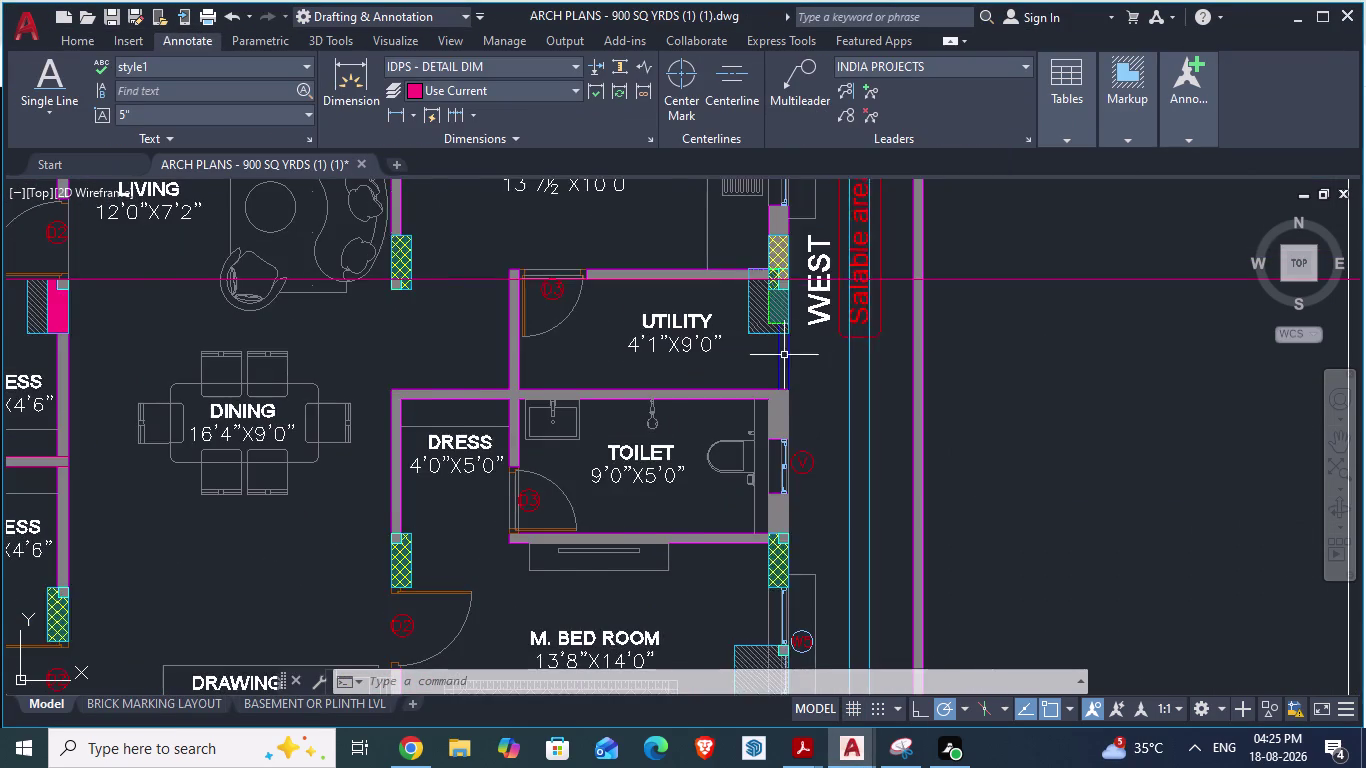
scroll(down, 3)
click(921, 318)
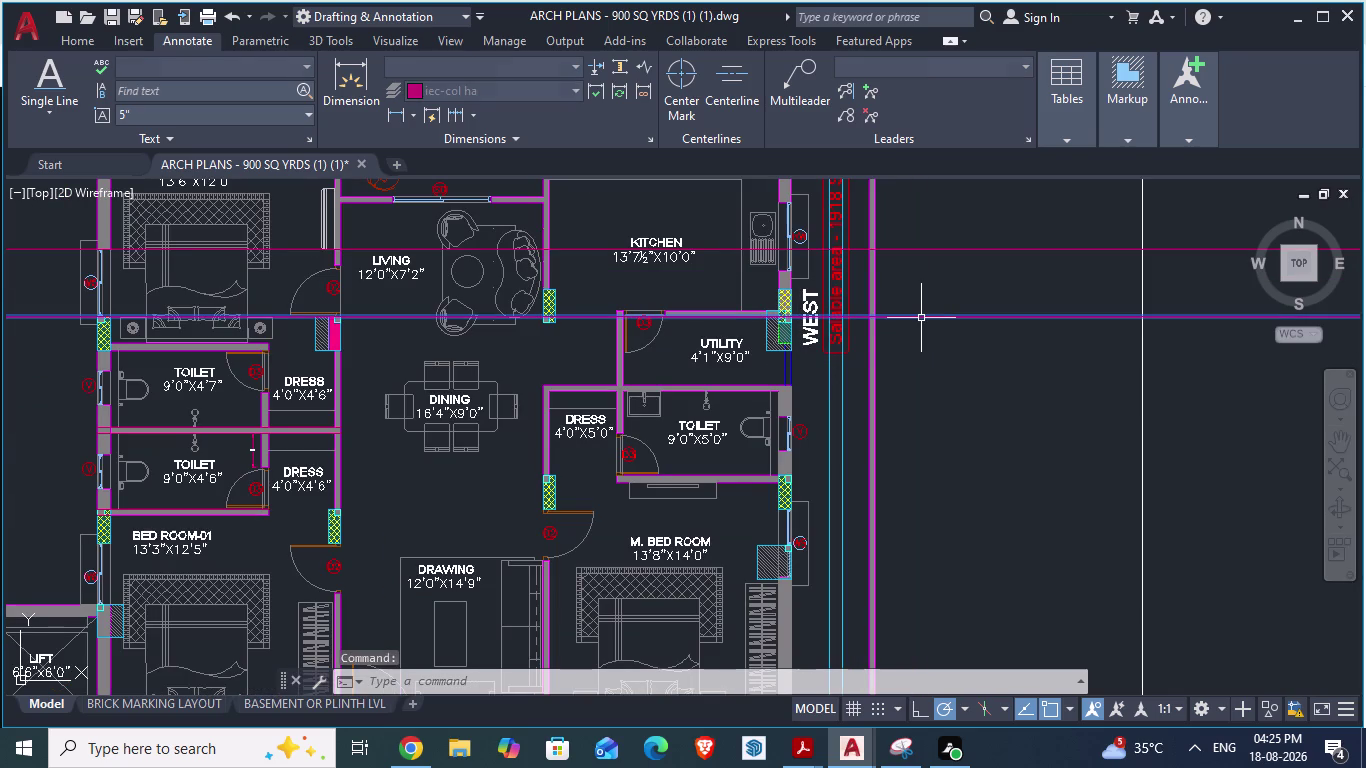
key(Delete)
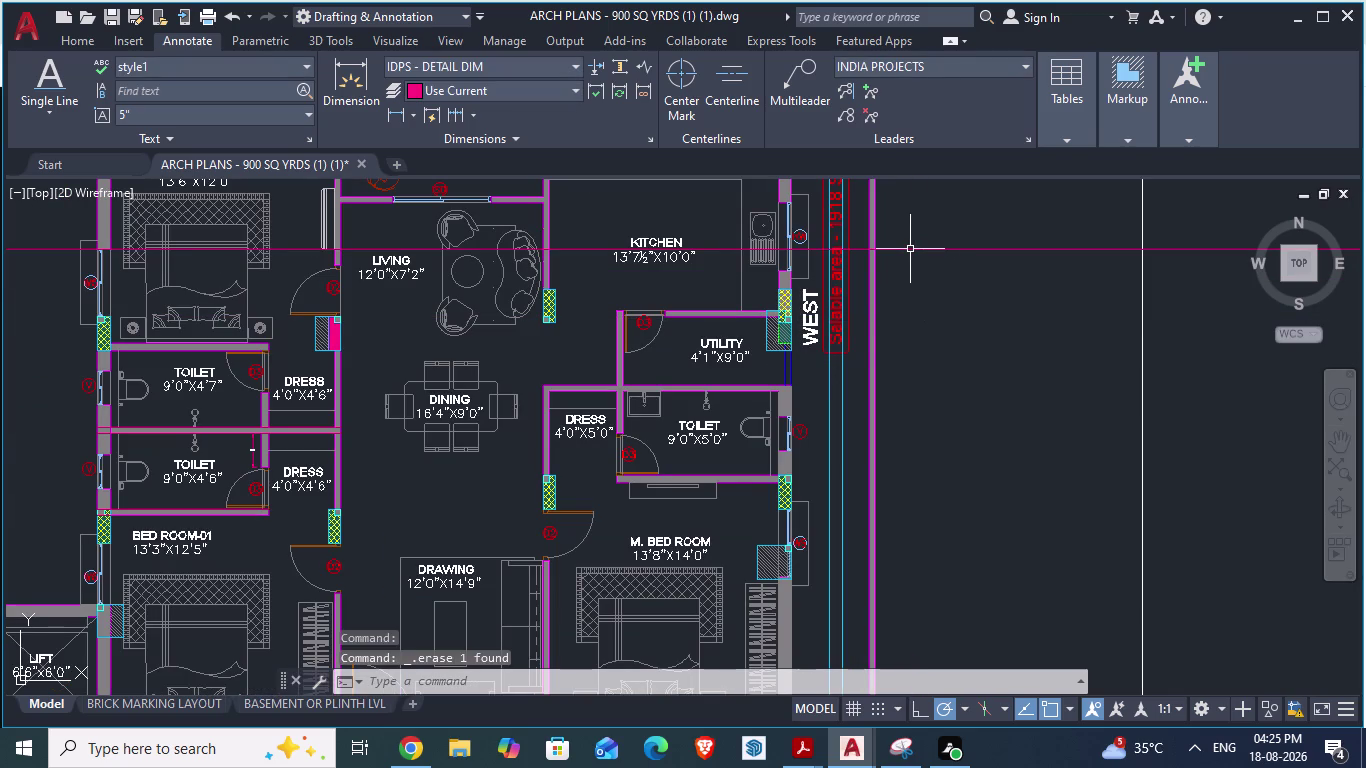
click(910, 248)
key(Delete)
Return to the GF_AUTOCAD drawing's utility–toilet area.
scroll(up, 3)
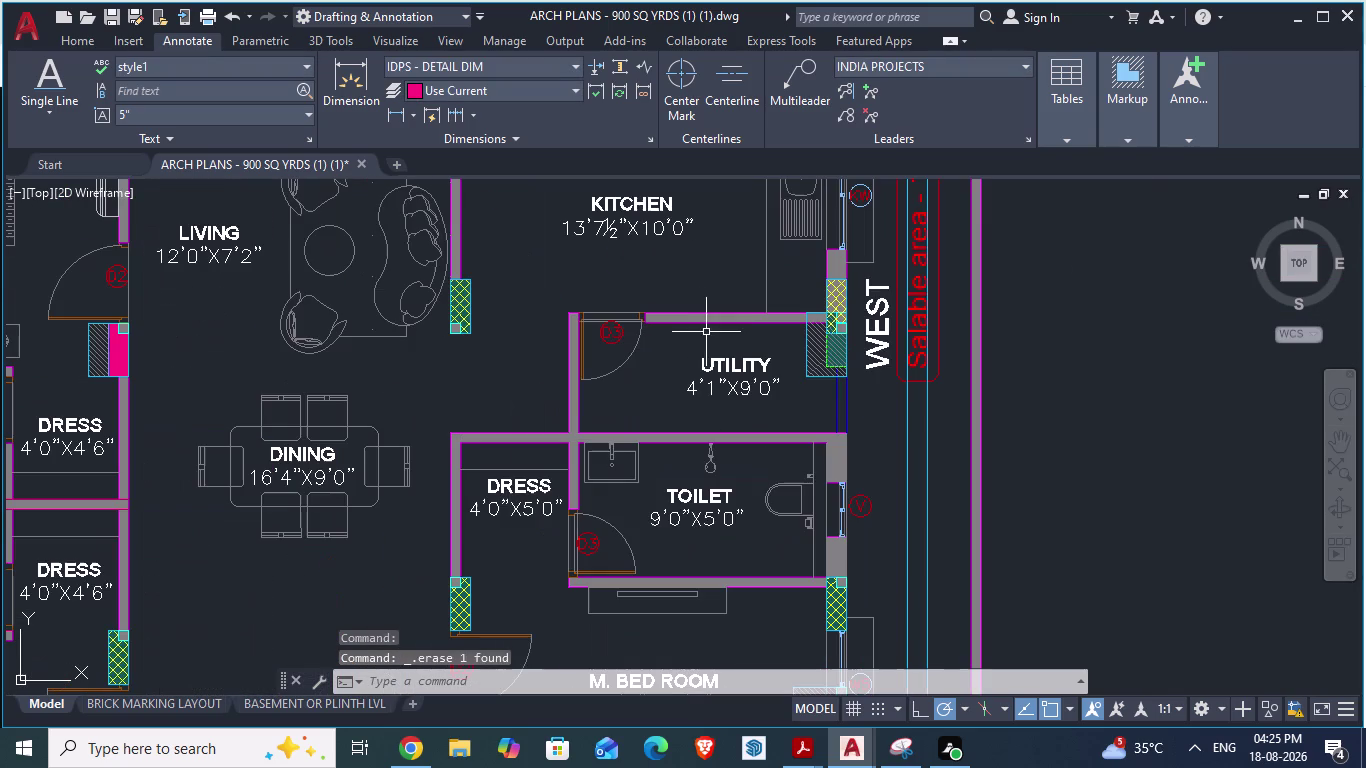
scroll(down, 3)
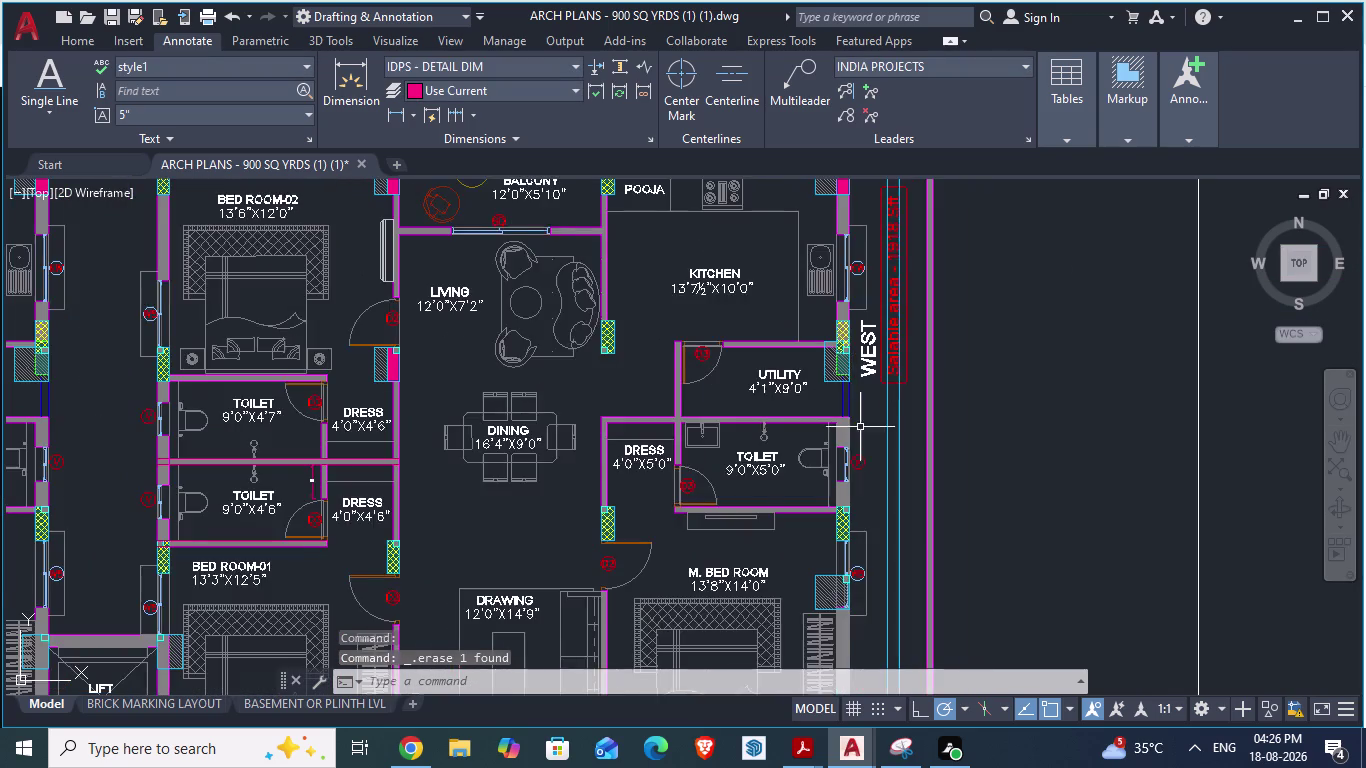
scroll(up, 3)
key(alt+Tab)
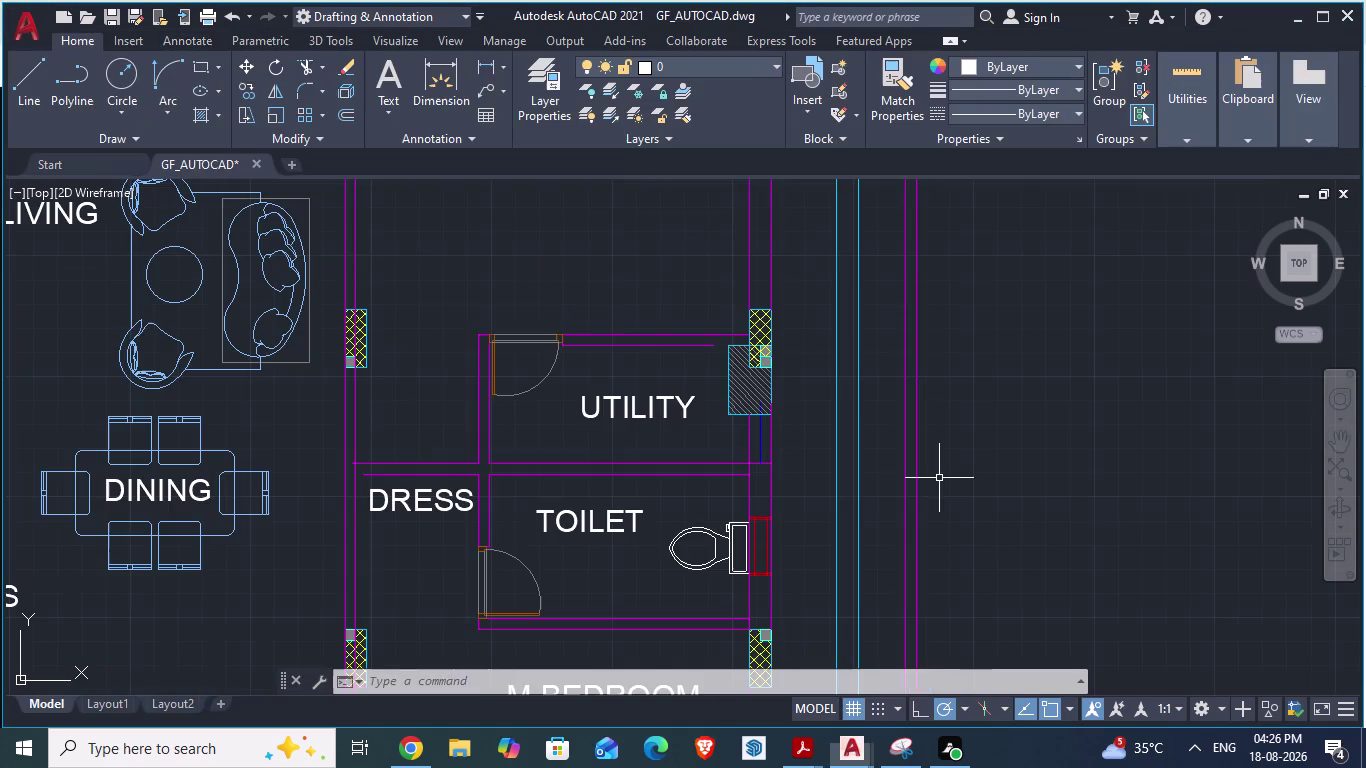
Move the column hatch below the toilet so it sits at the wall end.
scroll(down, 3)
scroll(up, 3)
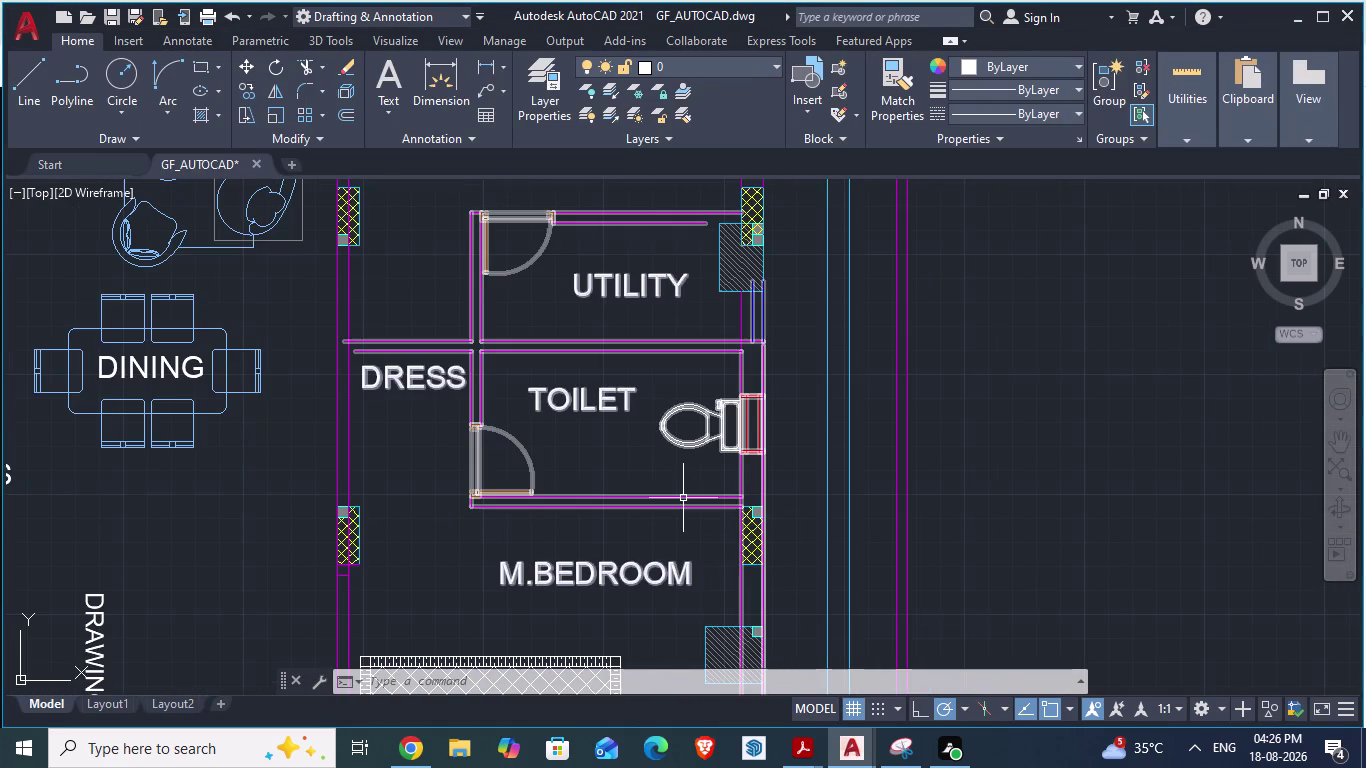
click(681, 507)
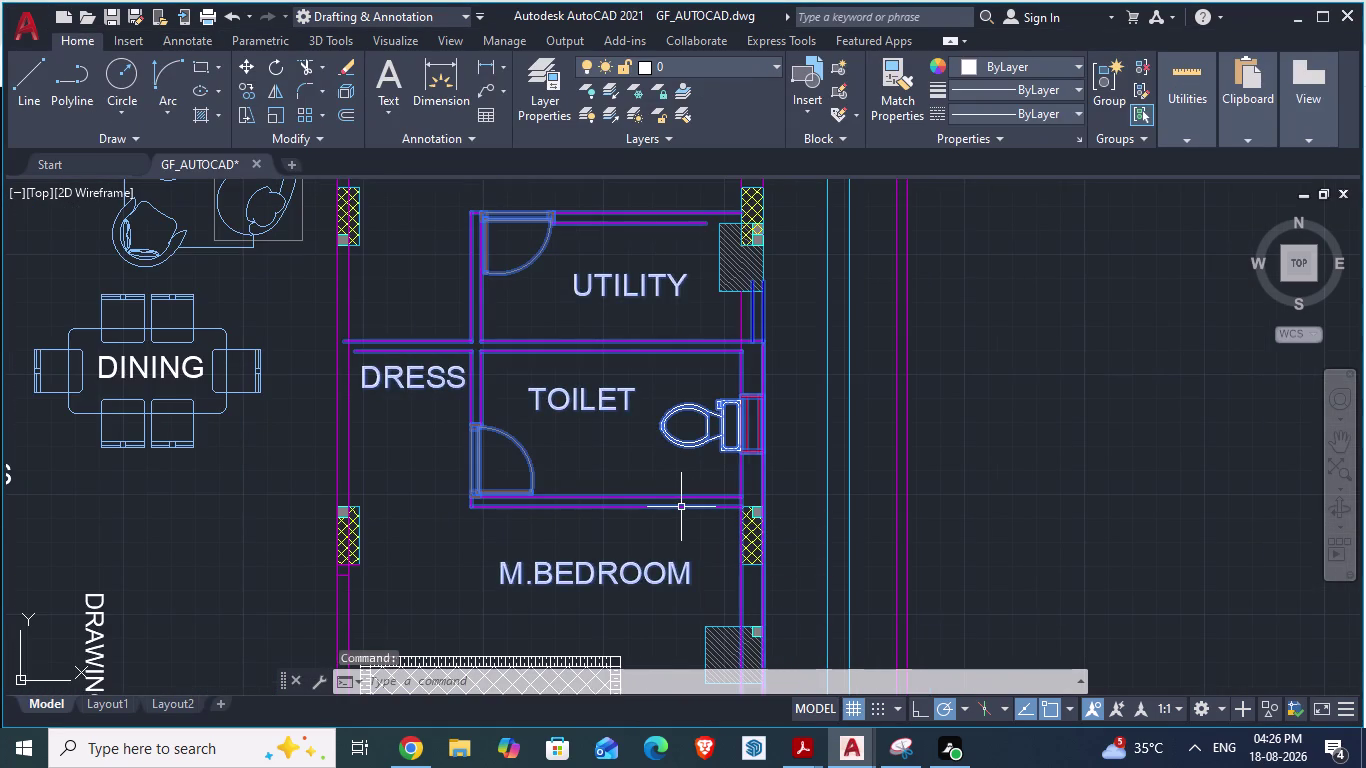
key(m)
key(Return)
scroll(up, 3)
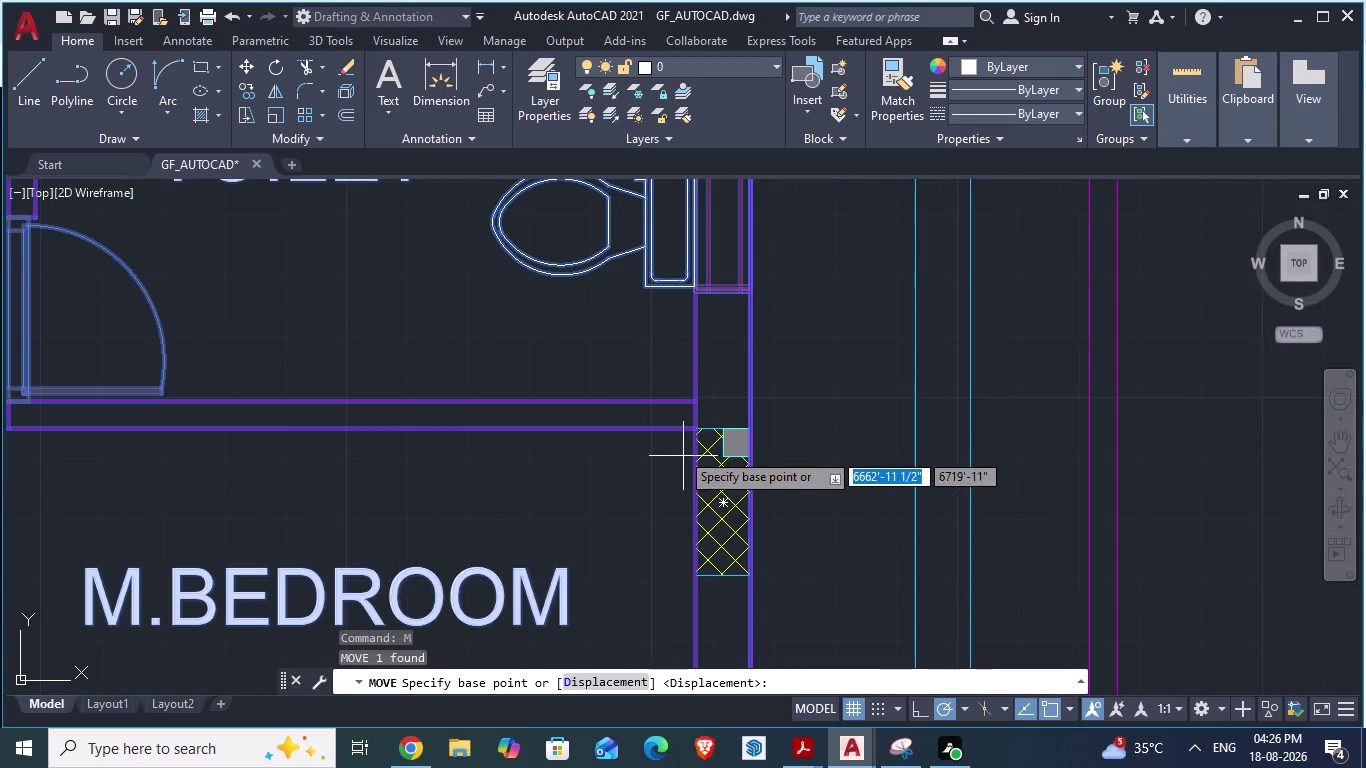
drag(695, 408, 701, 432)
click(701, 432)
Compare the result against the reference plan and come back to GF_AUTOCAD.
scroll(down, 3)
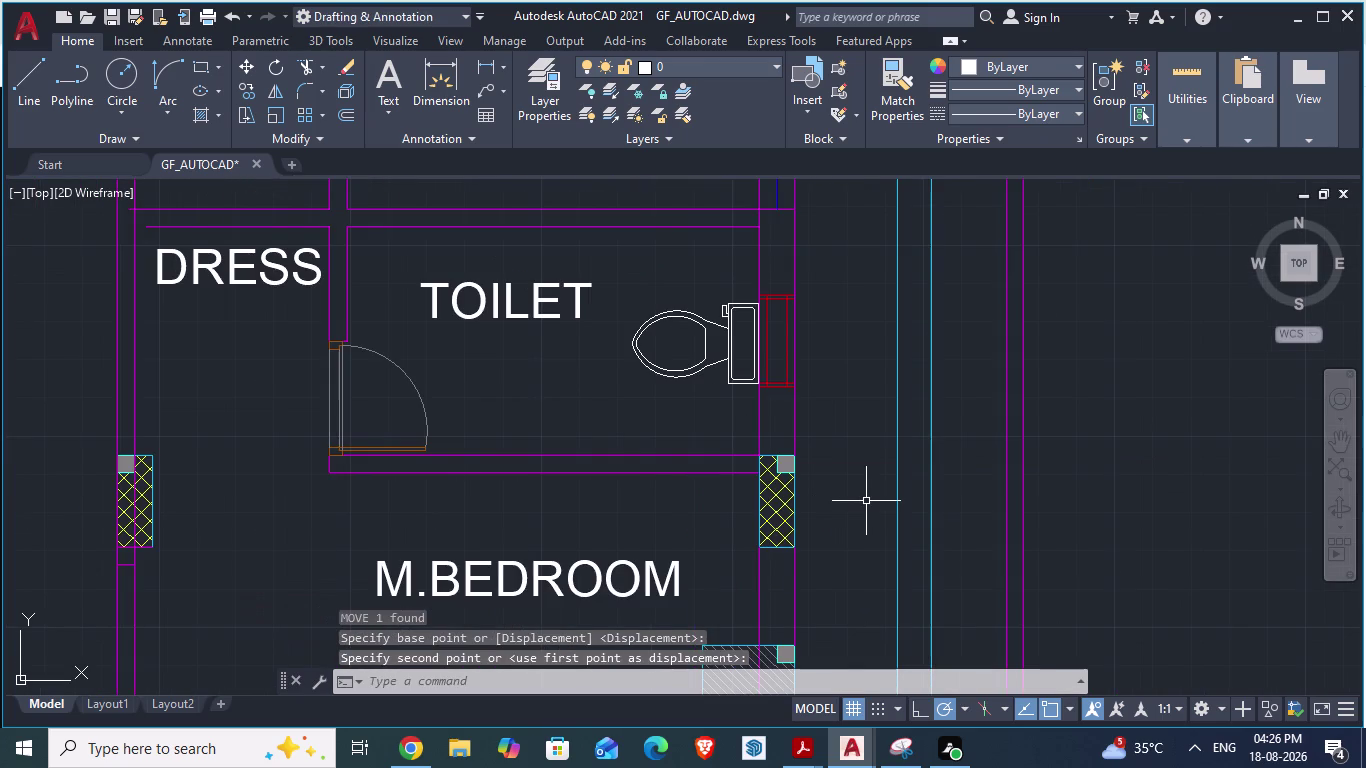
key(alt+Tab)
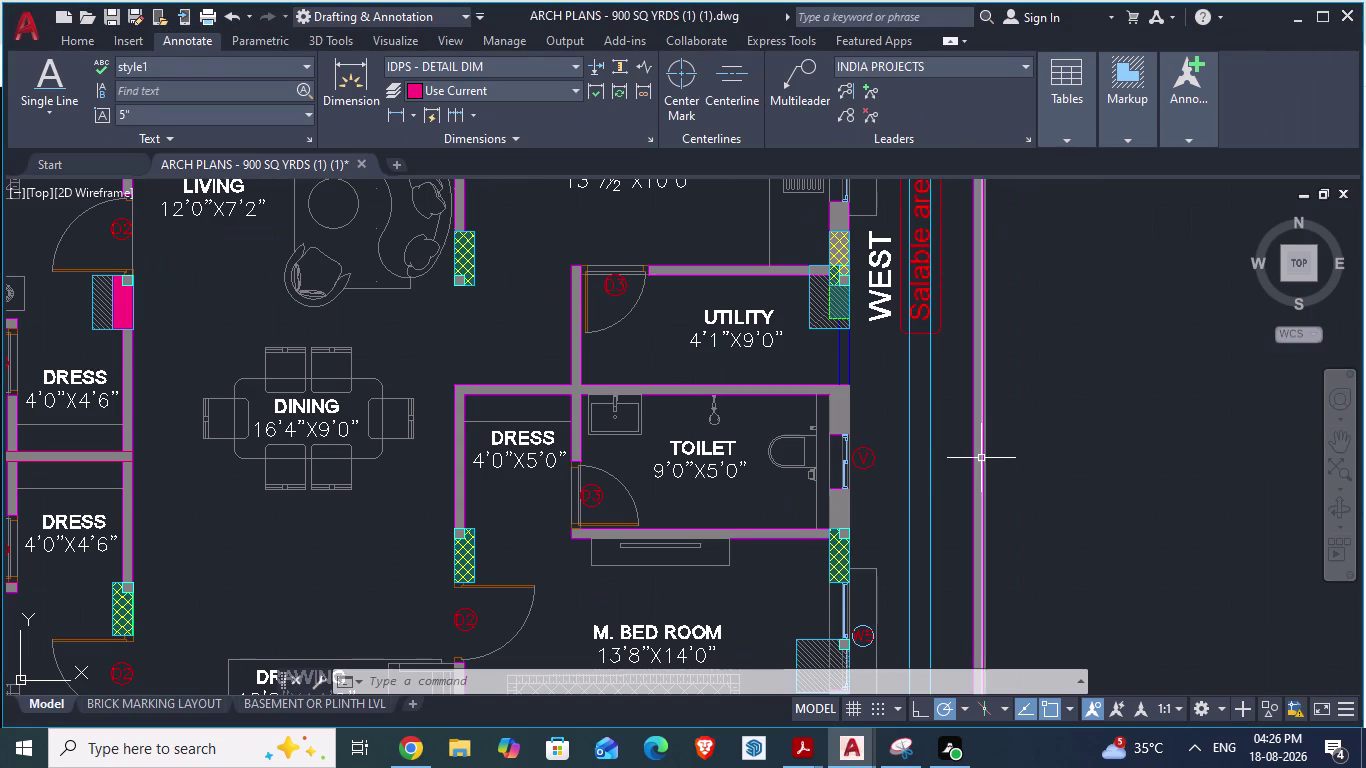
key(Tab)
scroll(down, 3)
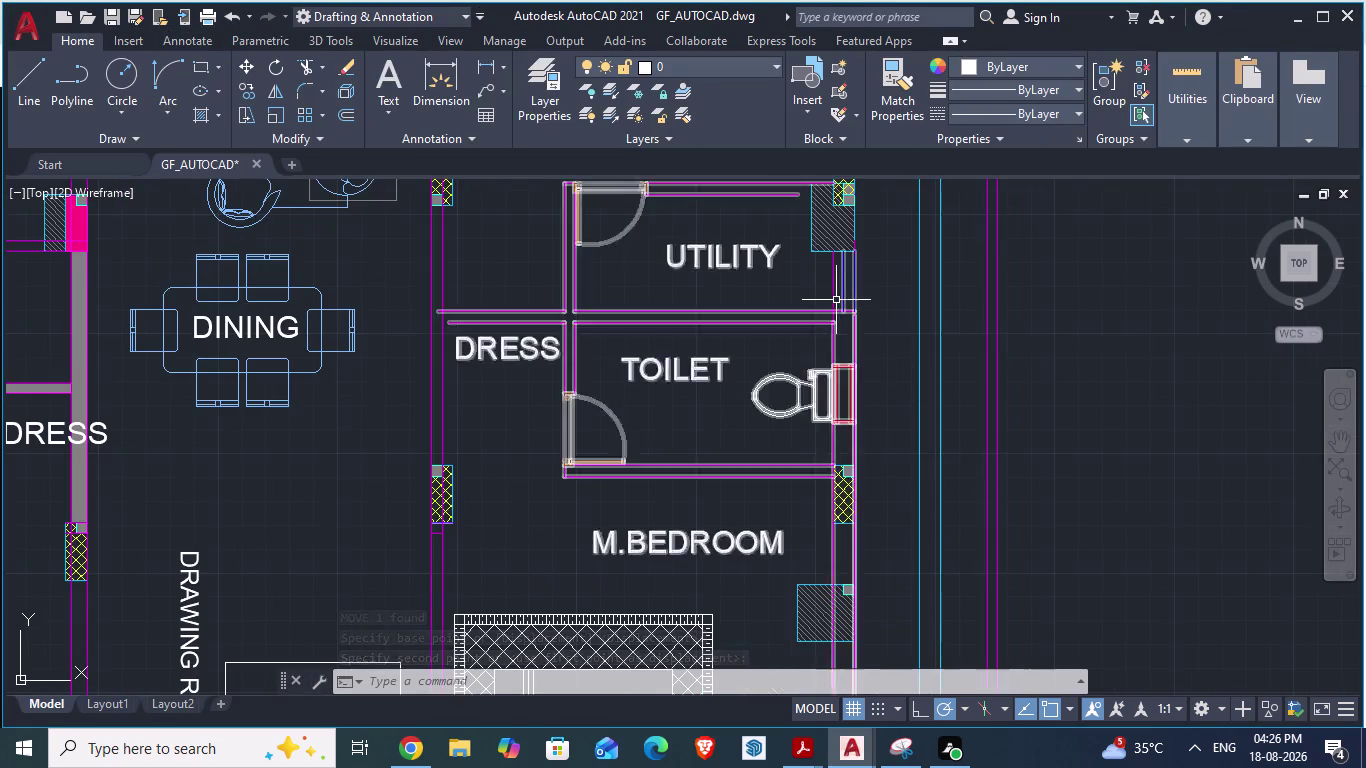
scroll(up, 3)
Try trimming wall lines at the toilet corner and utility column, then cancel TRIM.
text(TR)
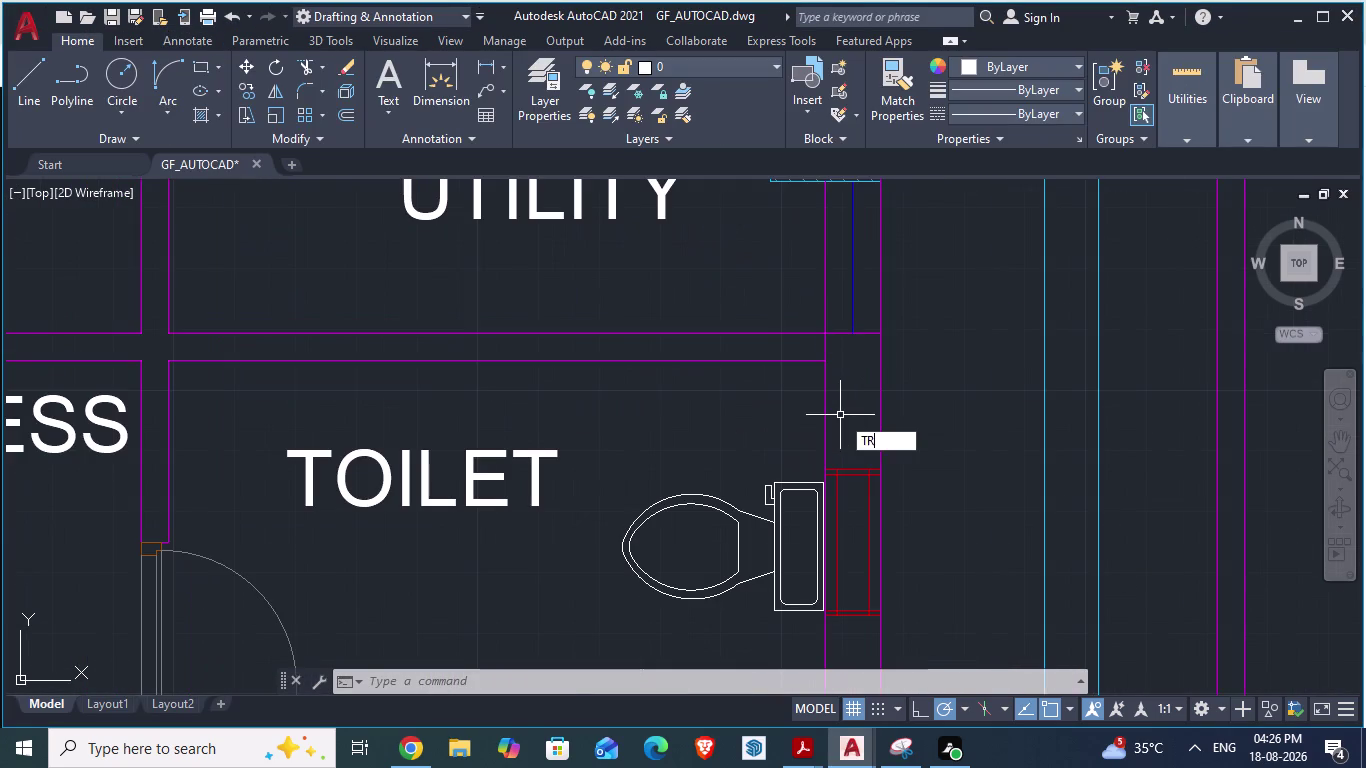
key(Return)
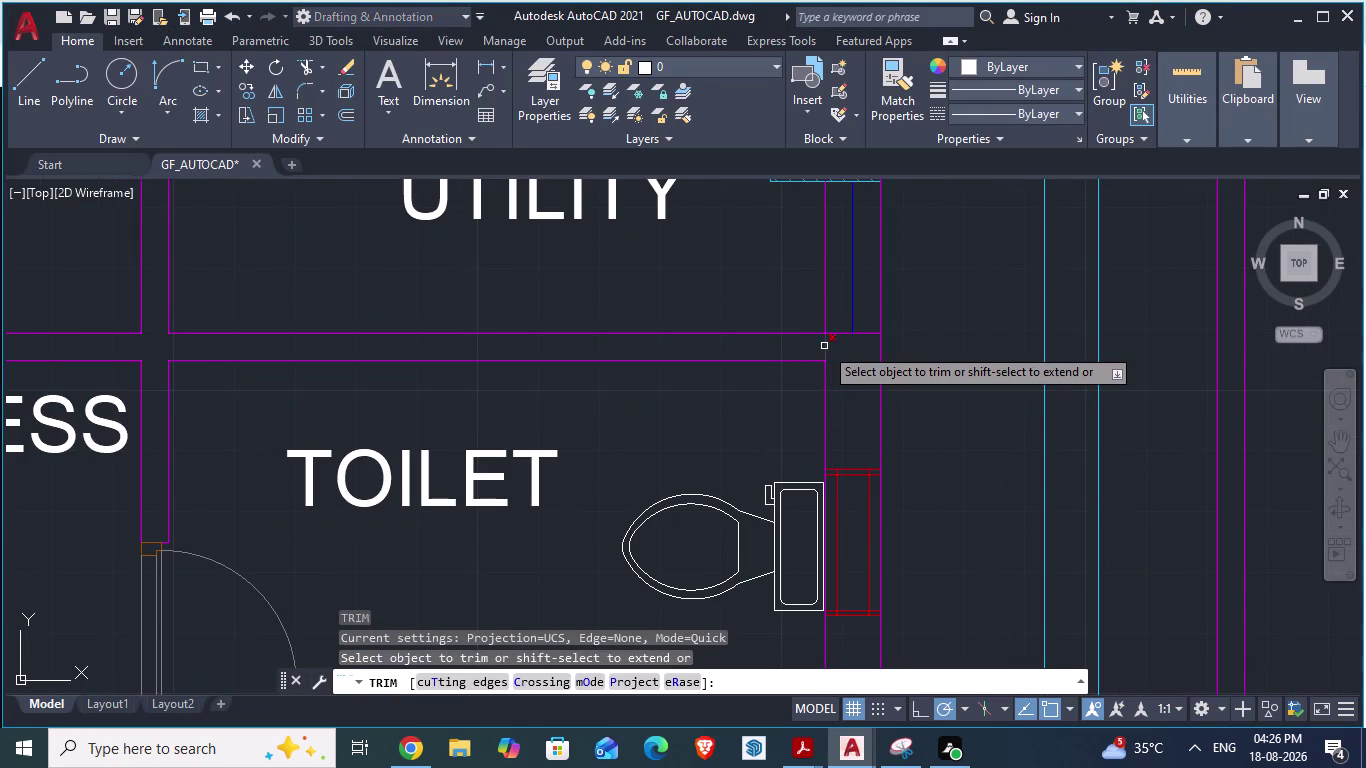
click(824, 346)
key(alt+Tab)
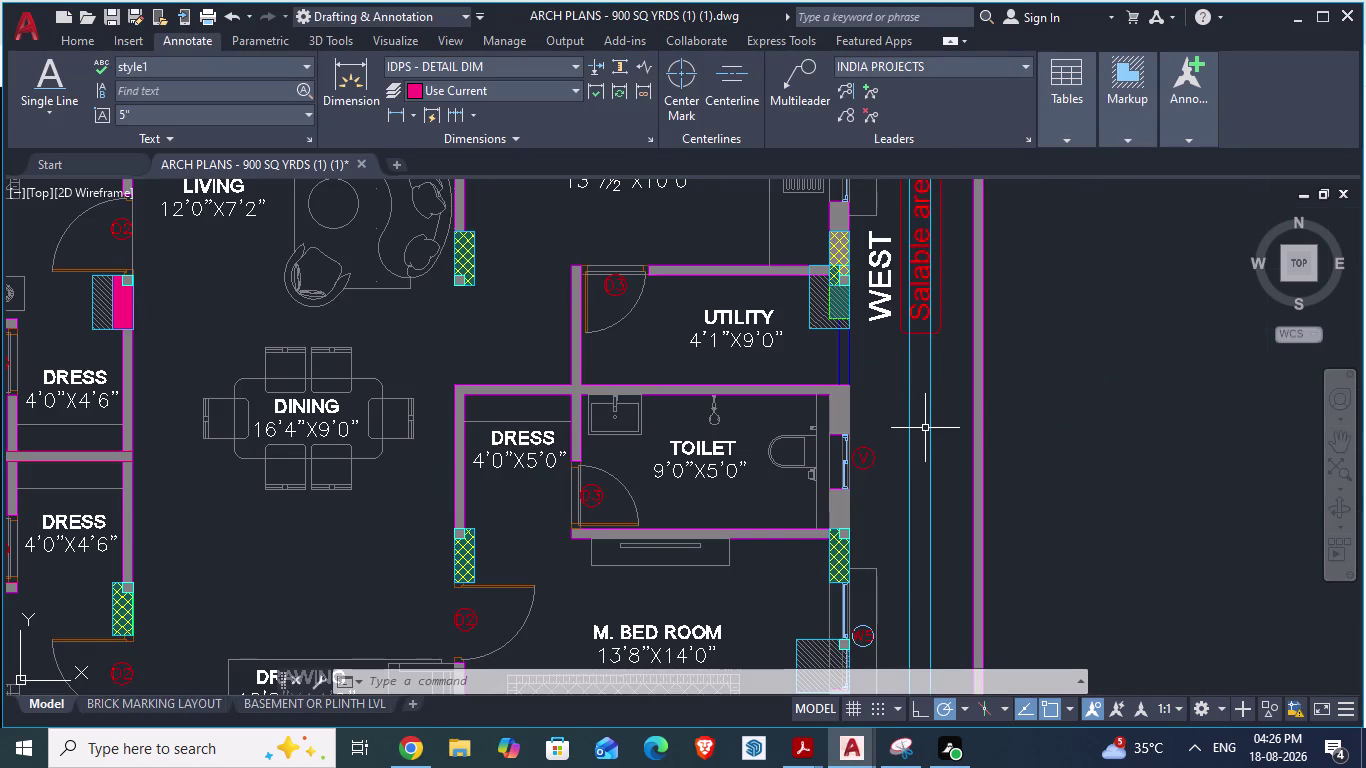
key(alt+Tab)
scroll(down, 3)
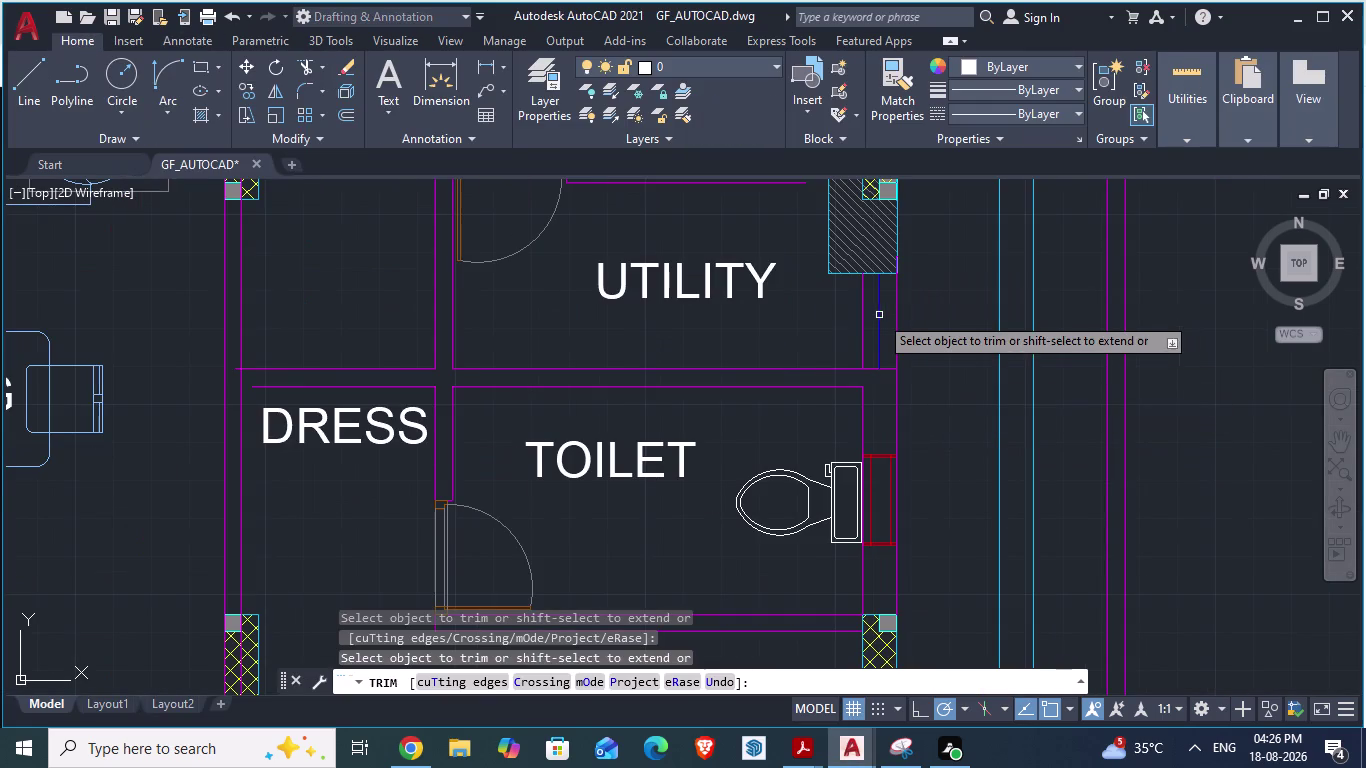
click(864, 308)
scroll(down, 3)
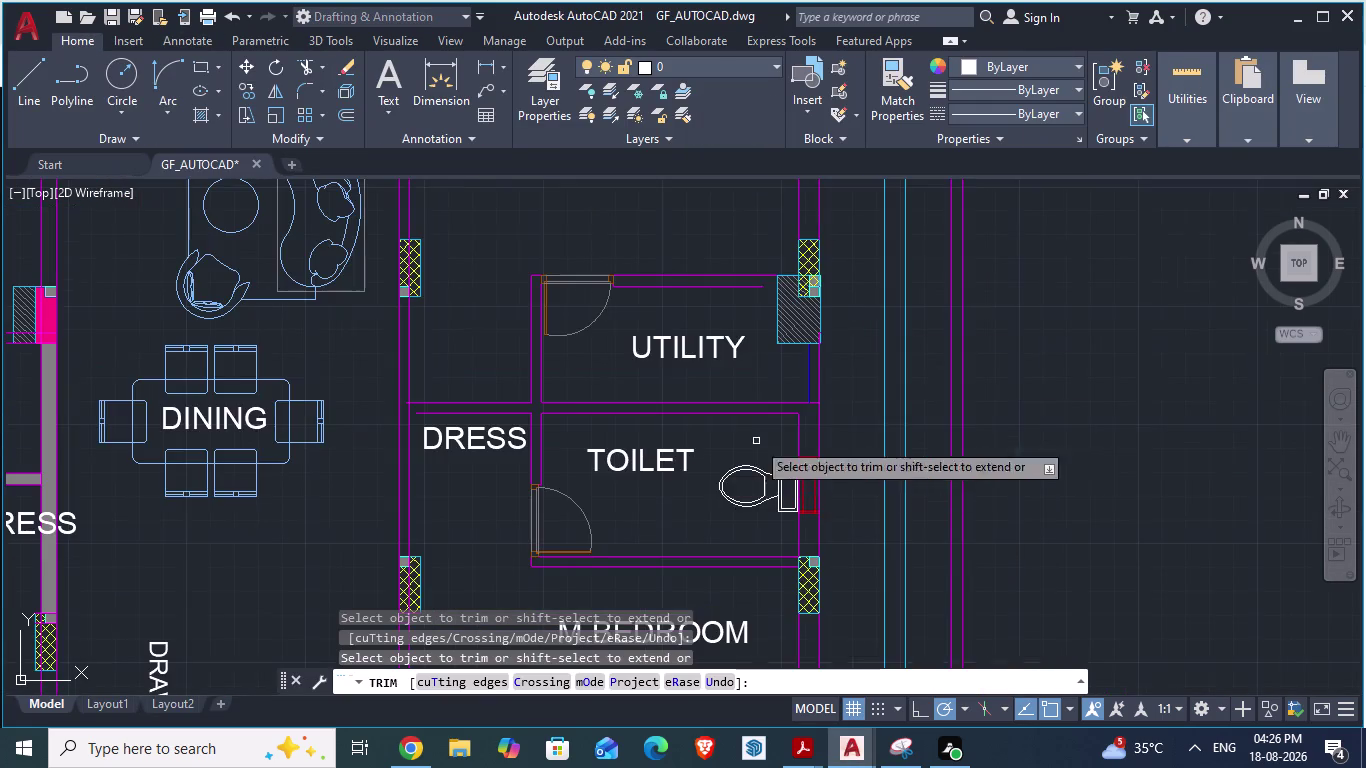
scroll(up, 3)
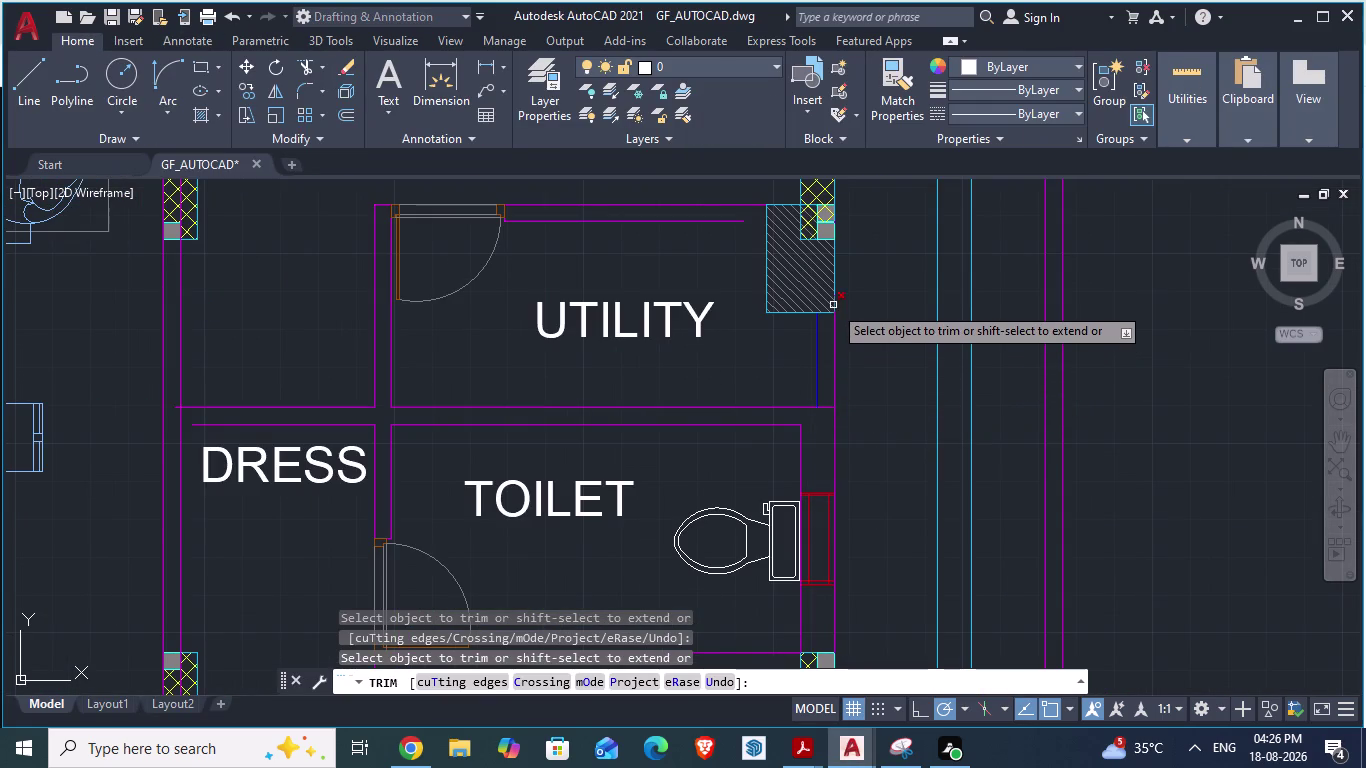
click(833, 303)
click(834, 371)
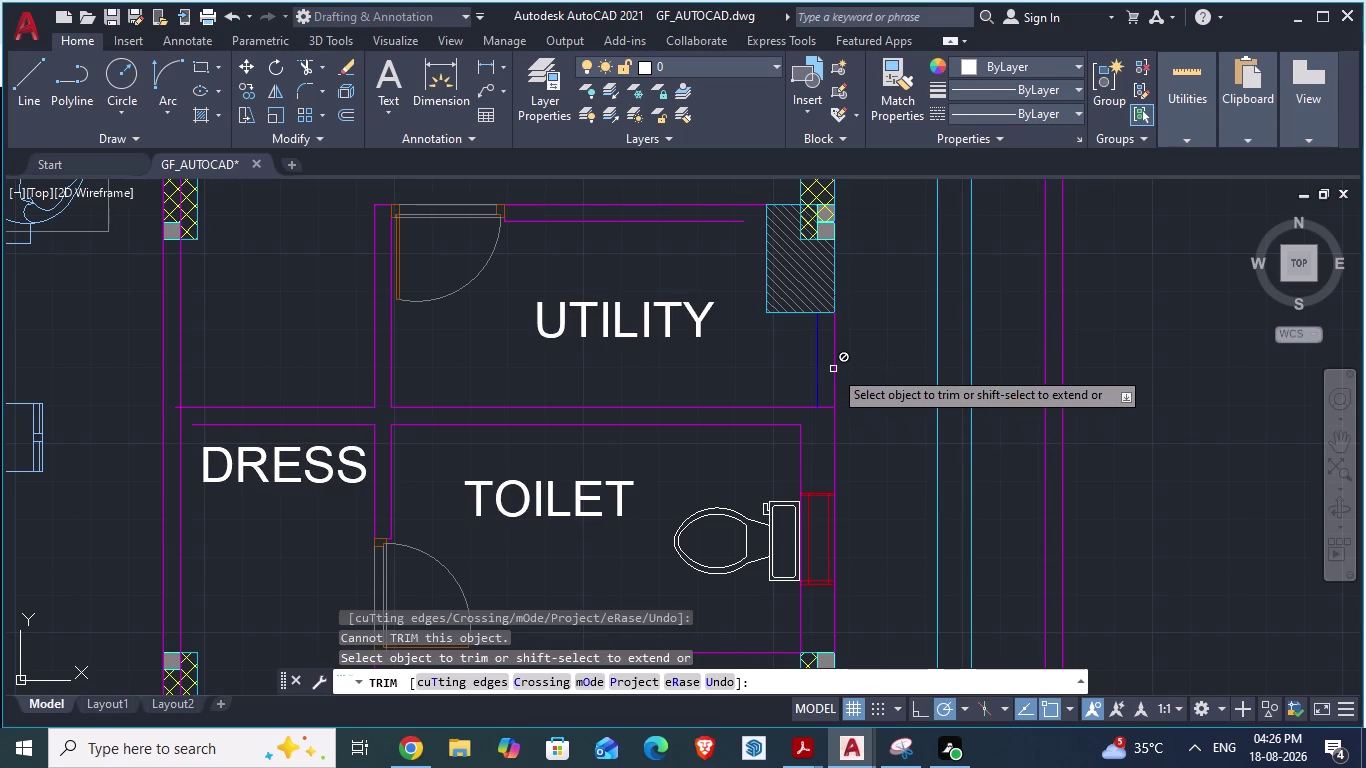
click(833, 359)
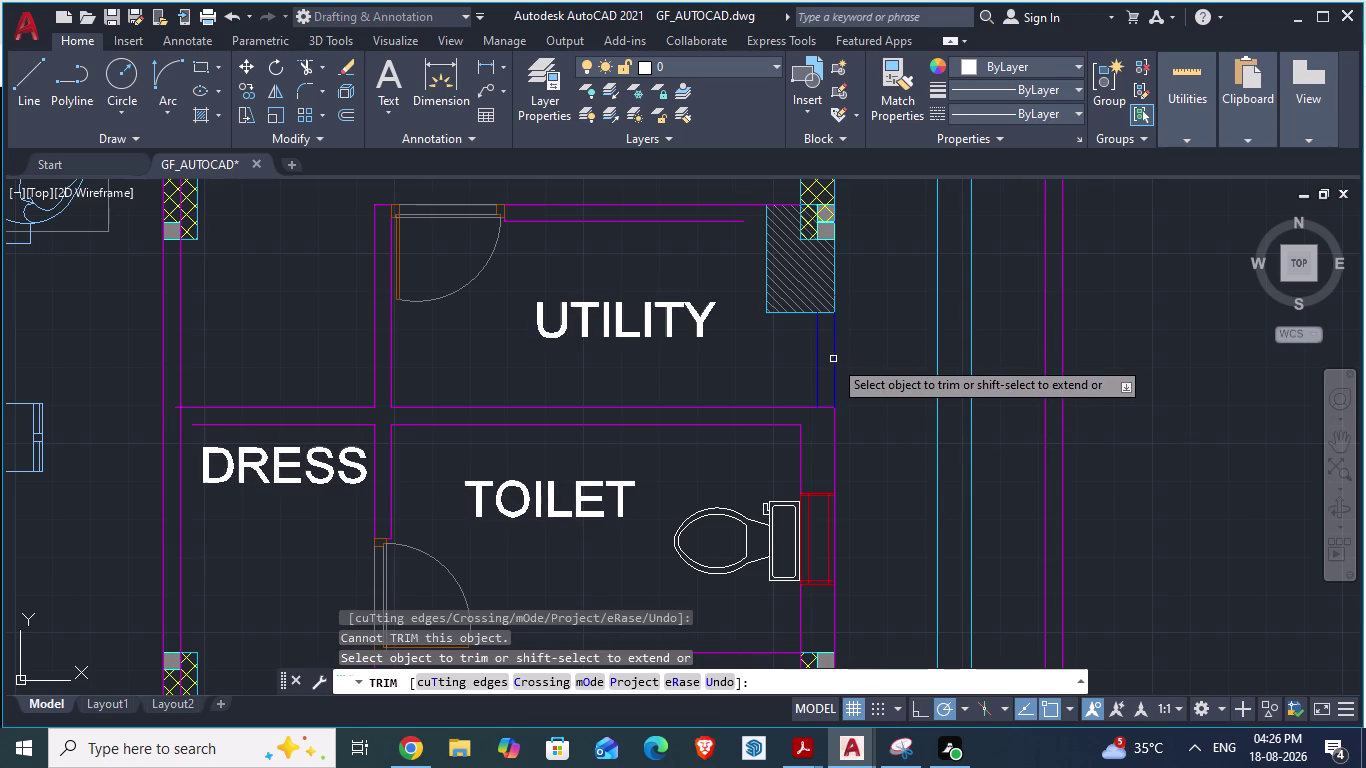
key(Escape)
Save the GF_AUTOCAD drawing.
key(ctrl+s)
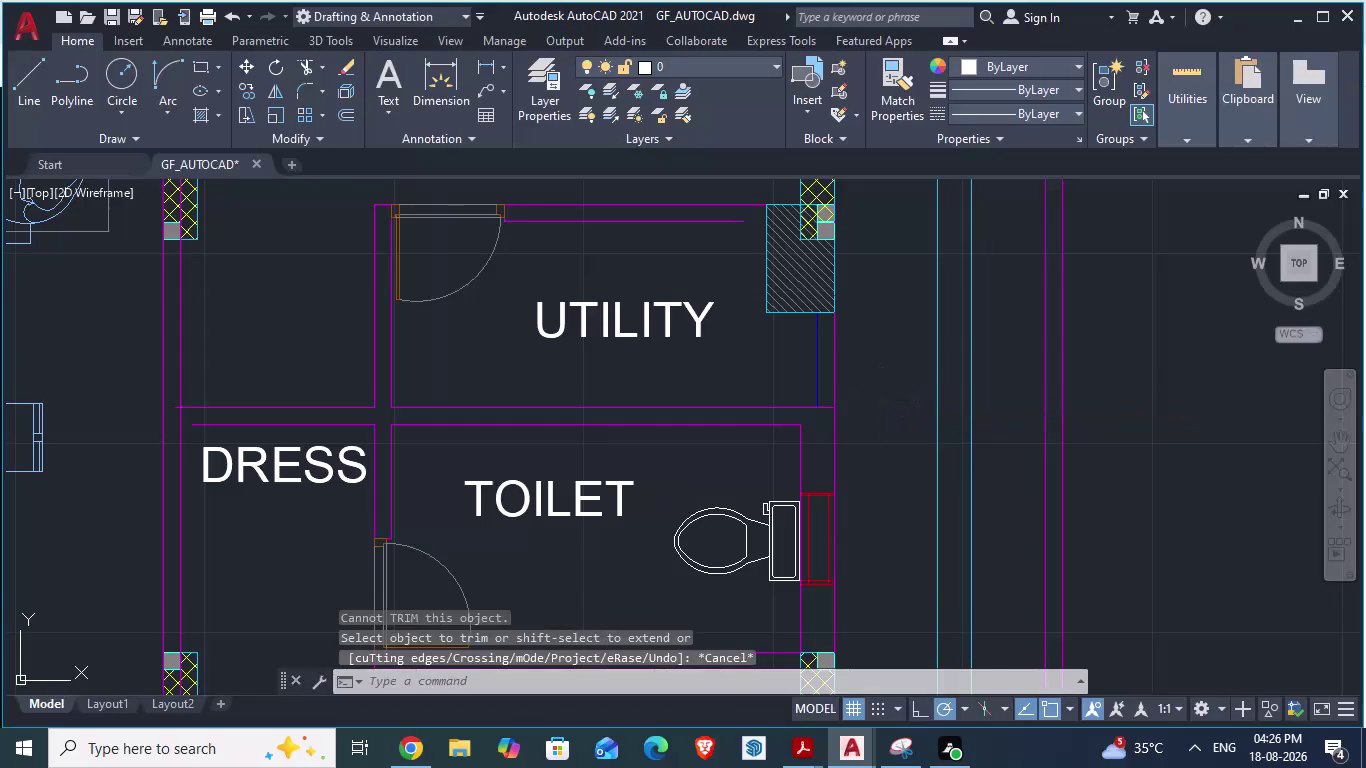
scroll(down, 3)
scroll(up, 3)
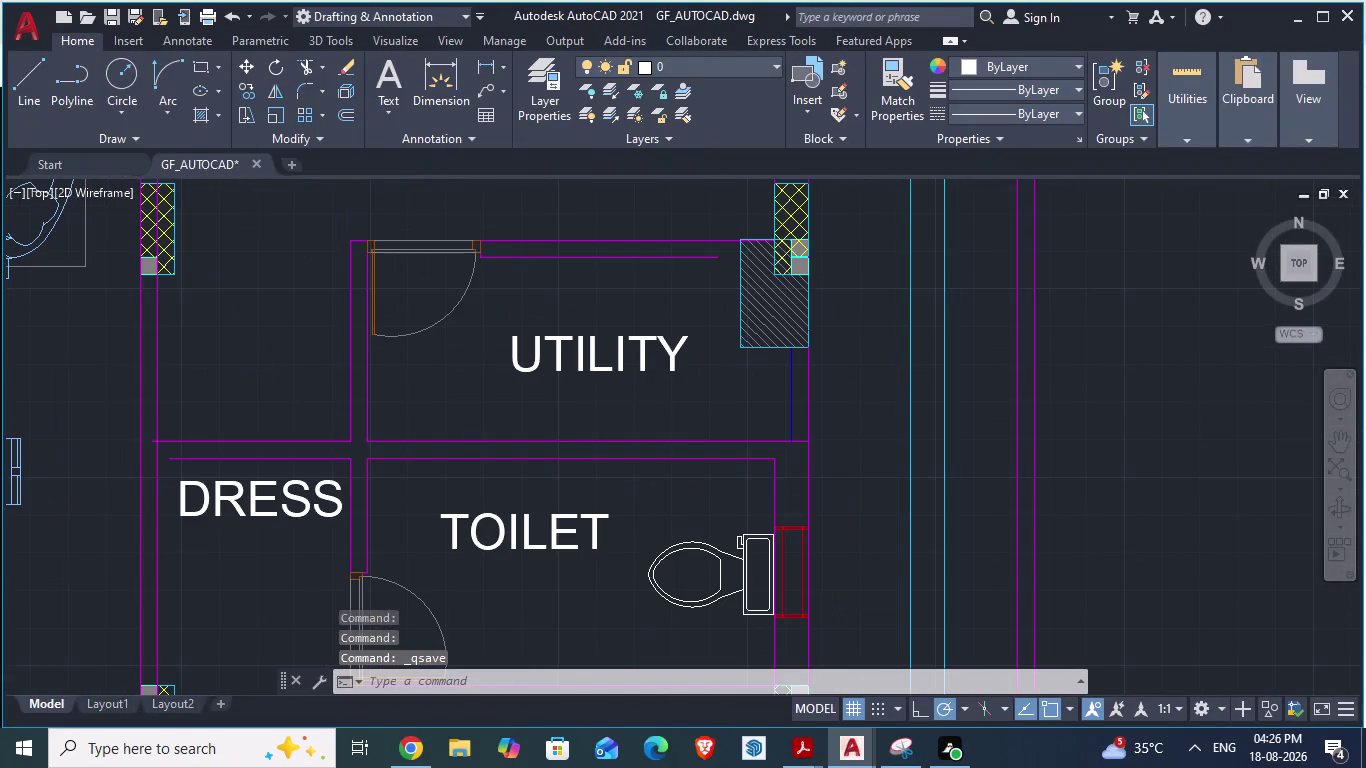
key(alt+Tab)
scroll(down, 3)
scroll(up, 3)
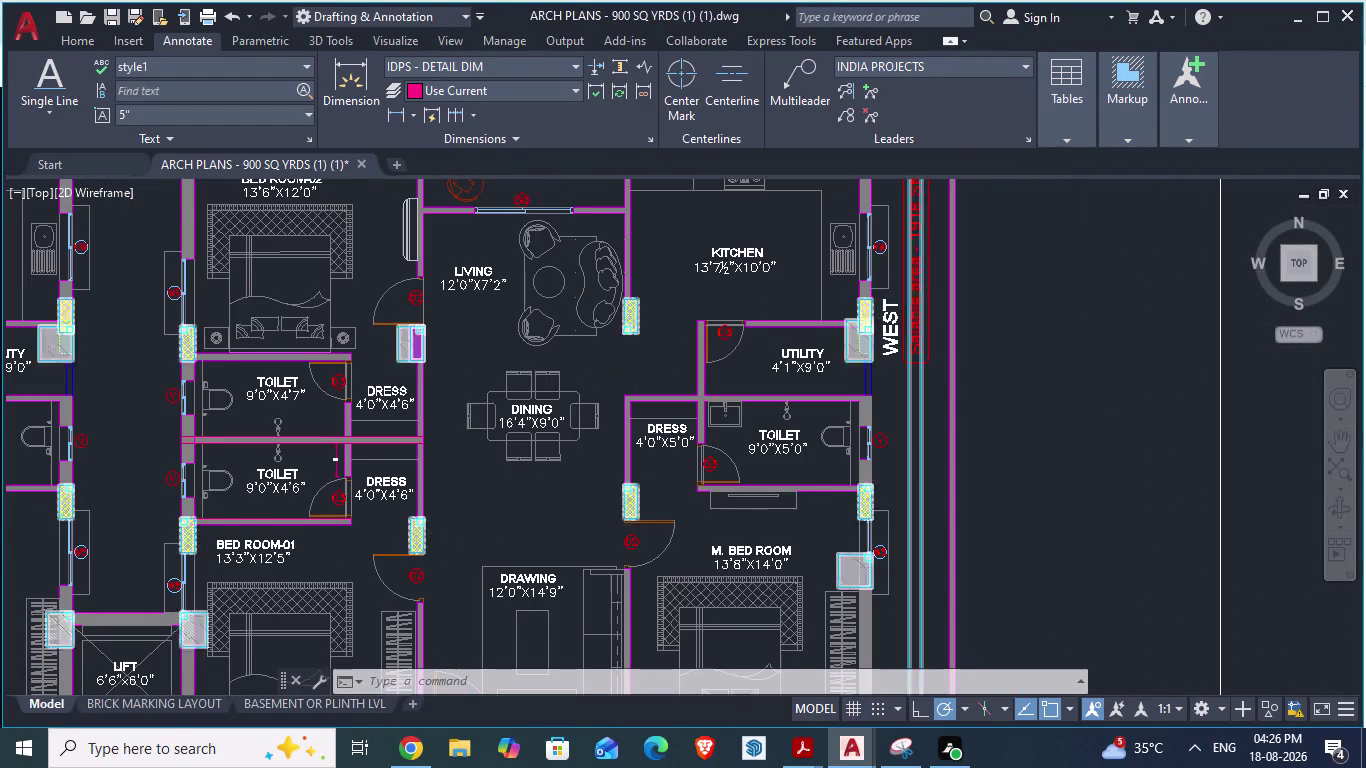
scroll(up, 3)
key(alt+Tab)
scroll(down, 3)
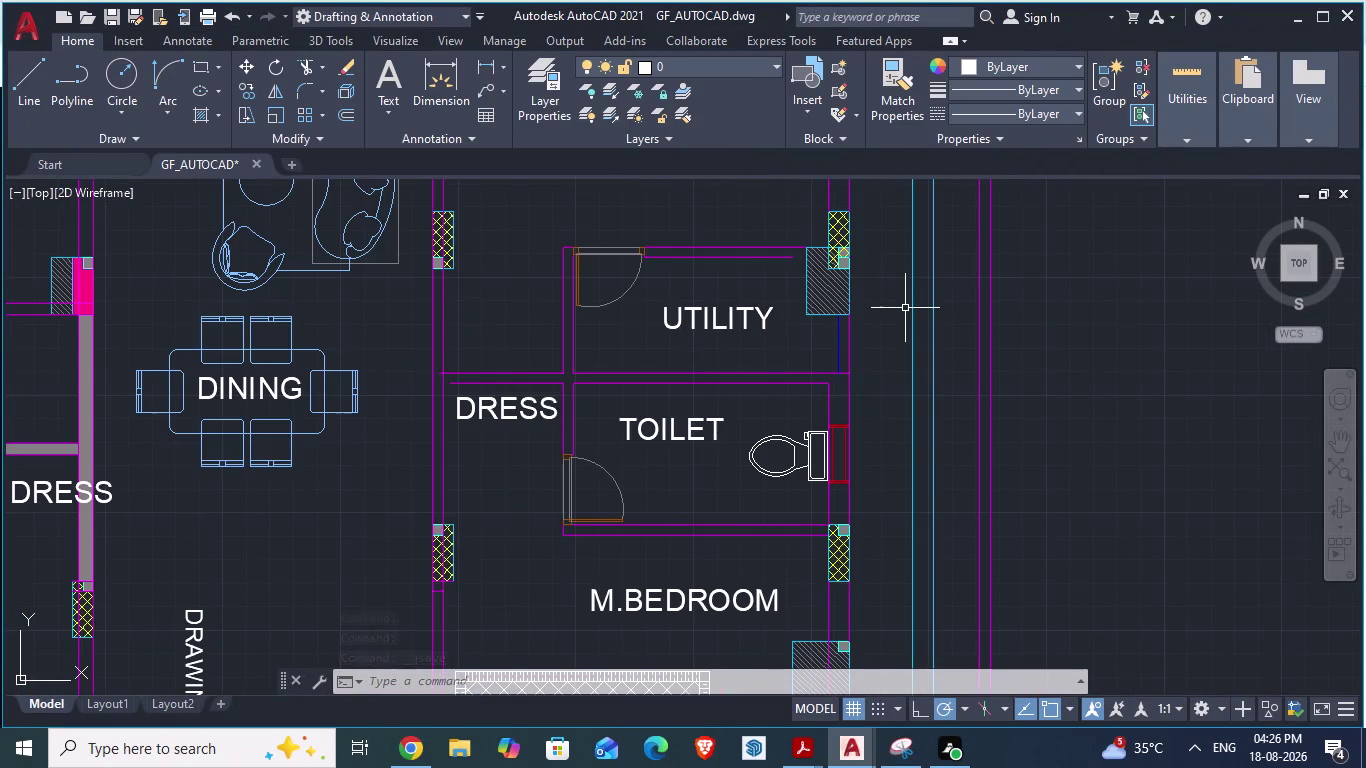
scroll(up, 3)
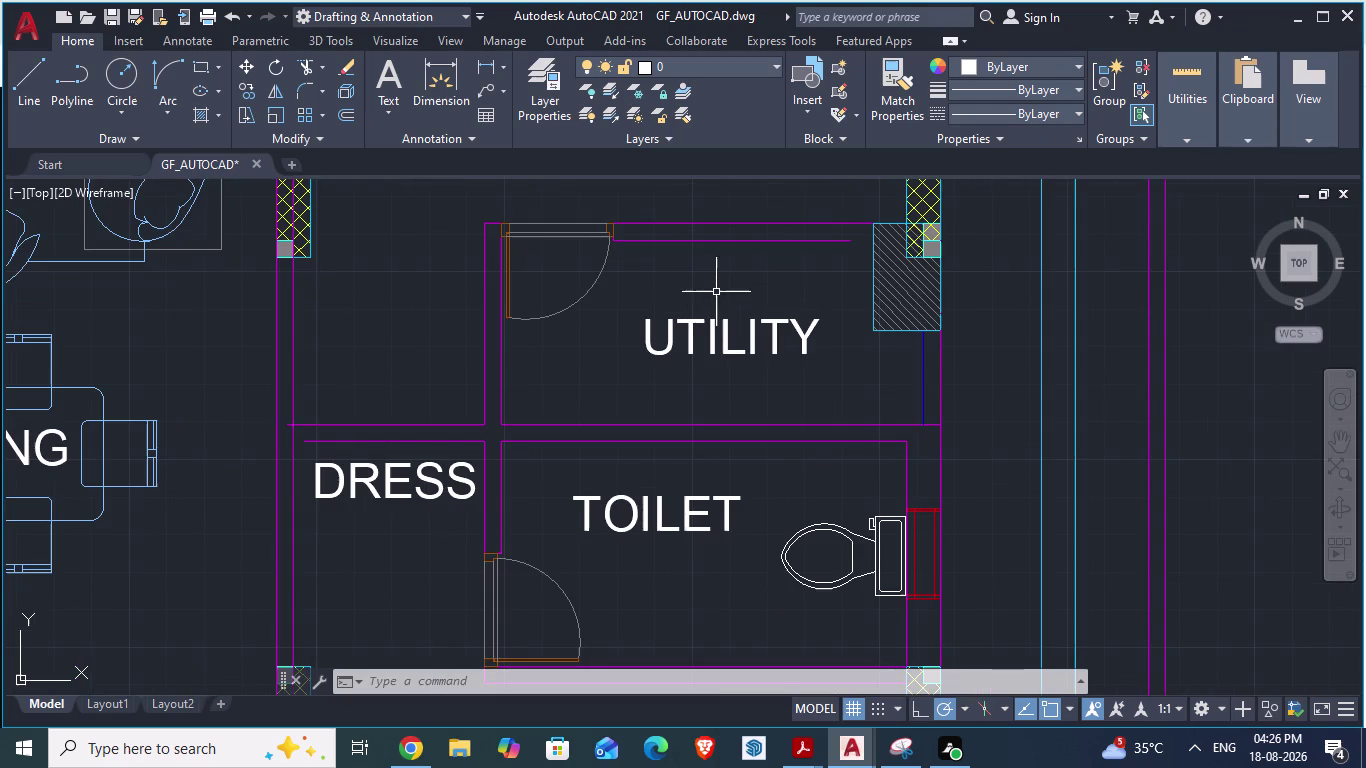
scroll(up, 3)
scroll(down, 3)
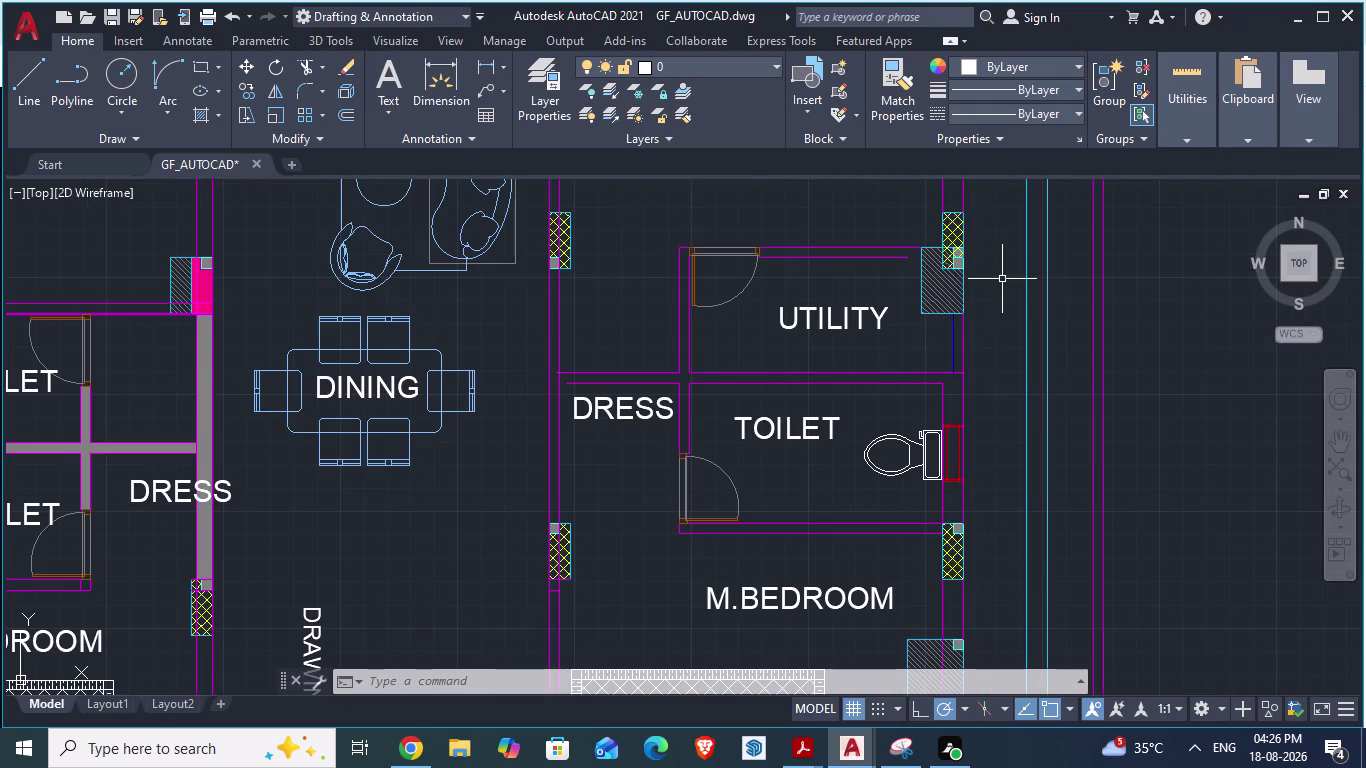
scroll(up, 3)
scroll(down, 3)
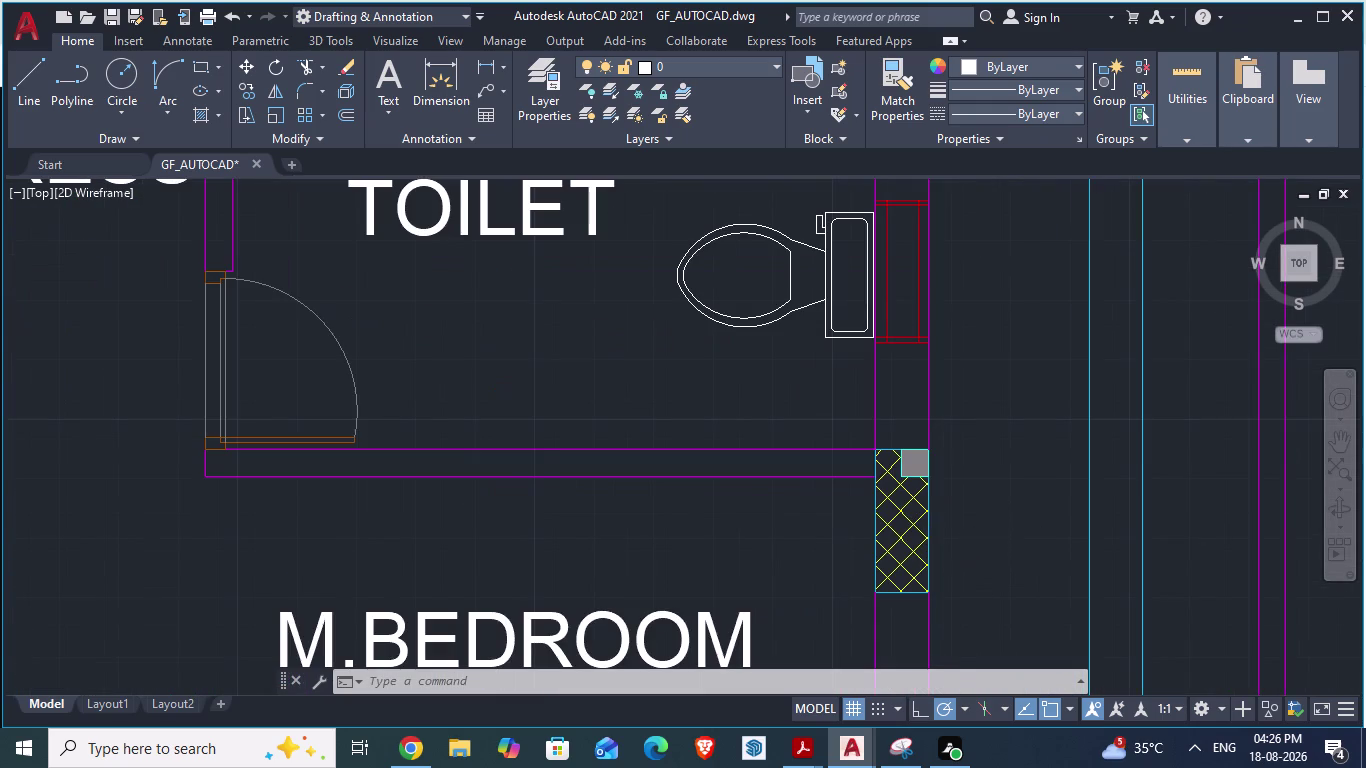
scroll(down, 3)
scroll(up, 3)
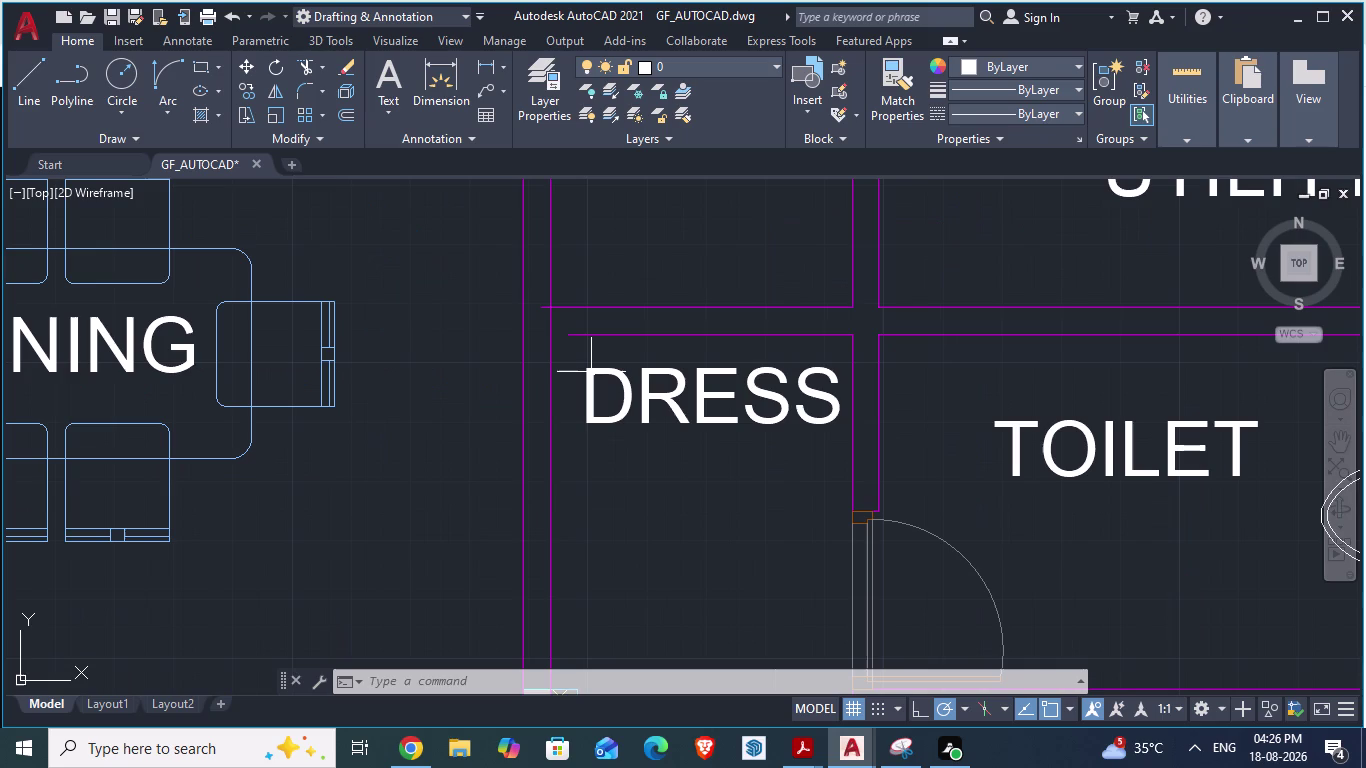
scroll(down, 3)
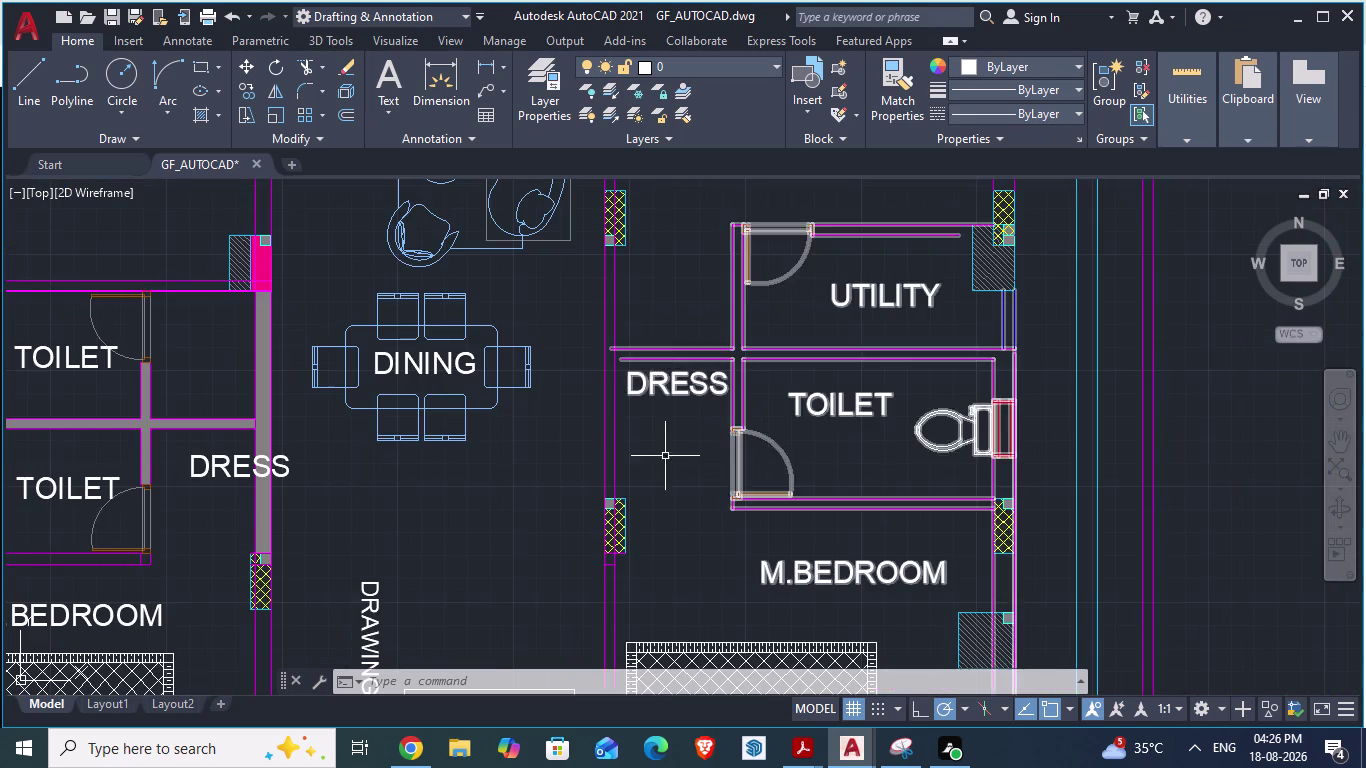
scroll(down, 3)
scroll(up, 3)
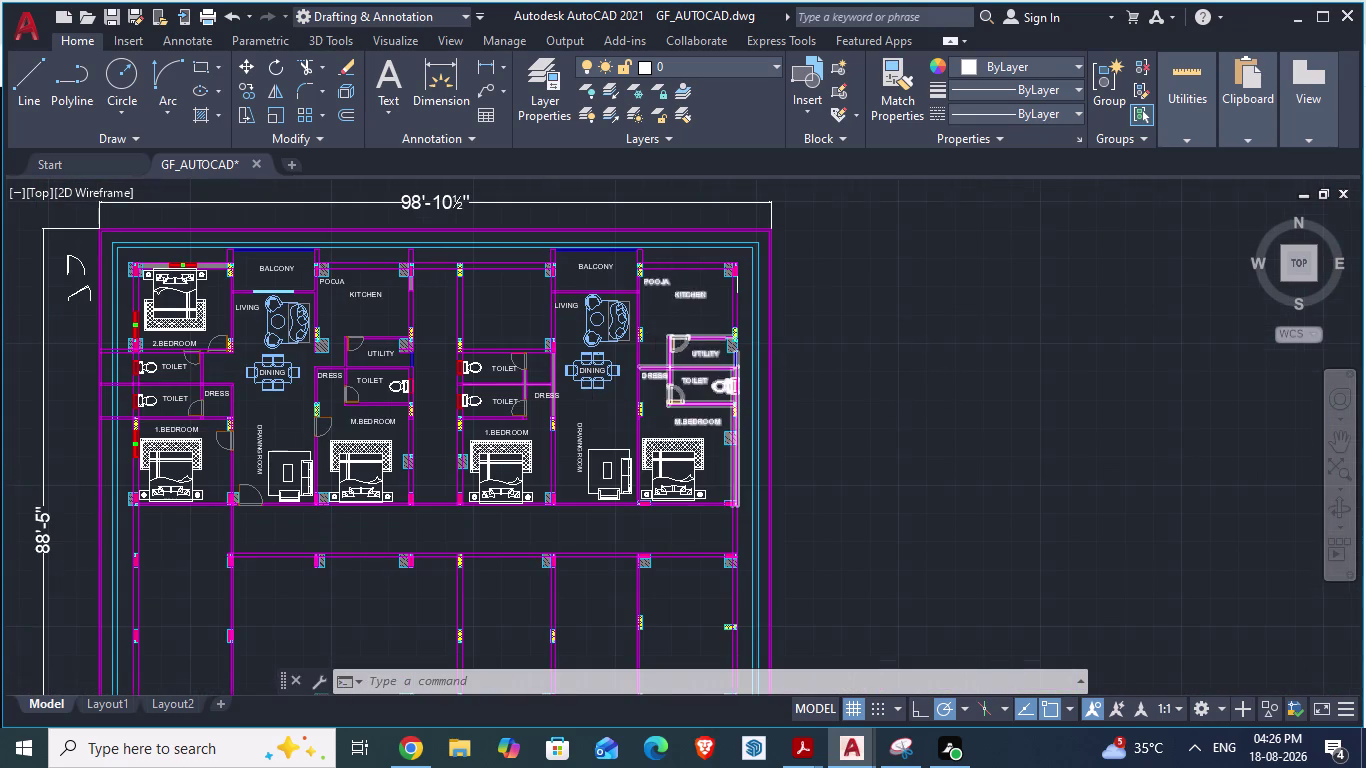
scroll(up, 3)
scroll(up, 3)
scroll(down, 3)
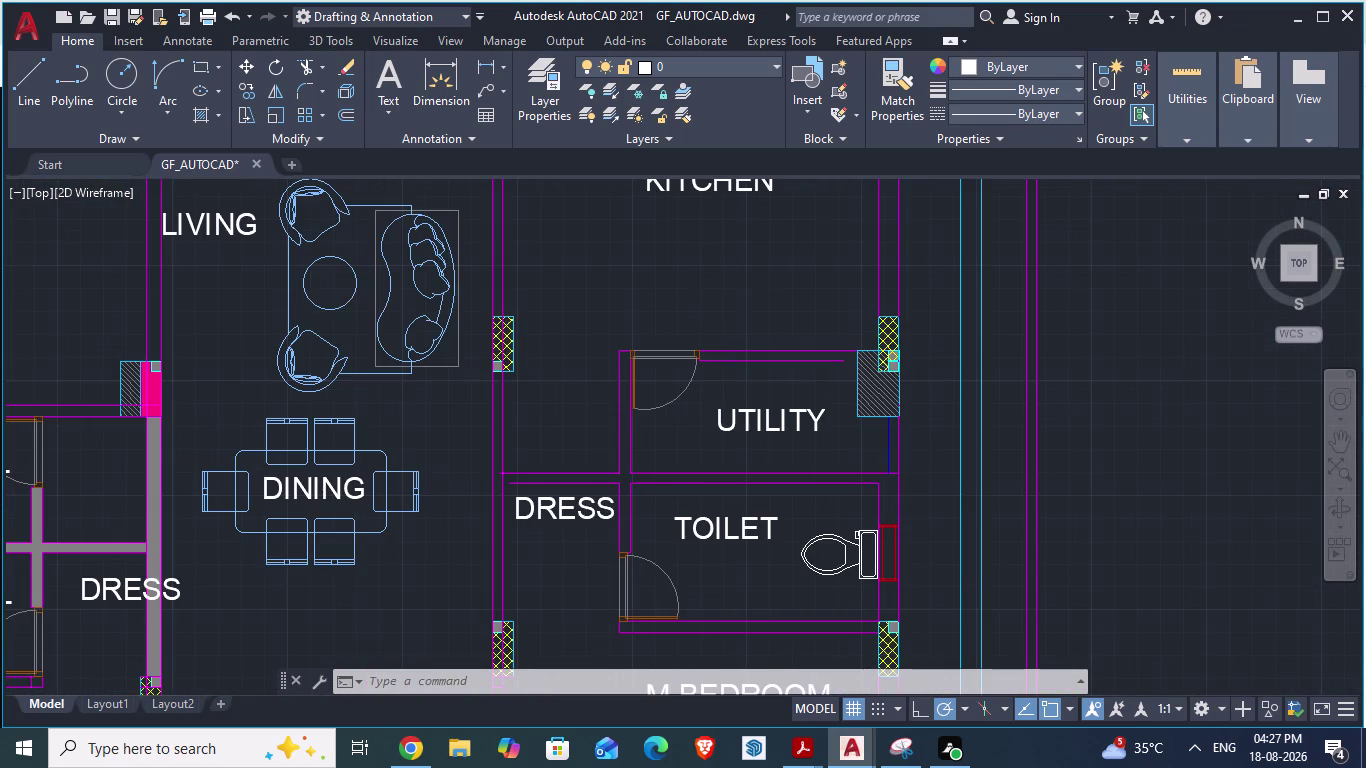
scroll(down, 3)
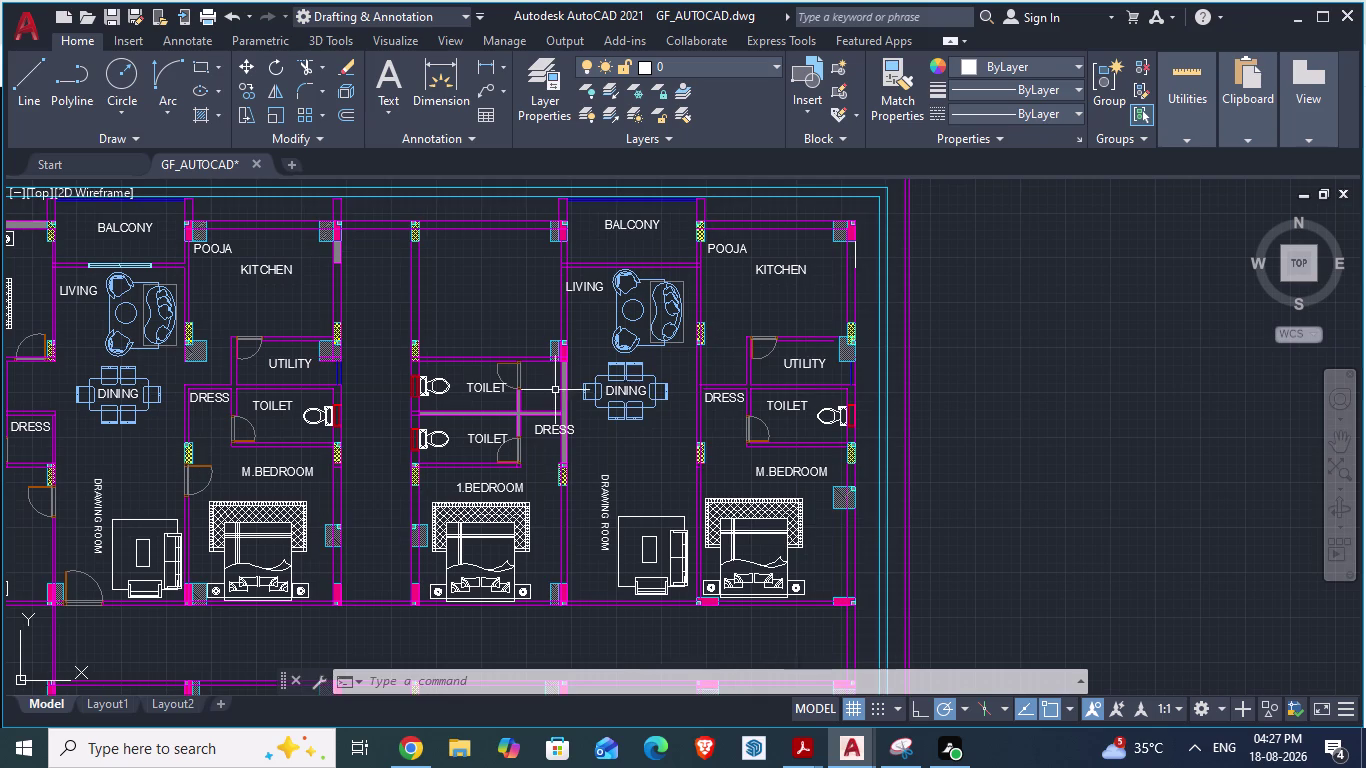
text(X)
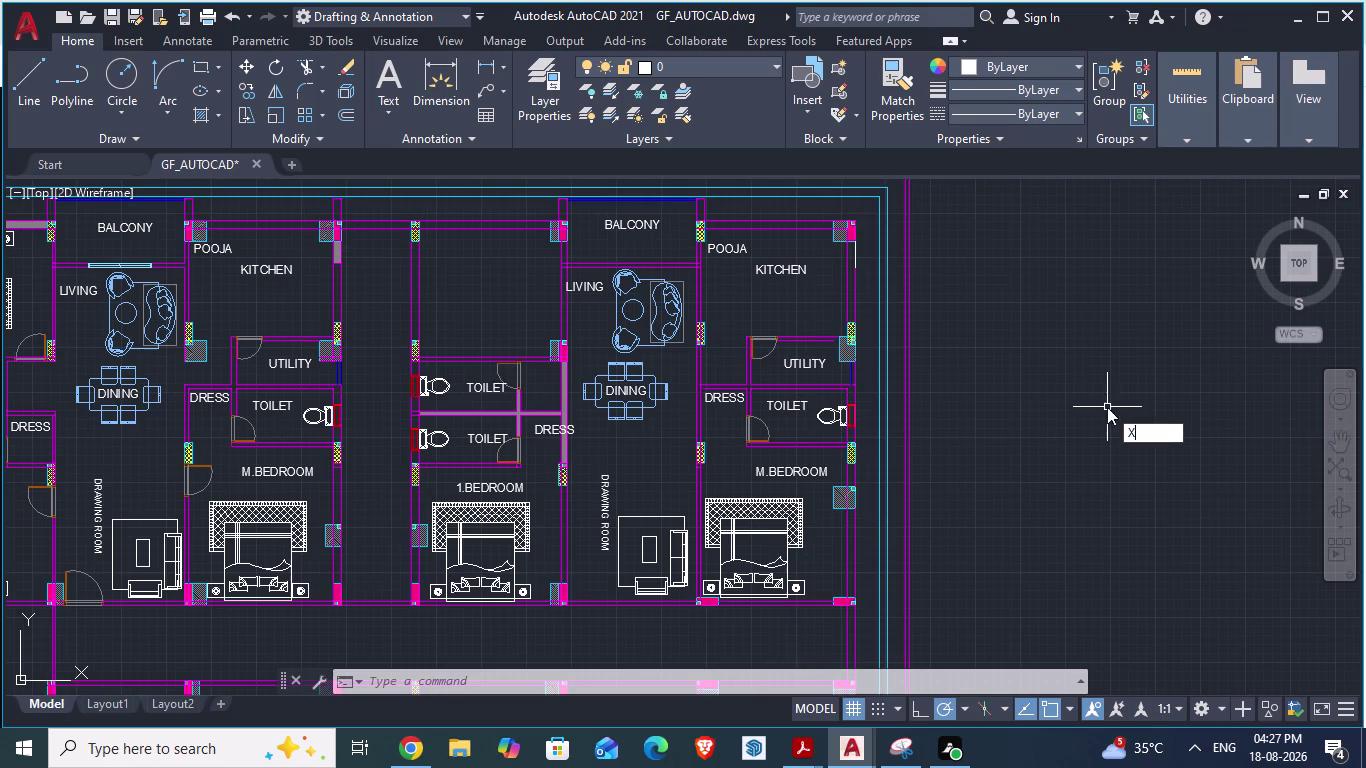
Place one horizontal construction line level with the utility room's top wall line.
text(L)
key(Return)
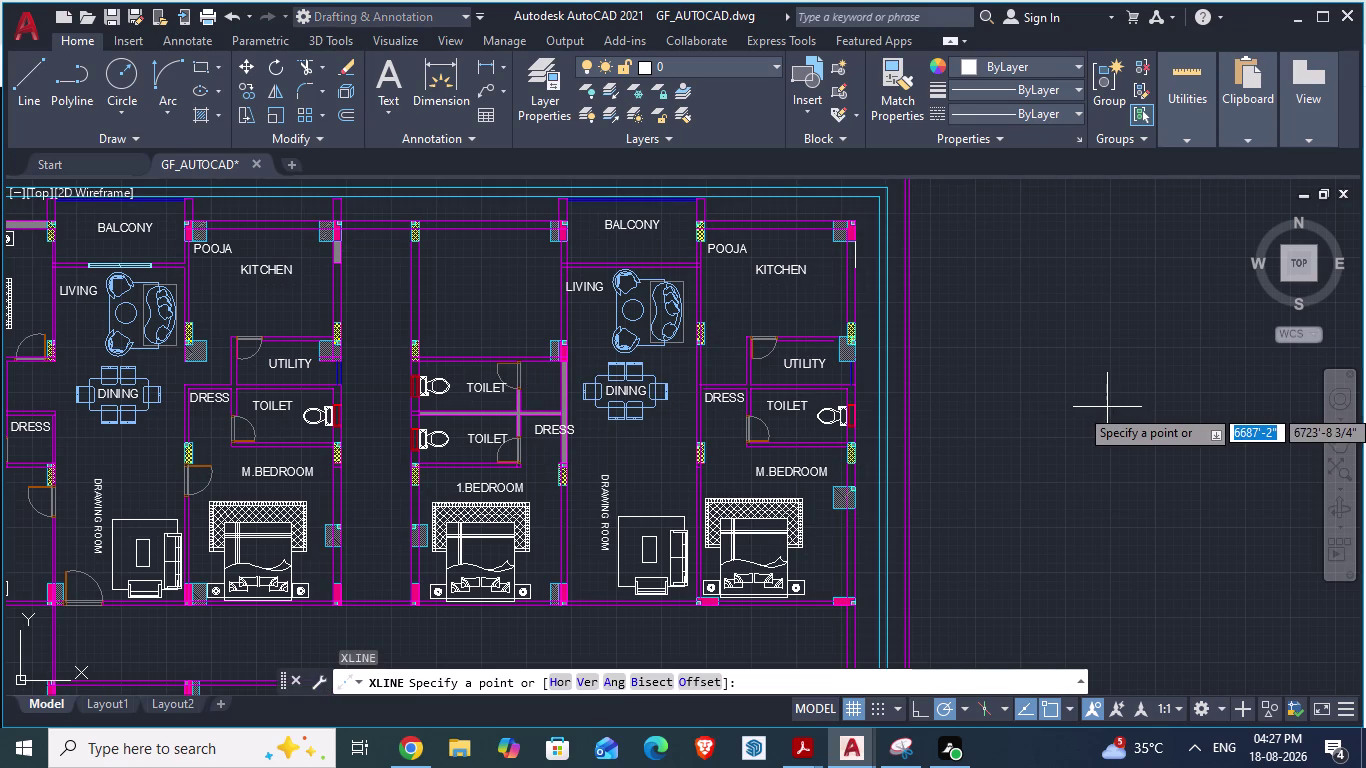
key(h)
key(Return)
scroll(up, 3)
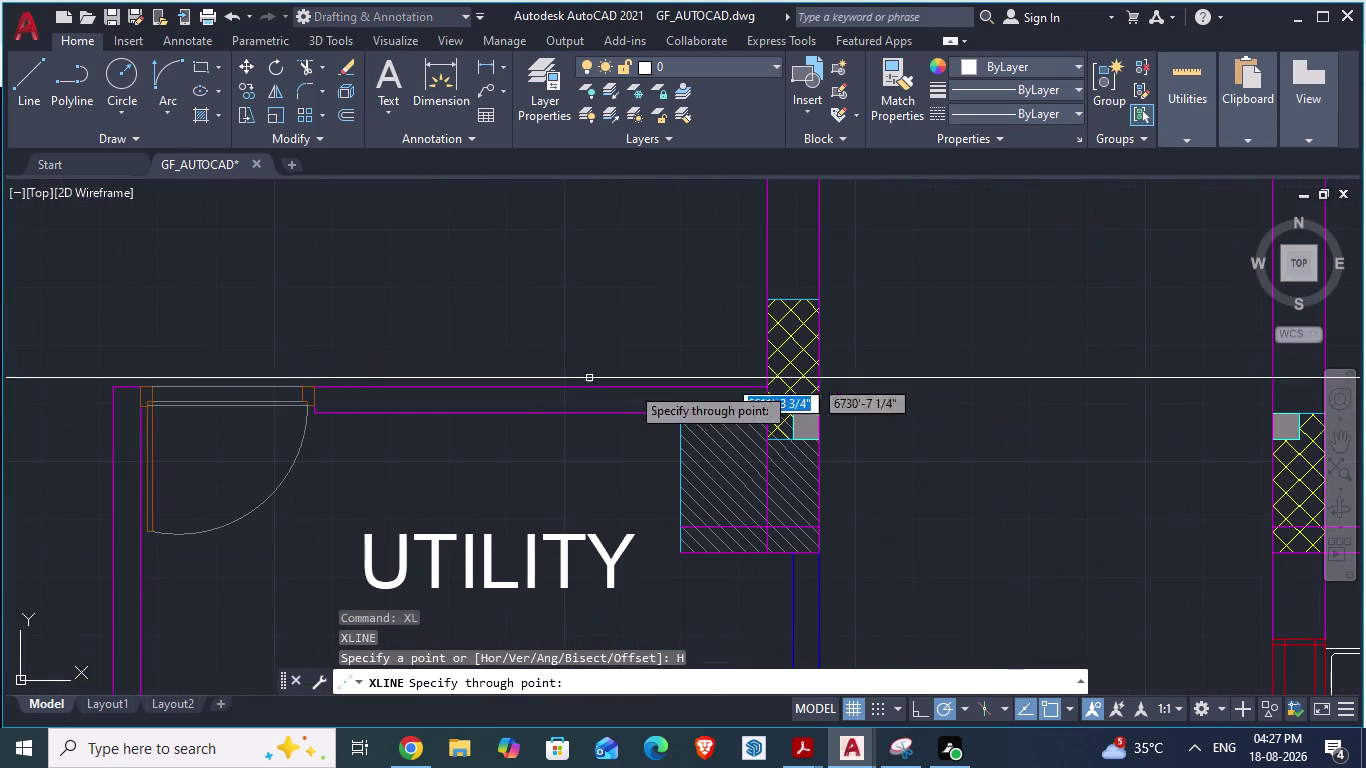
click(766, 386)
scroll(down, 3)
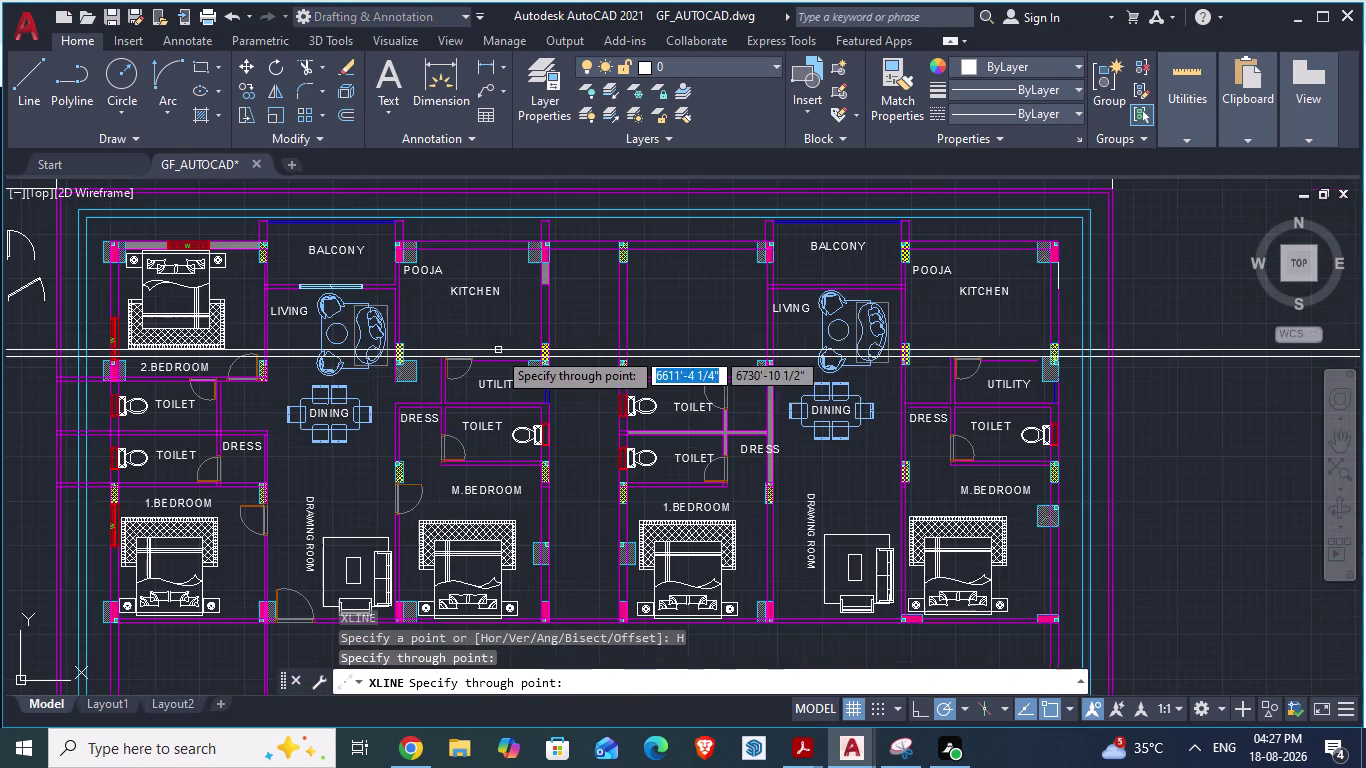
scroll(up, 3)
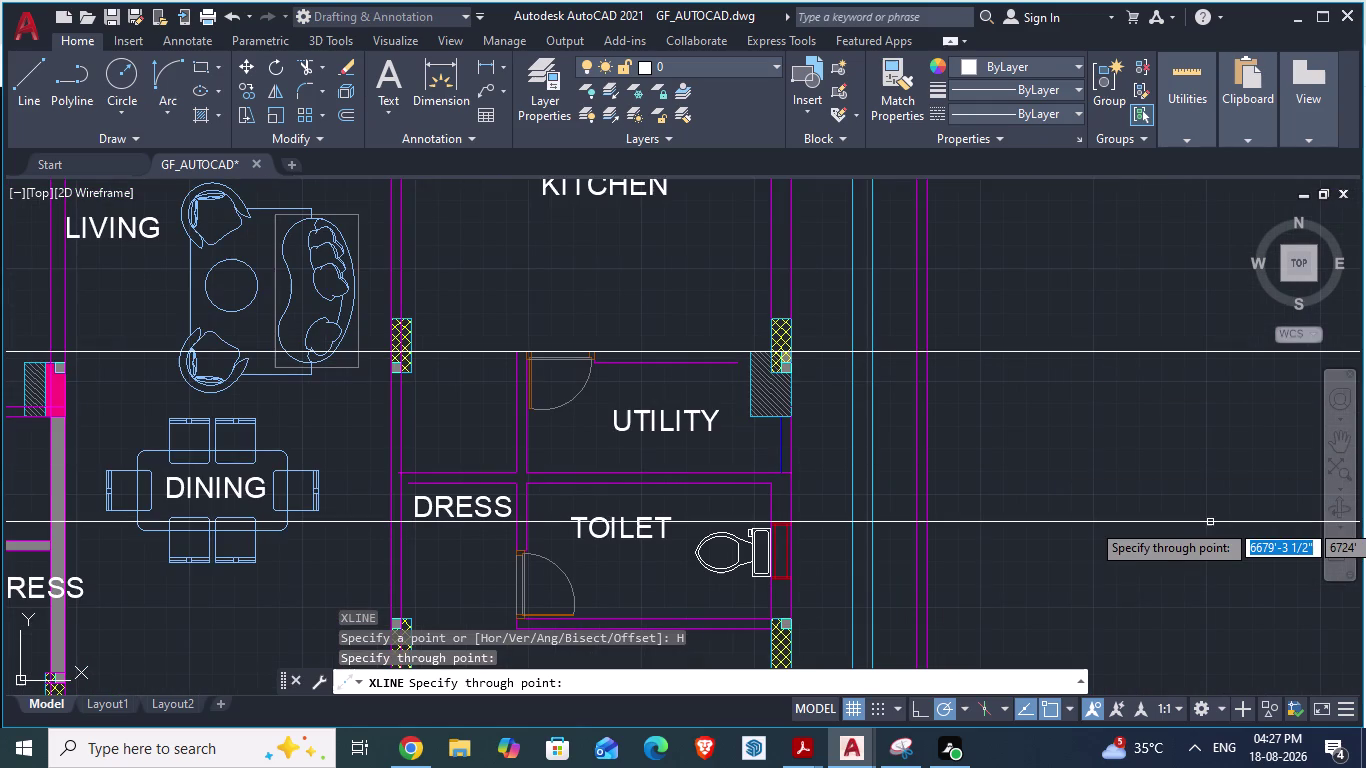
key(Escape)
scroll(down, 3)
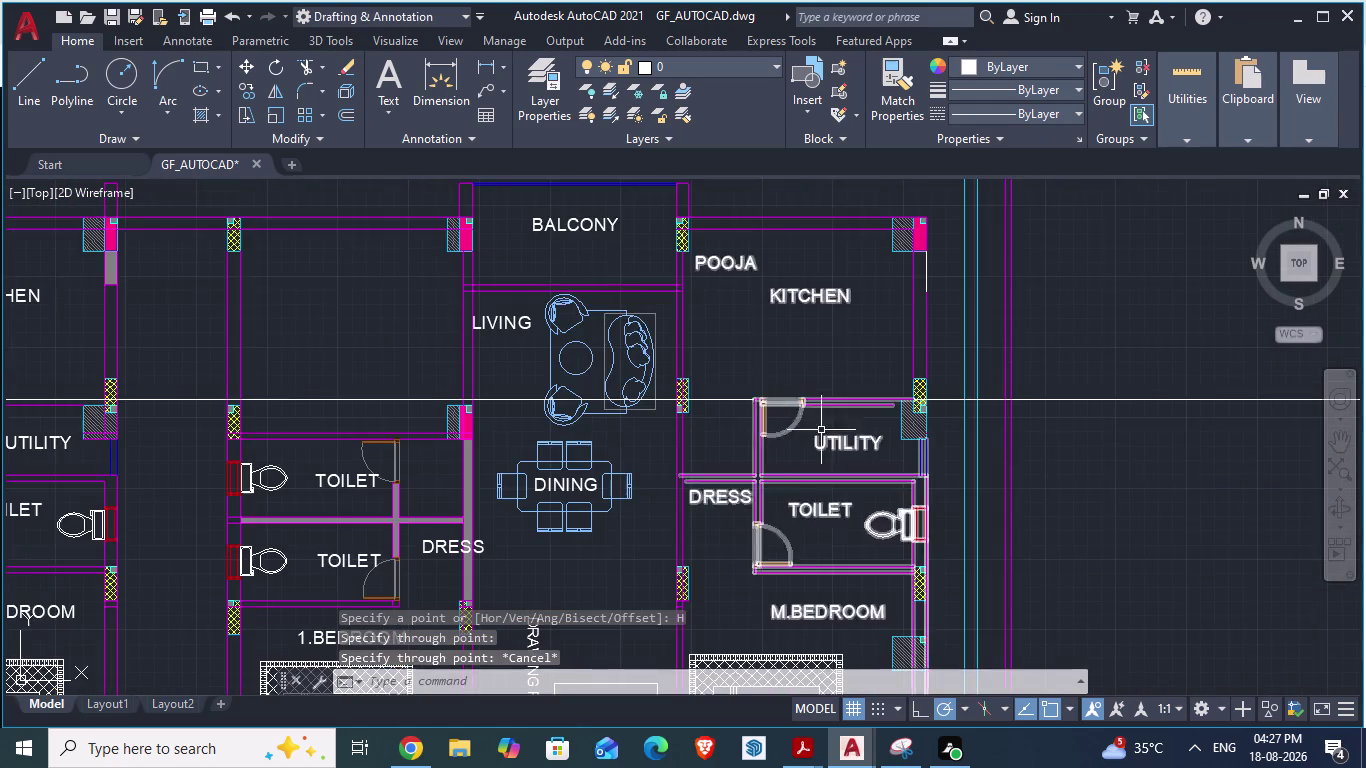
scroll(up, 3)
scroll(up, 3)
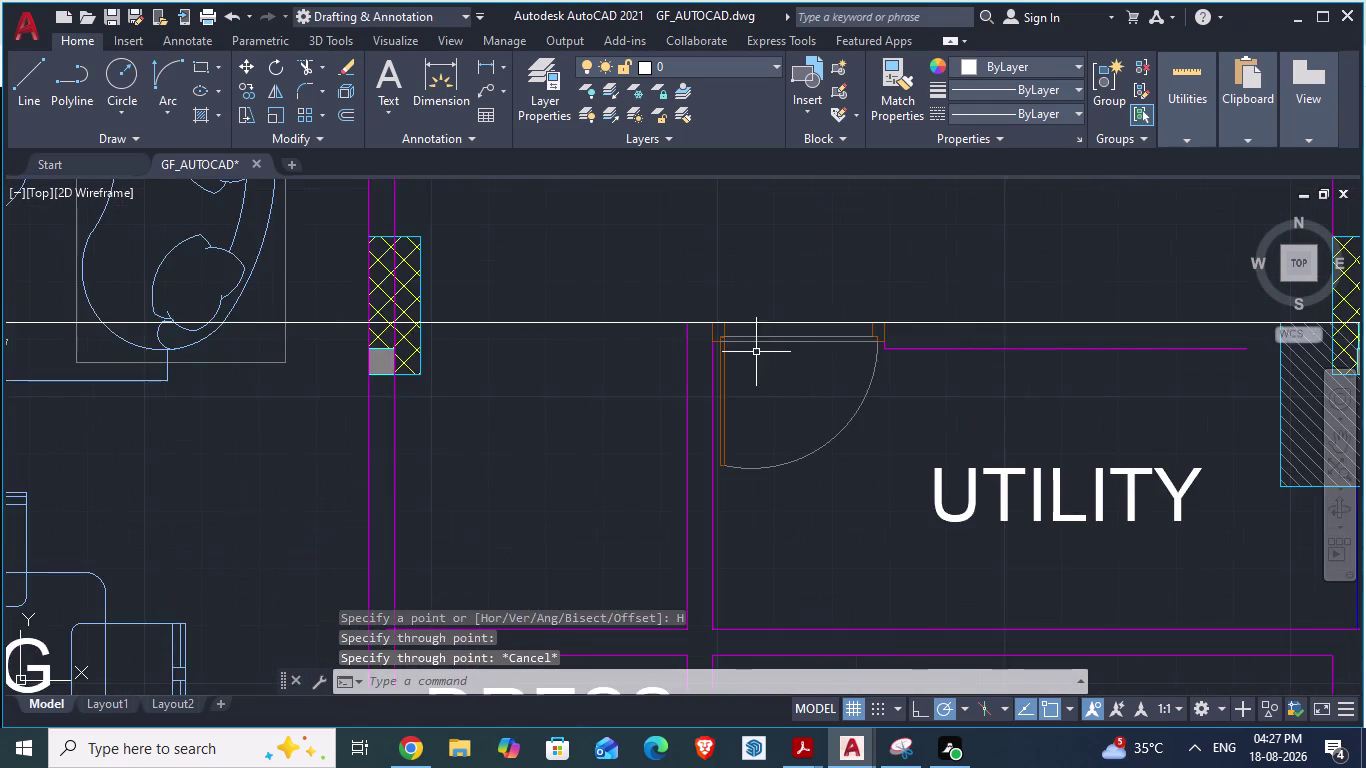
scroll(up, 3)
scroll(down, 3)
scroll(down, 3)
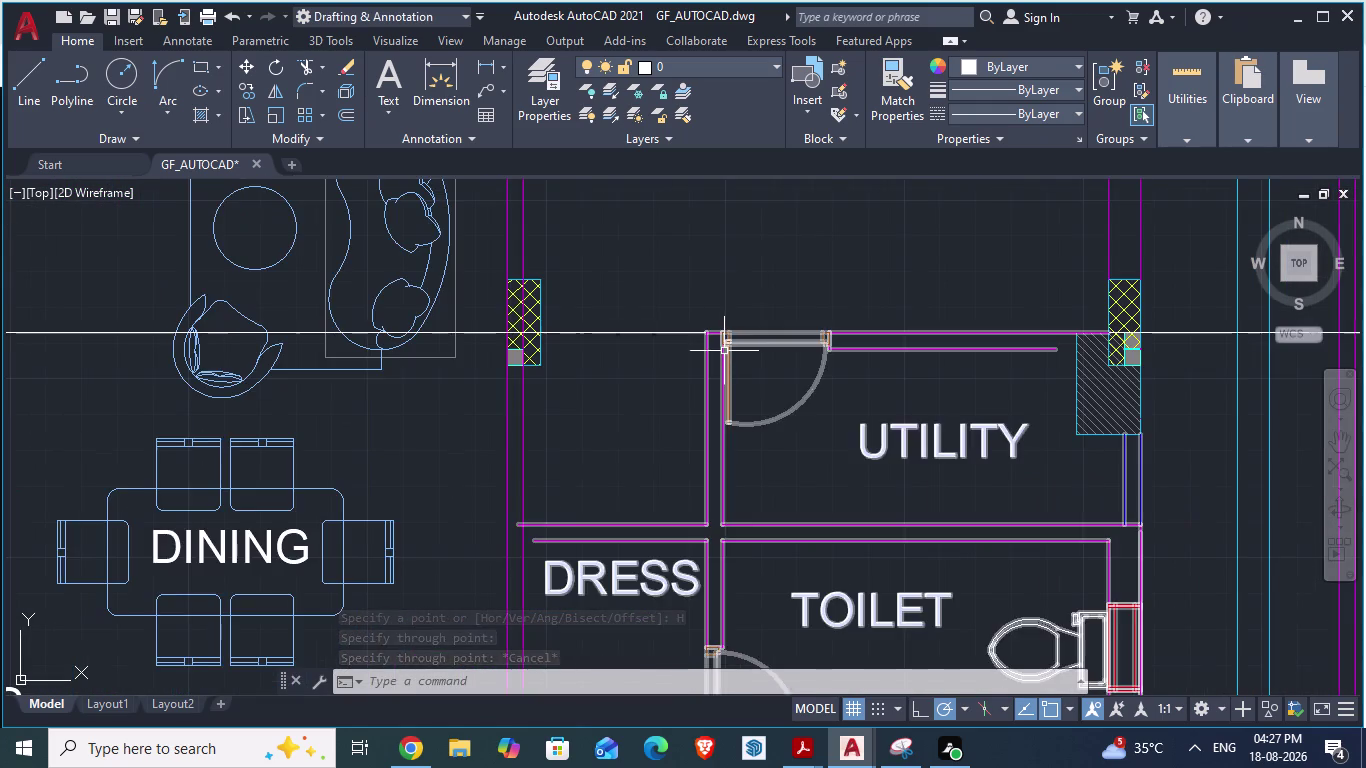
scroll(up, 3)
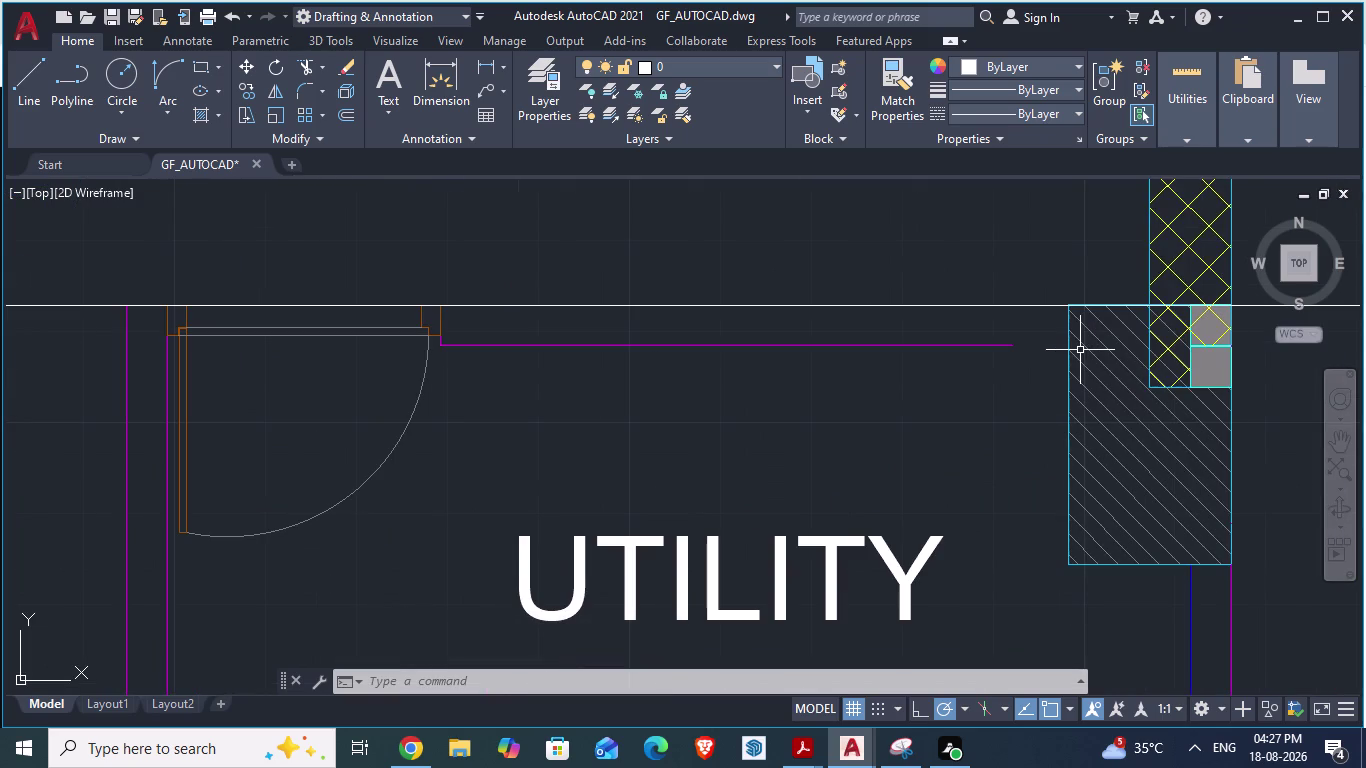
scroll(down, 3)
scroll(down, 3)
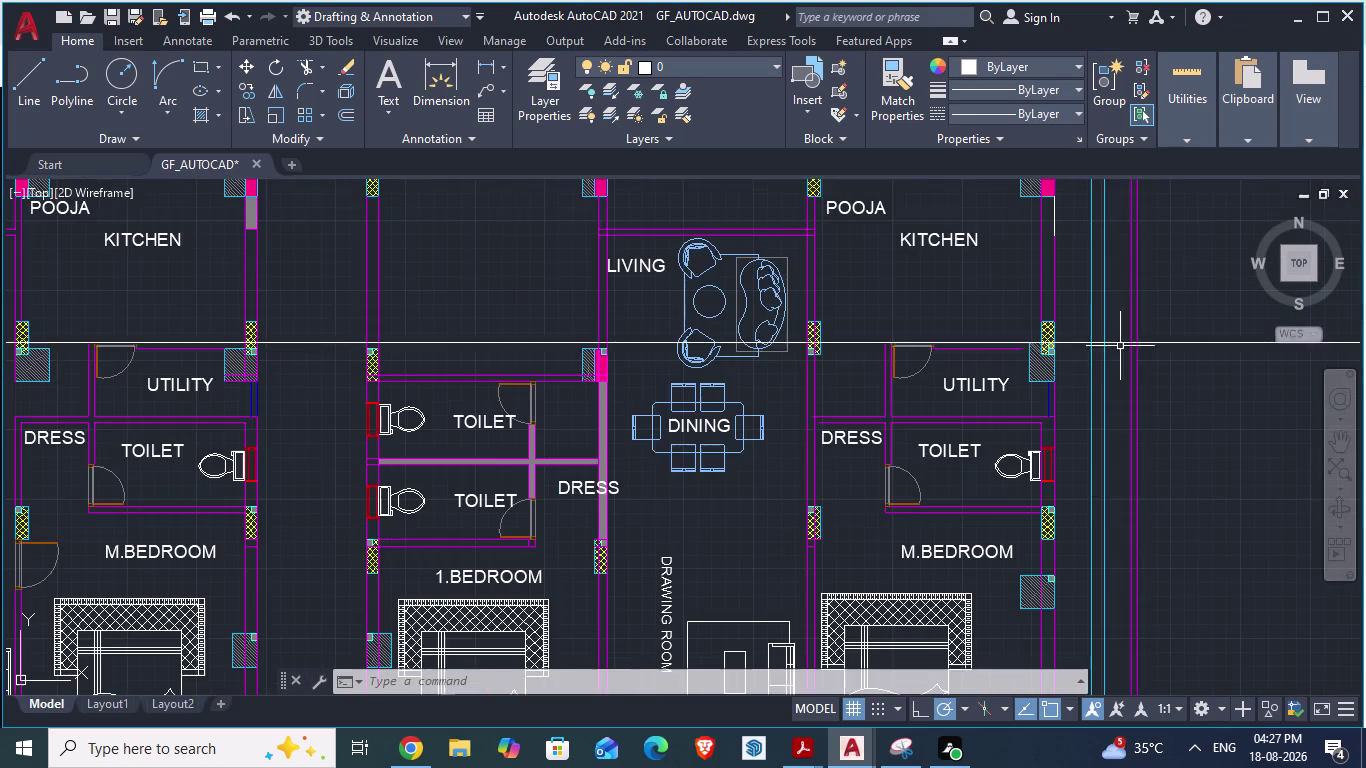
scroll(down, 3)
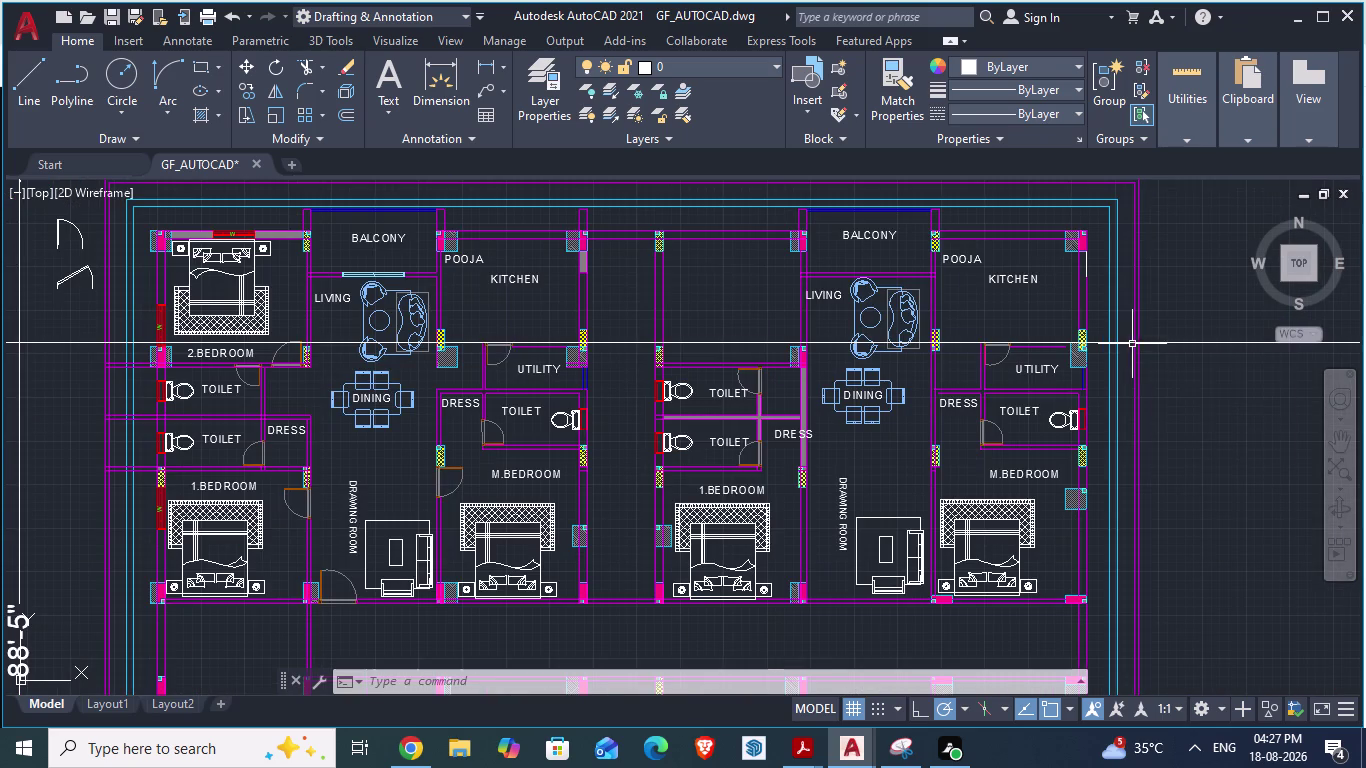
scroll(up, 3)
scroll(up, 3)
scroll(down, 3)
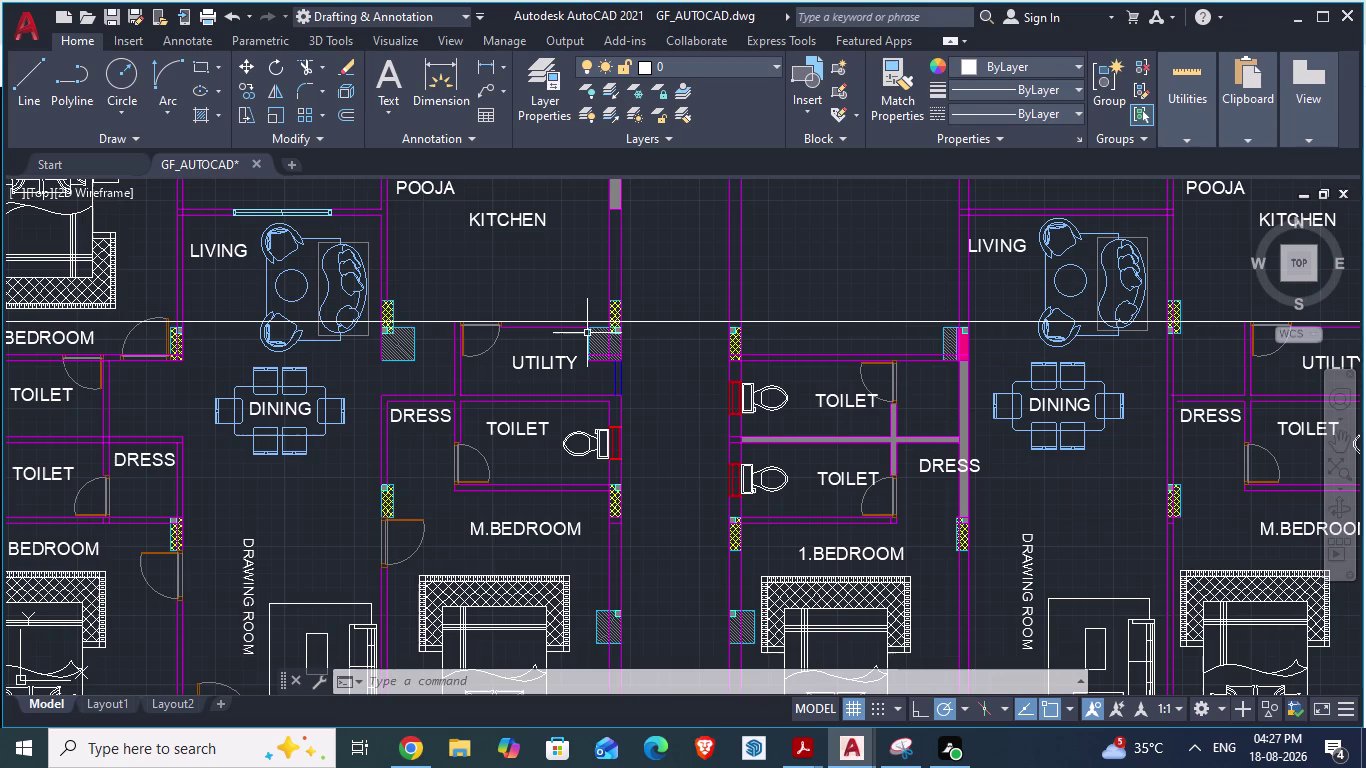
scroll(up, 3)
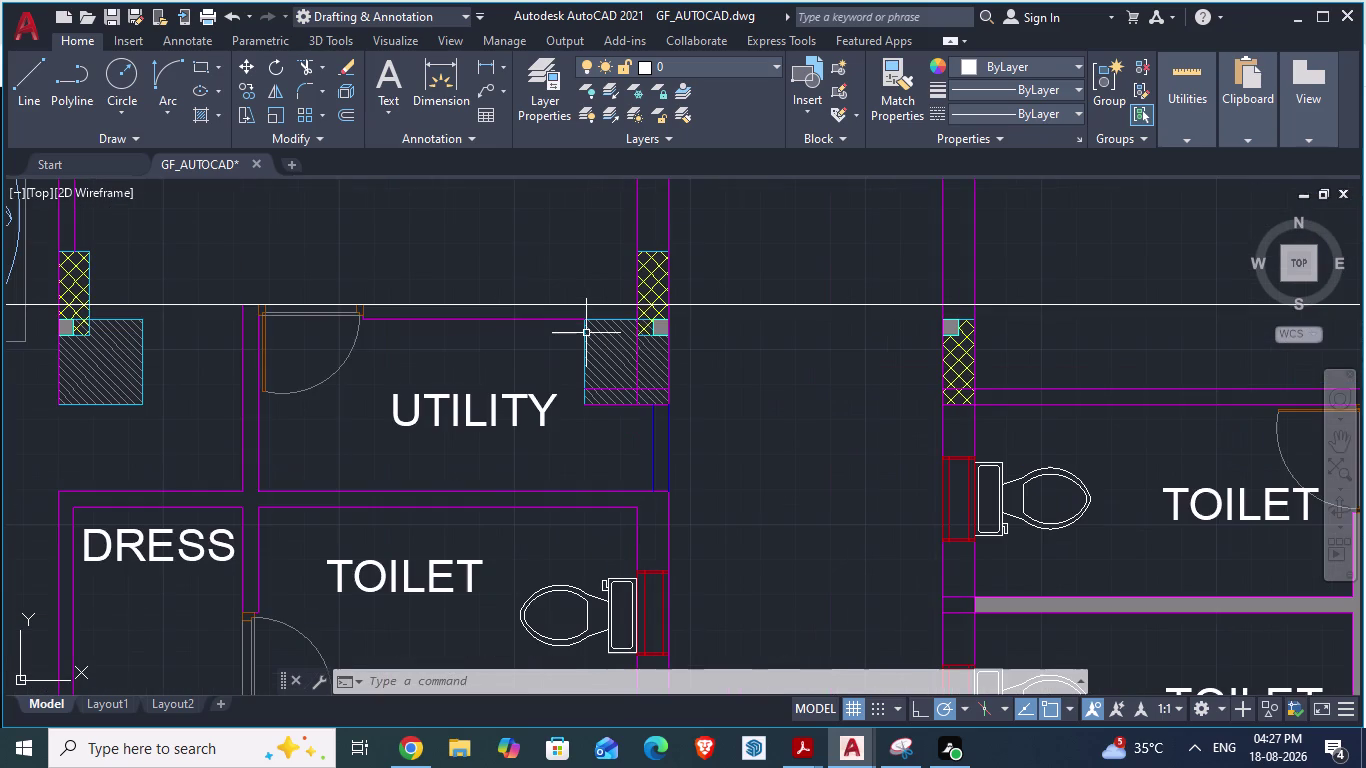
scroll(up, 3)
scroll(down, 3)
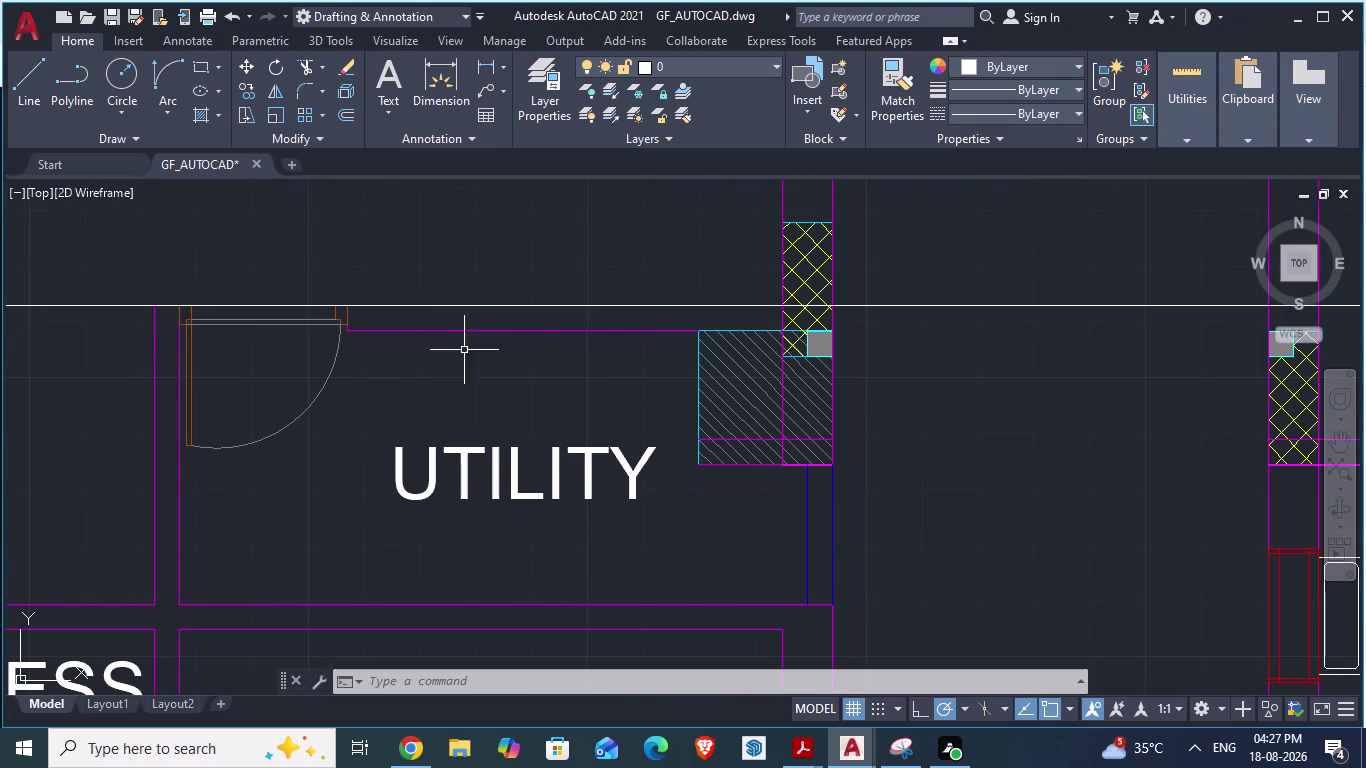
scroll(down, 3)
scroll(down, 3)
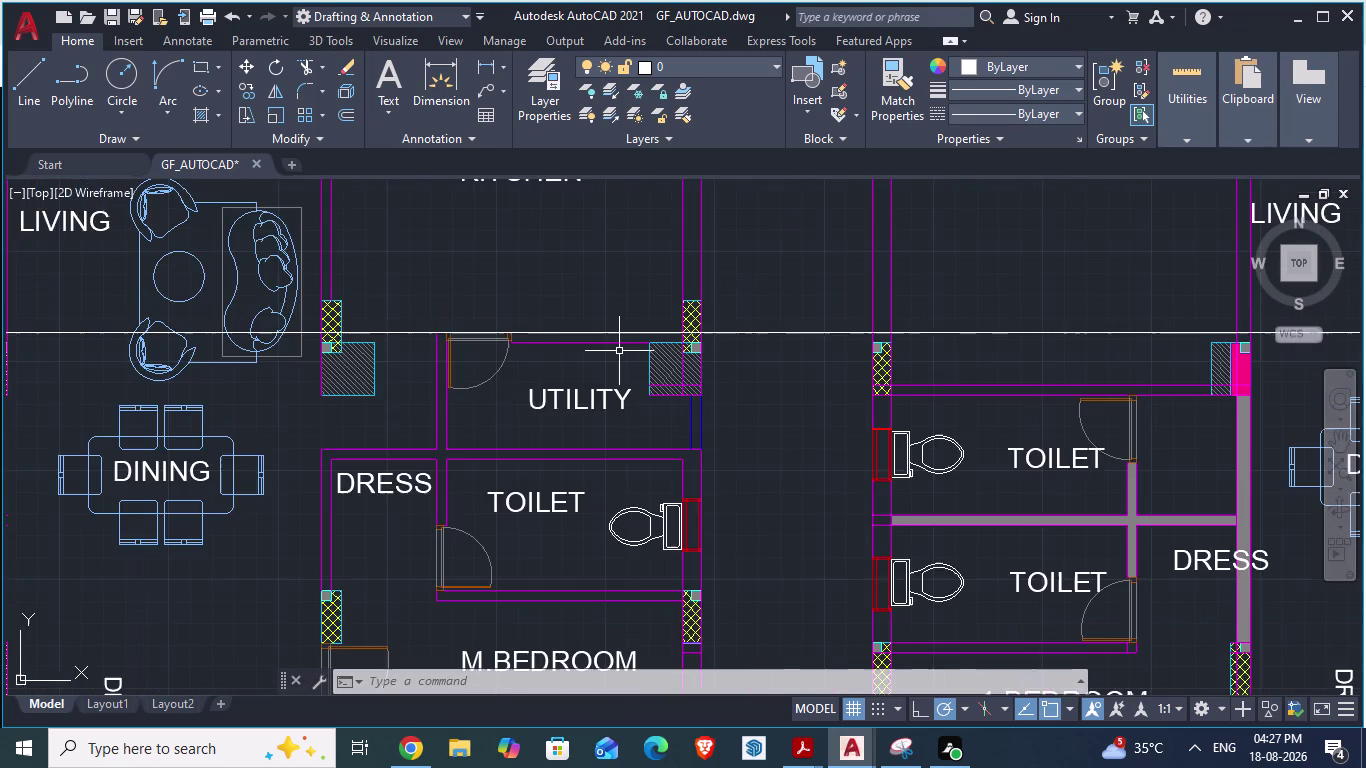
scroll(down, 3)
scroll(down, 3)
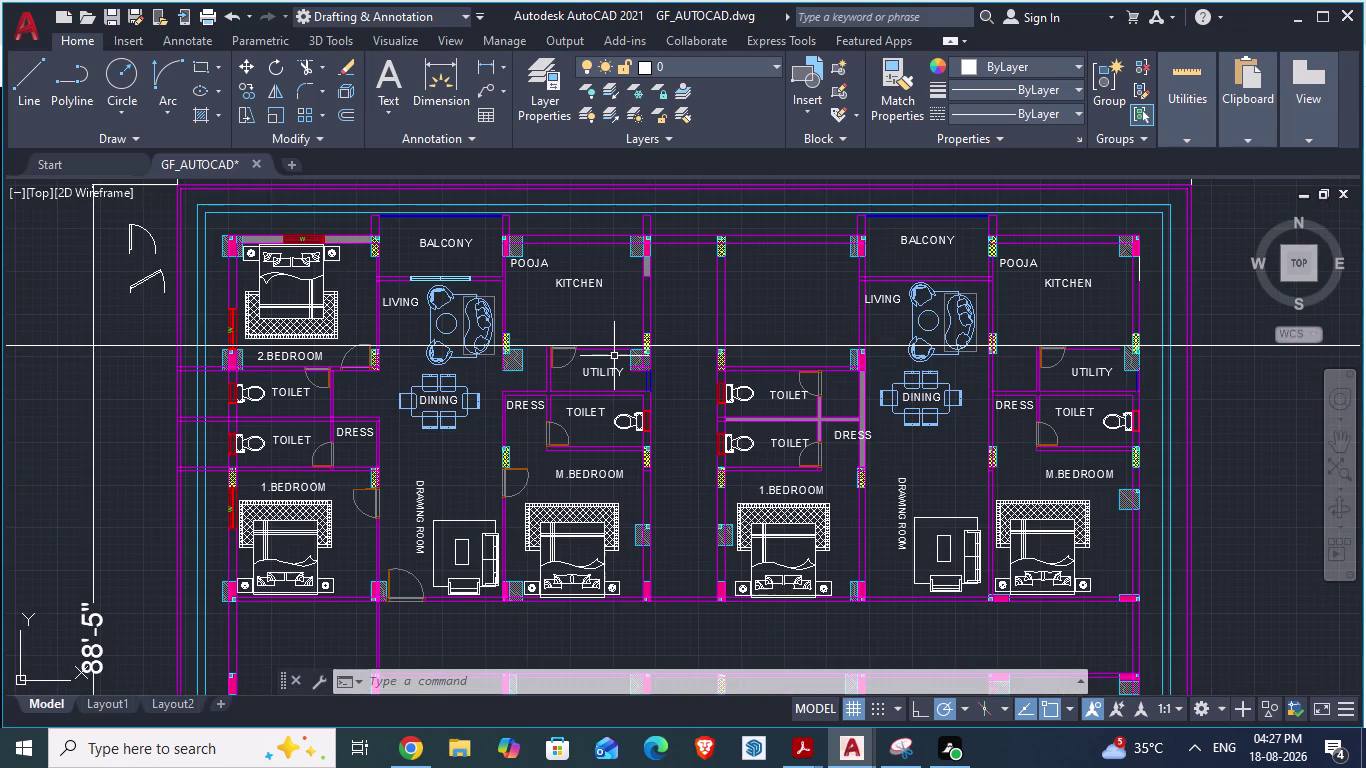
scroll(up, 3)
scroll(up, 3)
scroll(down, 3)
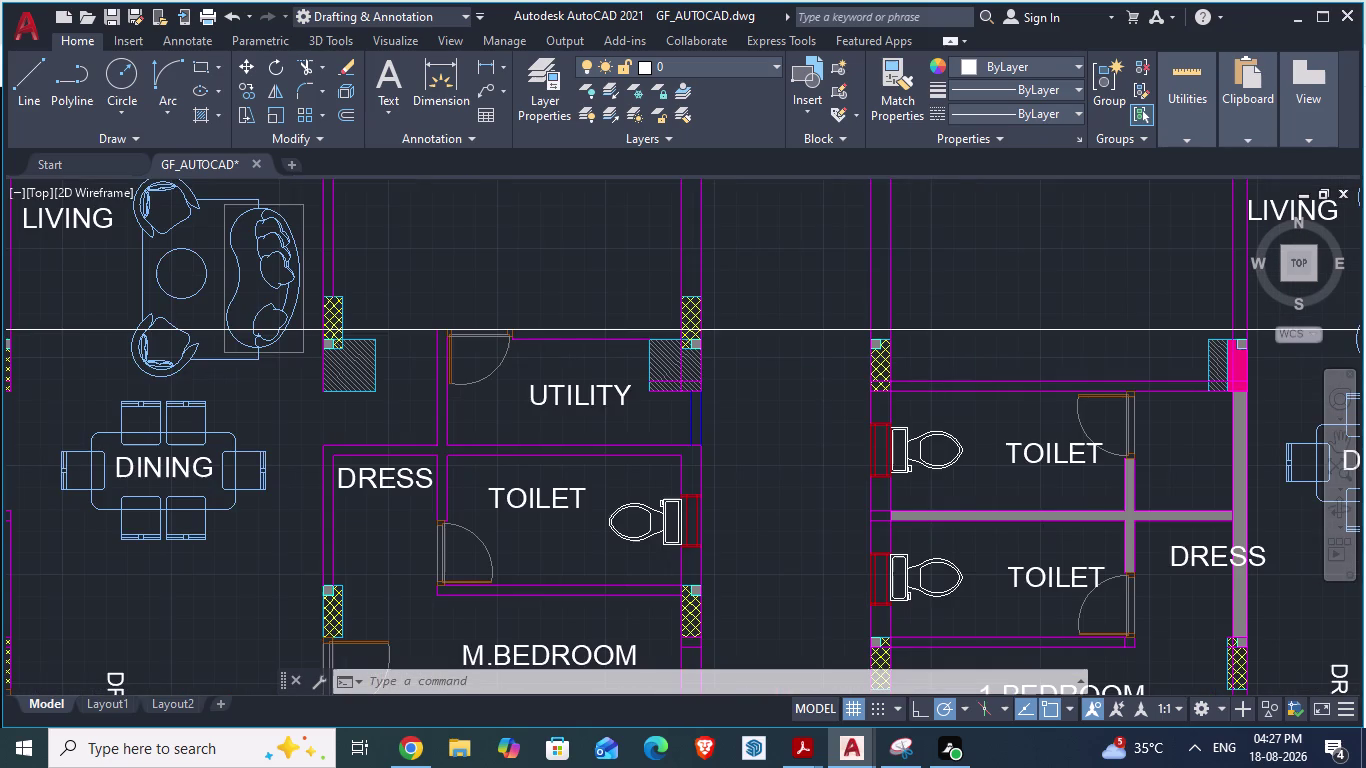
scroll(up, 3)
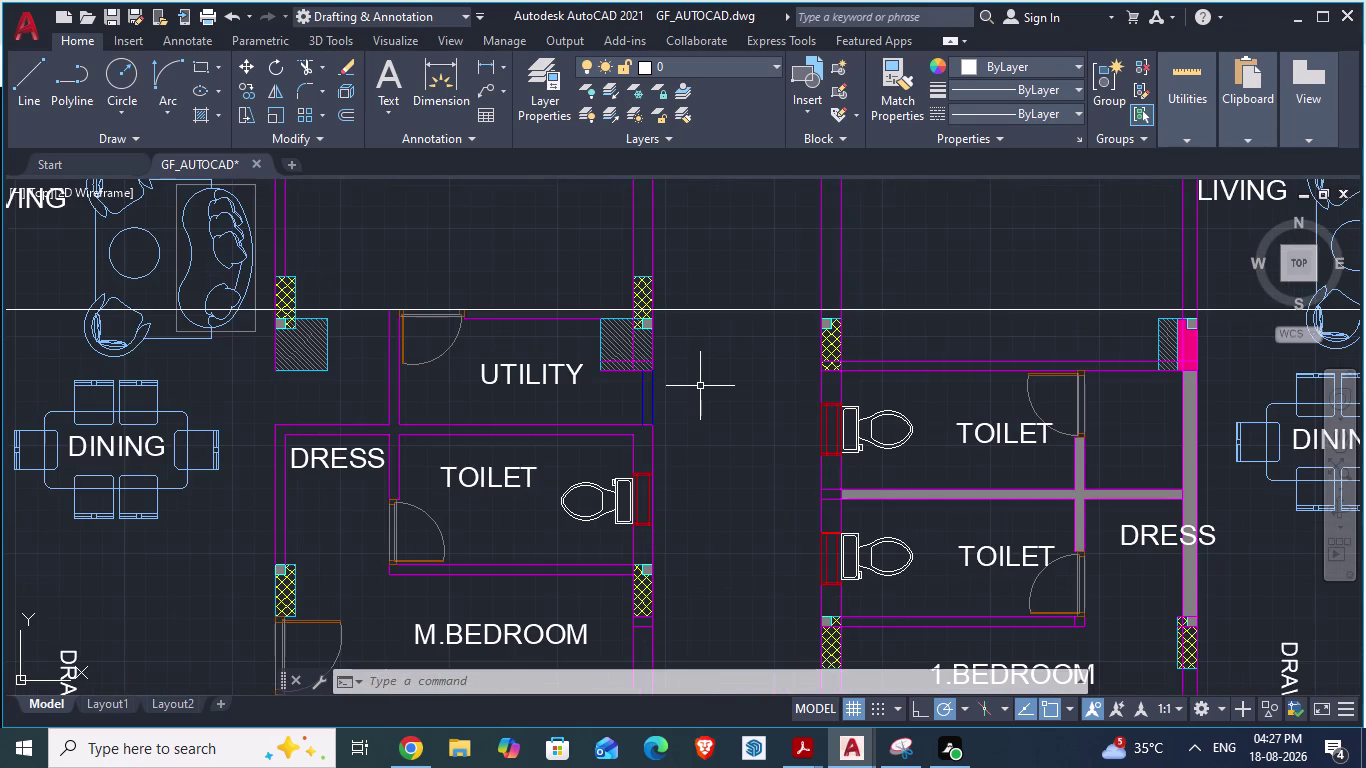
scroll(up, 3)
Trim two stray hatch pieces off the utility column, cancelling when the third fails.
text(TR)
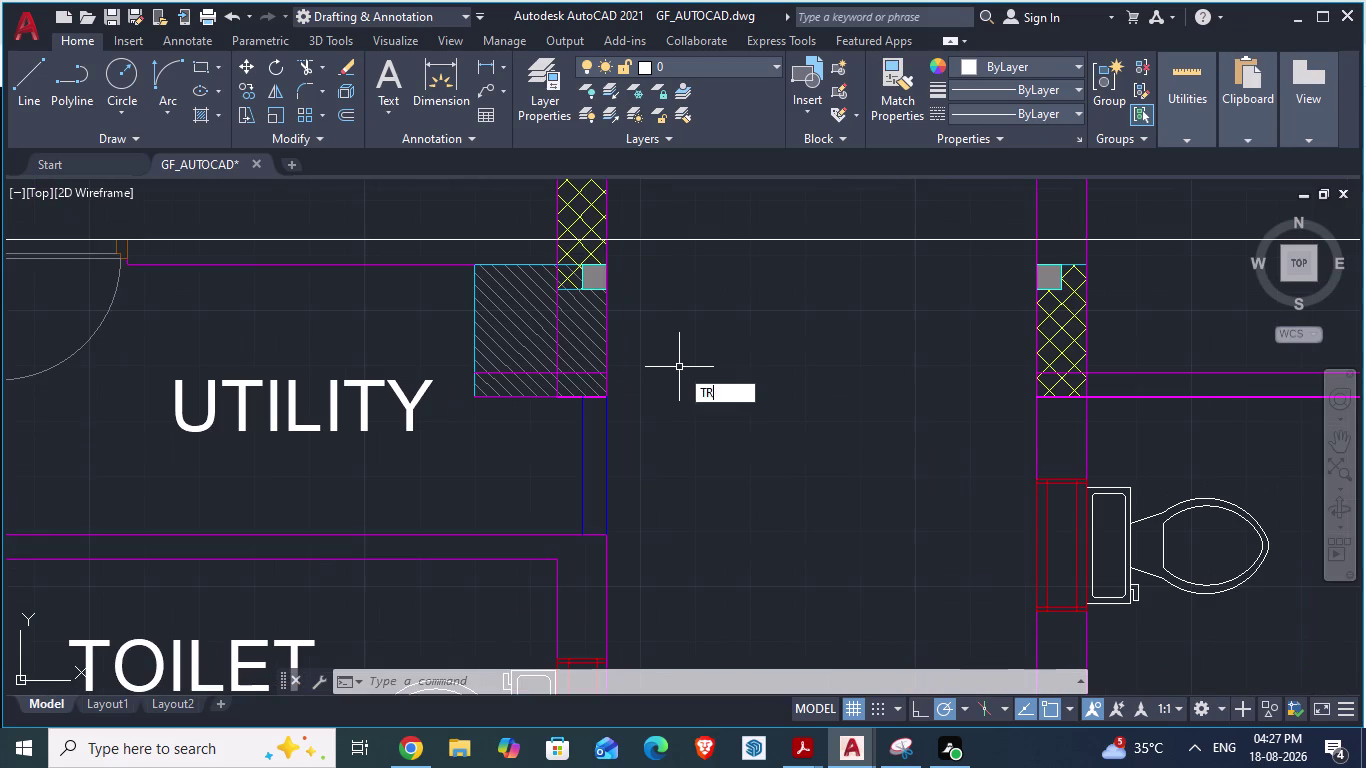
key(Return)
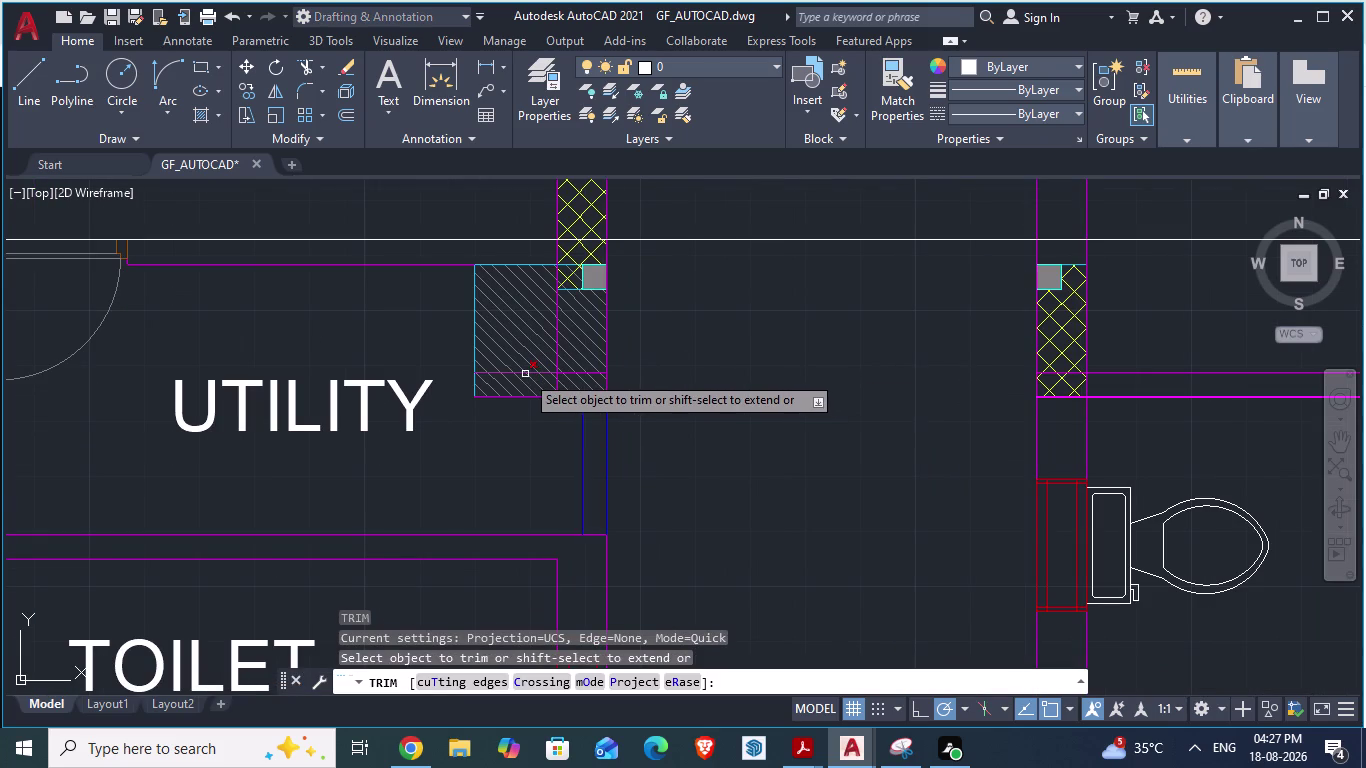
click(525, 374)
click(560, 347)
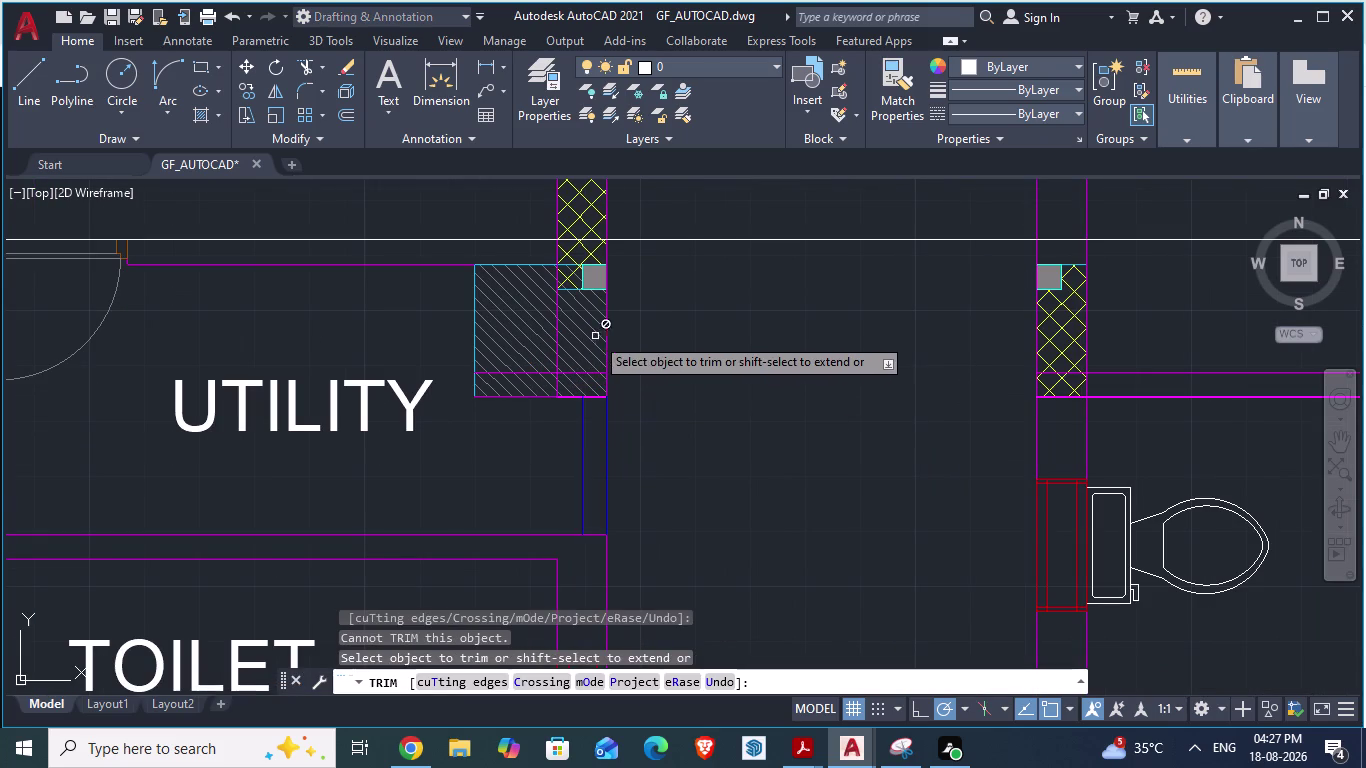
click(606, 338)
key(Escape)
key(Escape)
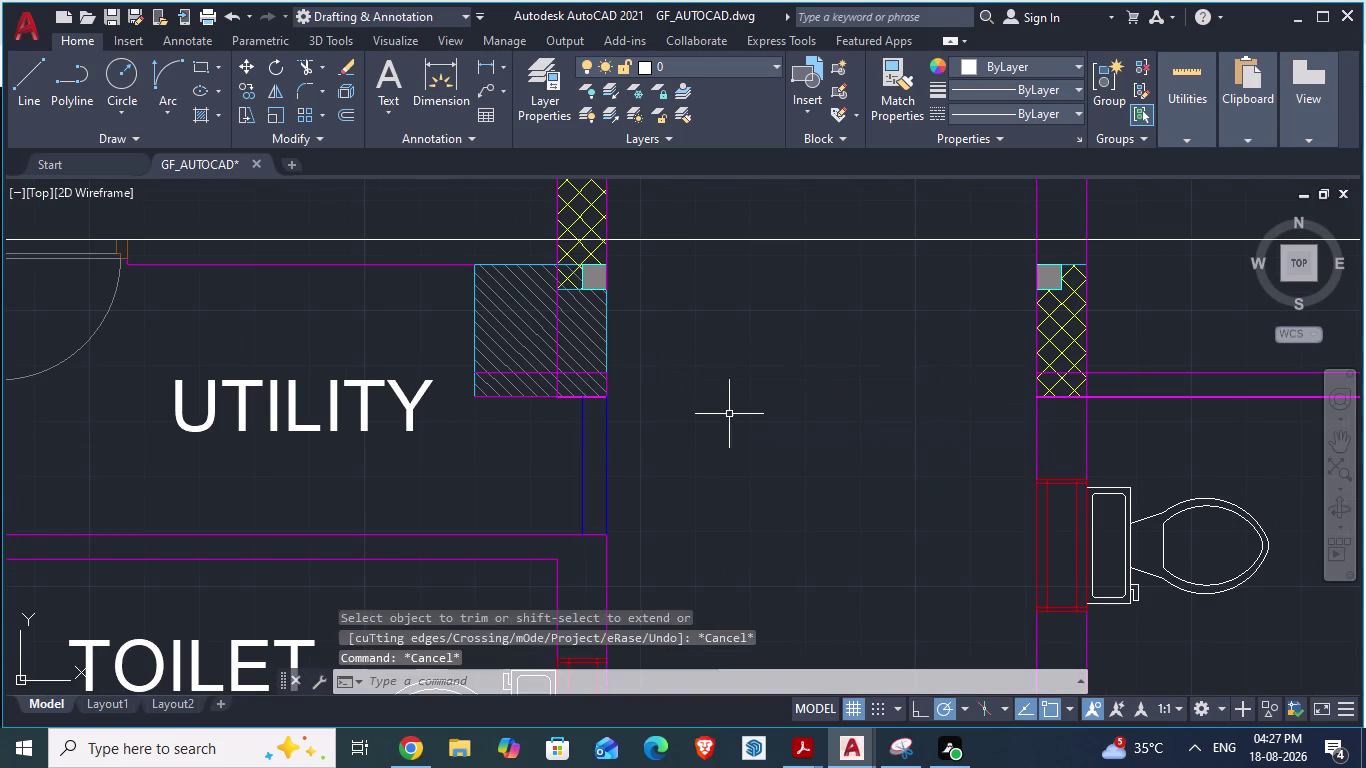
key(Escape)
Restart TRIM and remove the inner hatch lines and lower hatch strip of the column.
text(TR)
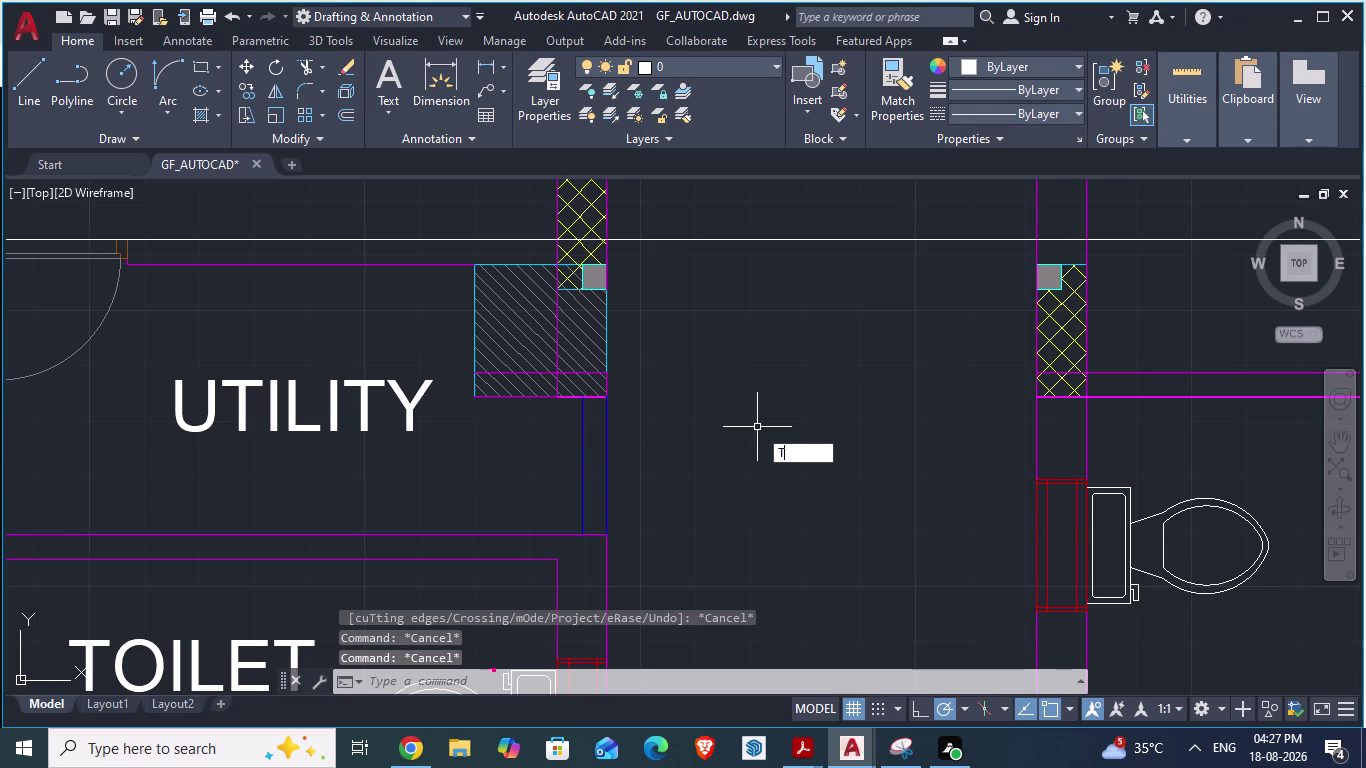
key(Return)
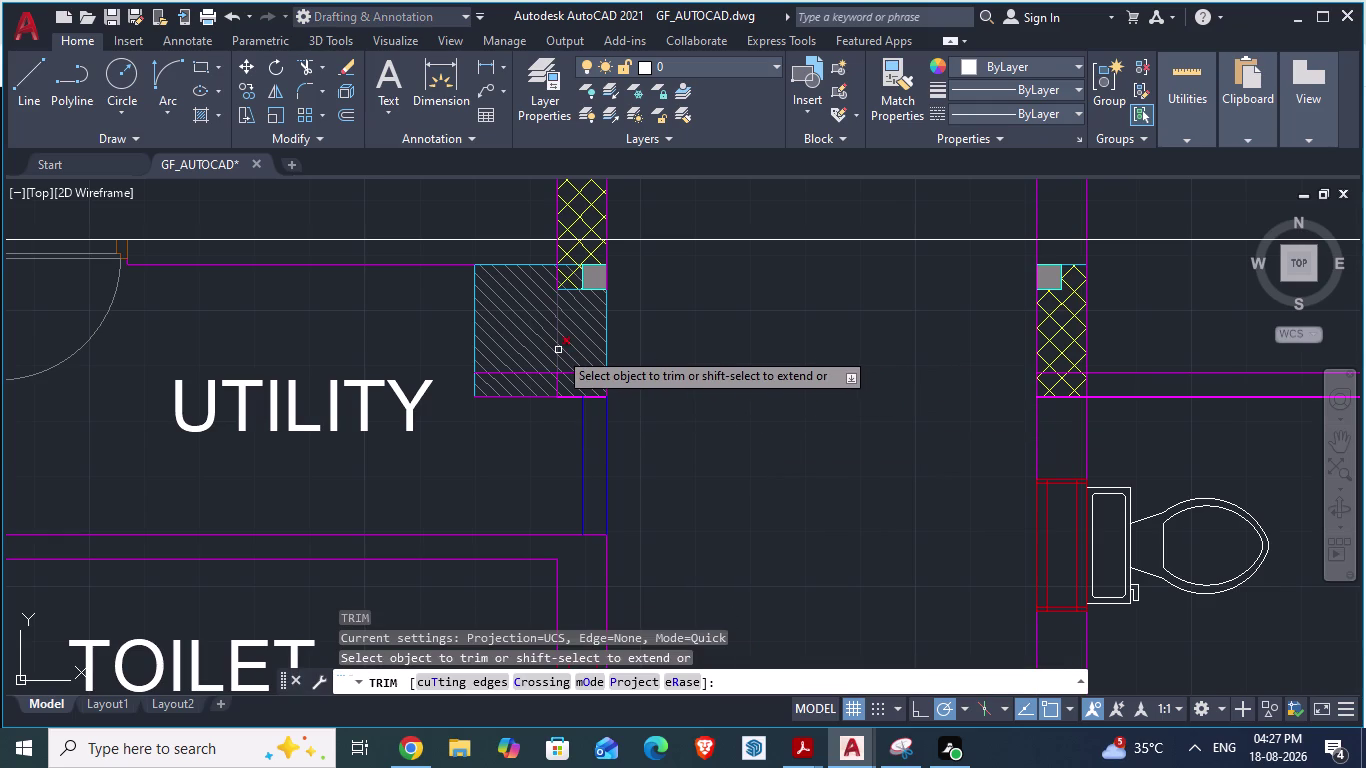
click(558, 350)
click(558, 384)
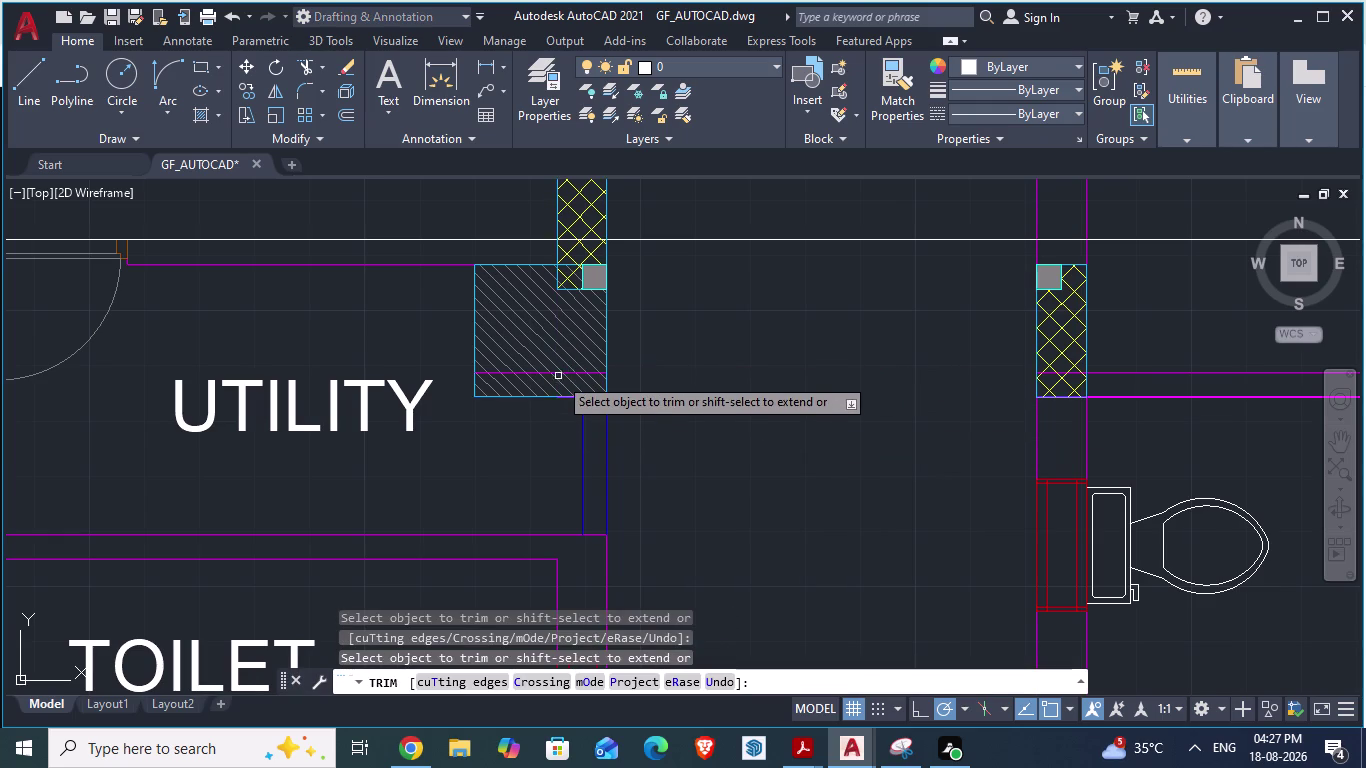
click(557, 373)
click(536, 372)
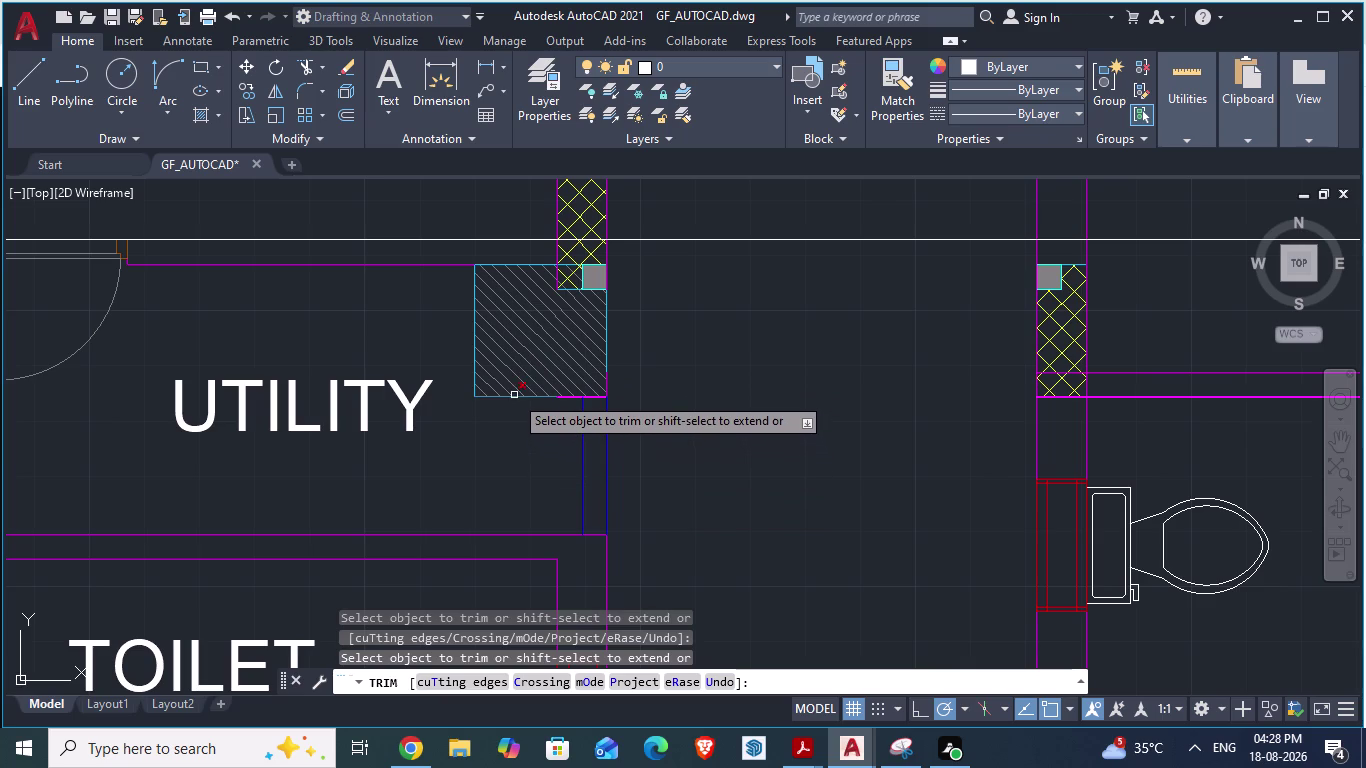
Trim the leftover lines along the column's bottom edge, then save the drawing.
click(514, 395)
click(568, 397)
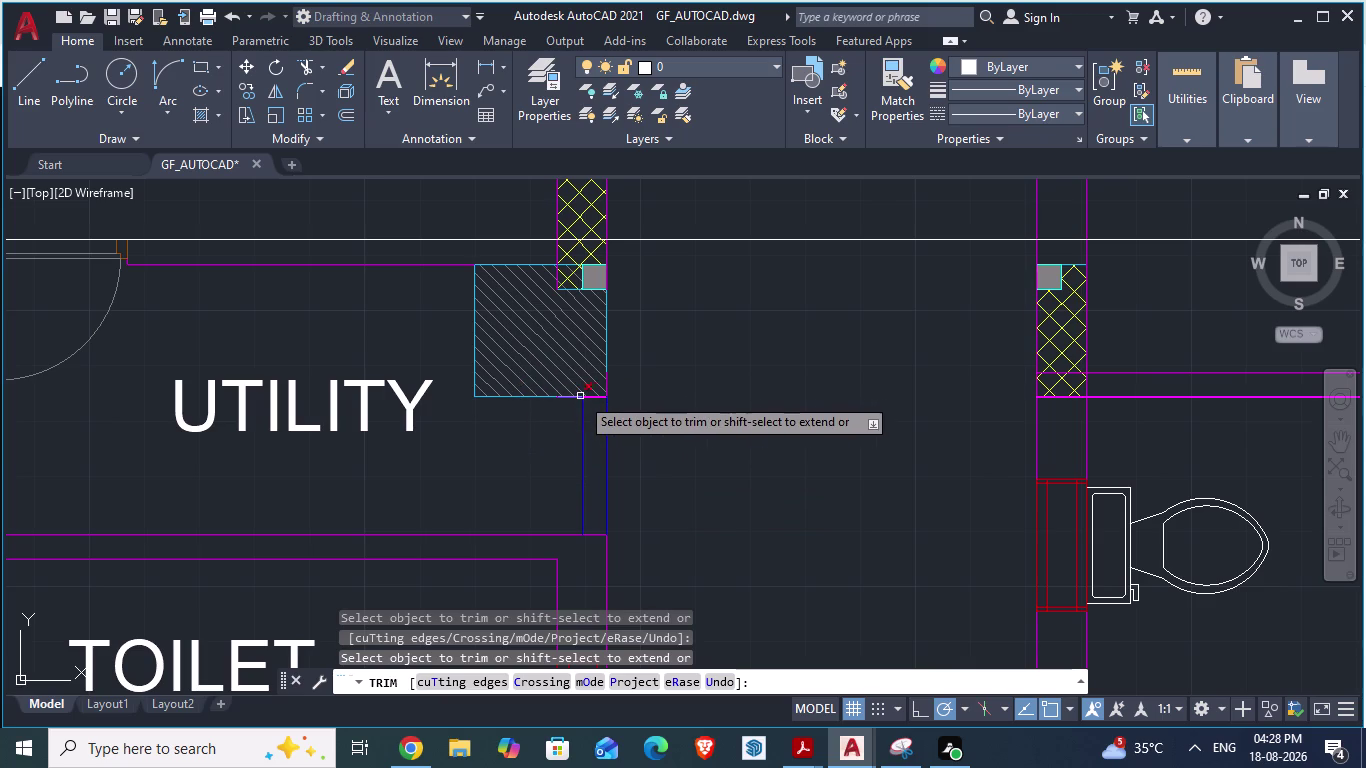
click(592, 397)
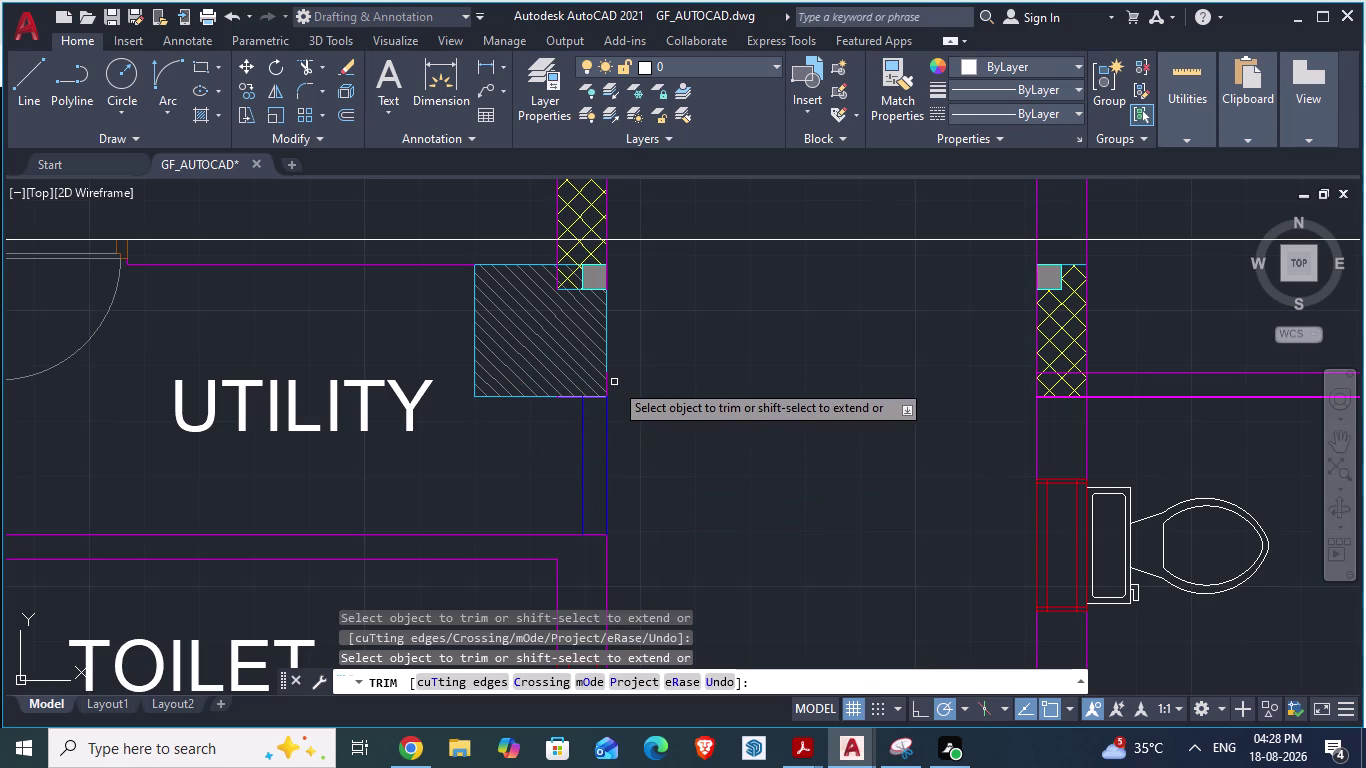
click(608, 382)
click(567, 398)
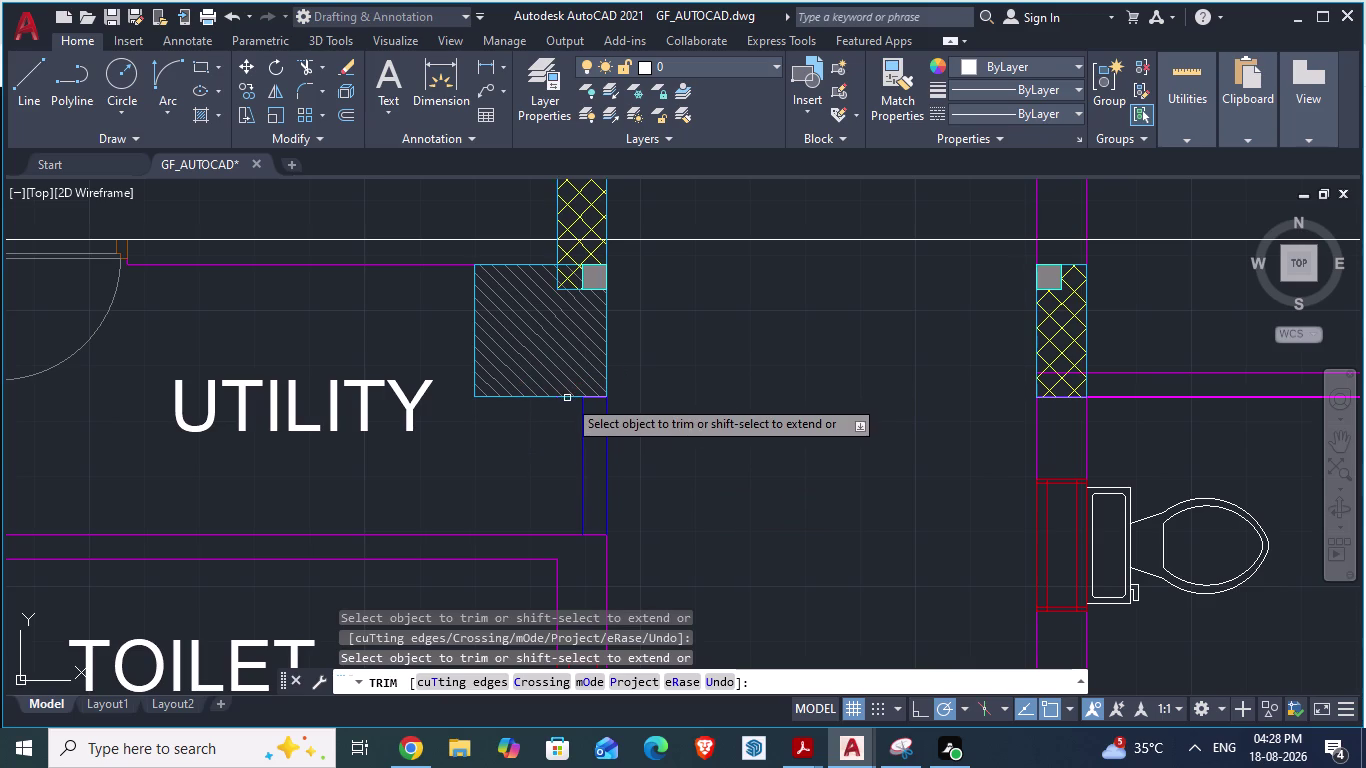
click(597, 396)
click(790, 459)
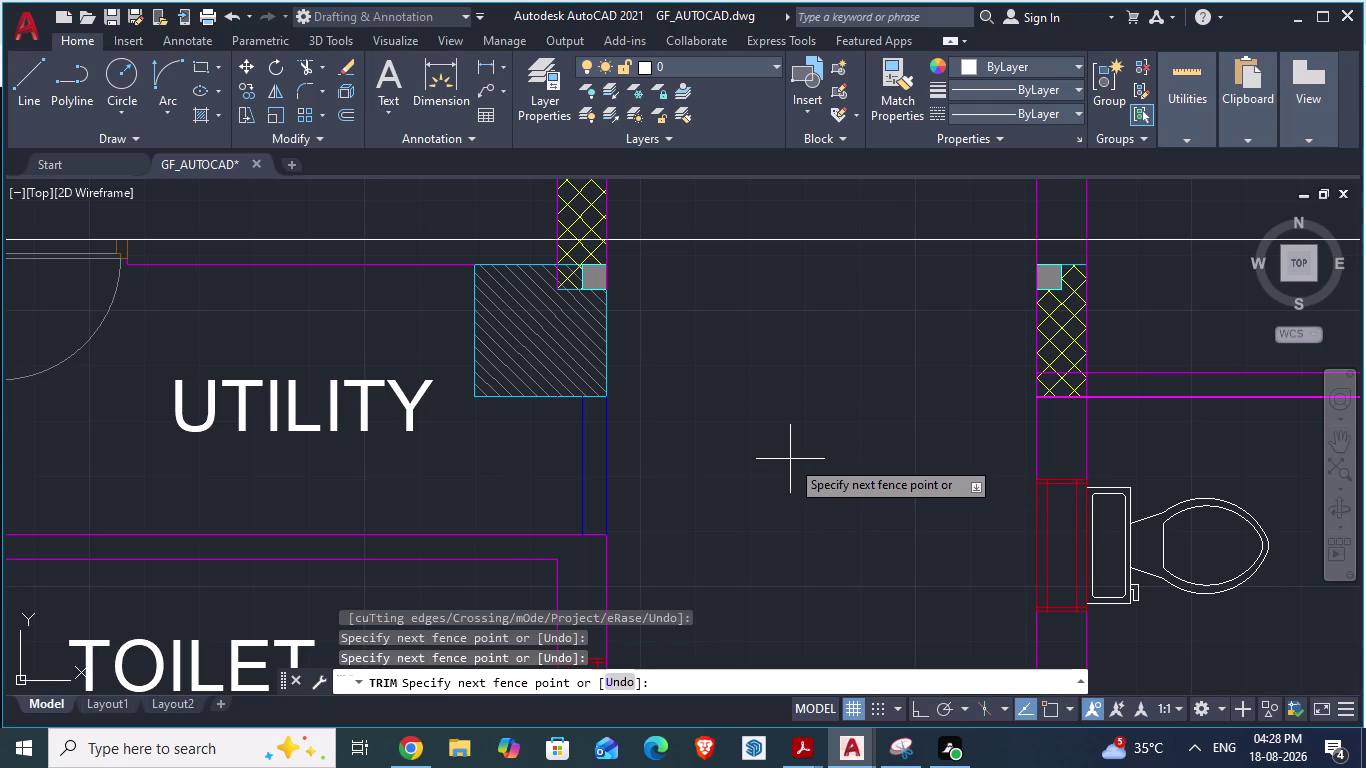
key(ctrl+s)
Zoom out over the whole ground-floor plan, then bring up the ARCH PLANS 900 SQ YRDS drawing.
scroll(down, 3)
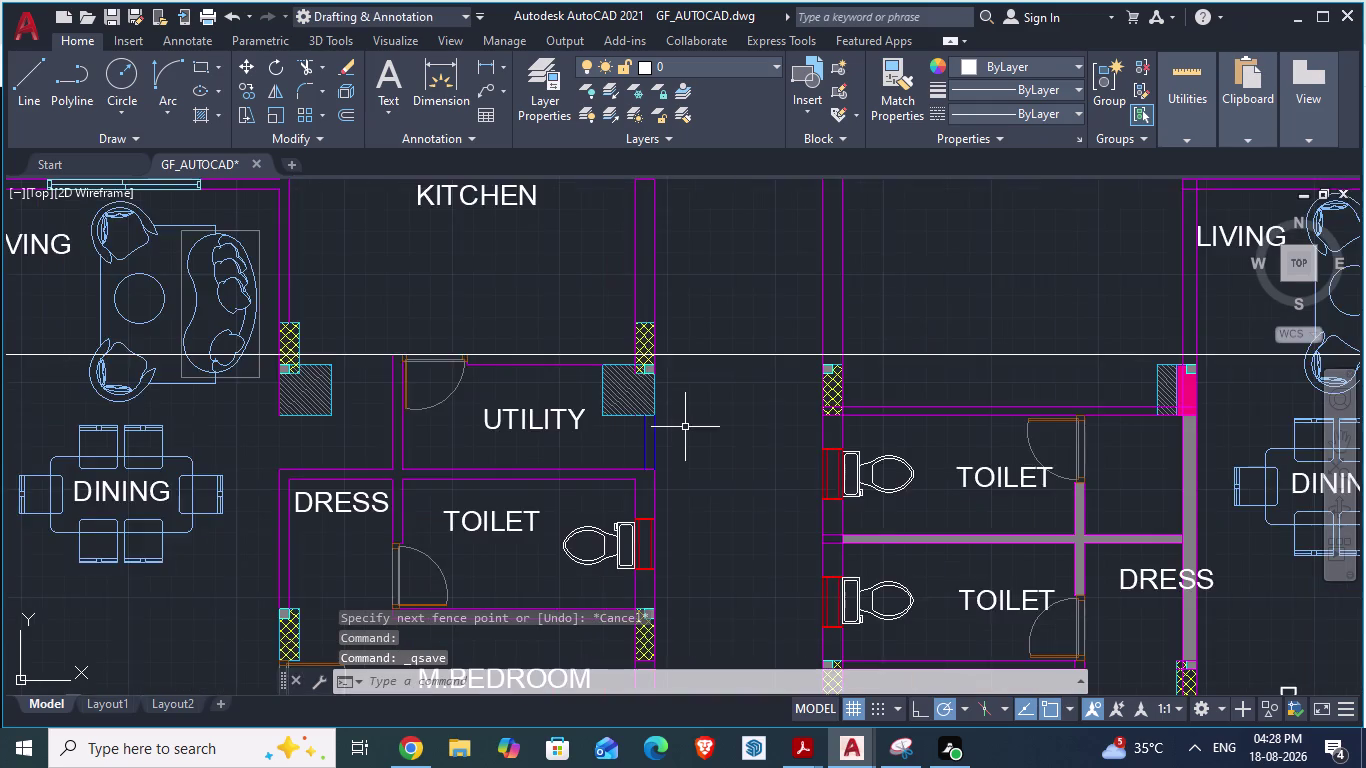
scroll(down, 3)
scroll(up, 3)
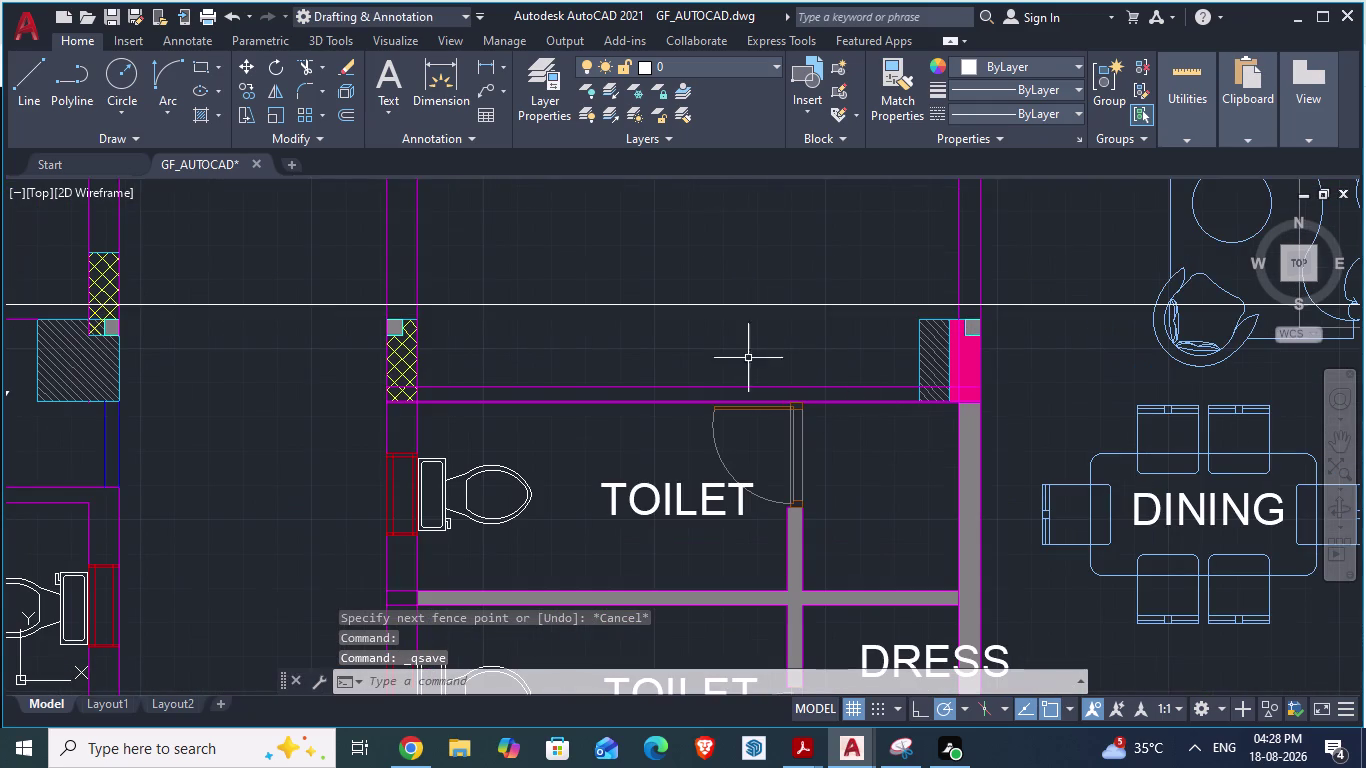
scroll(down, 3)
scroll(down, 3)
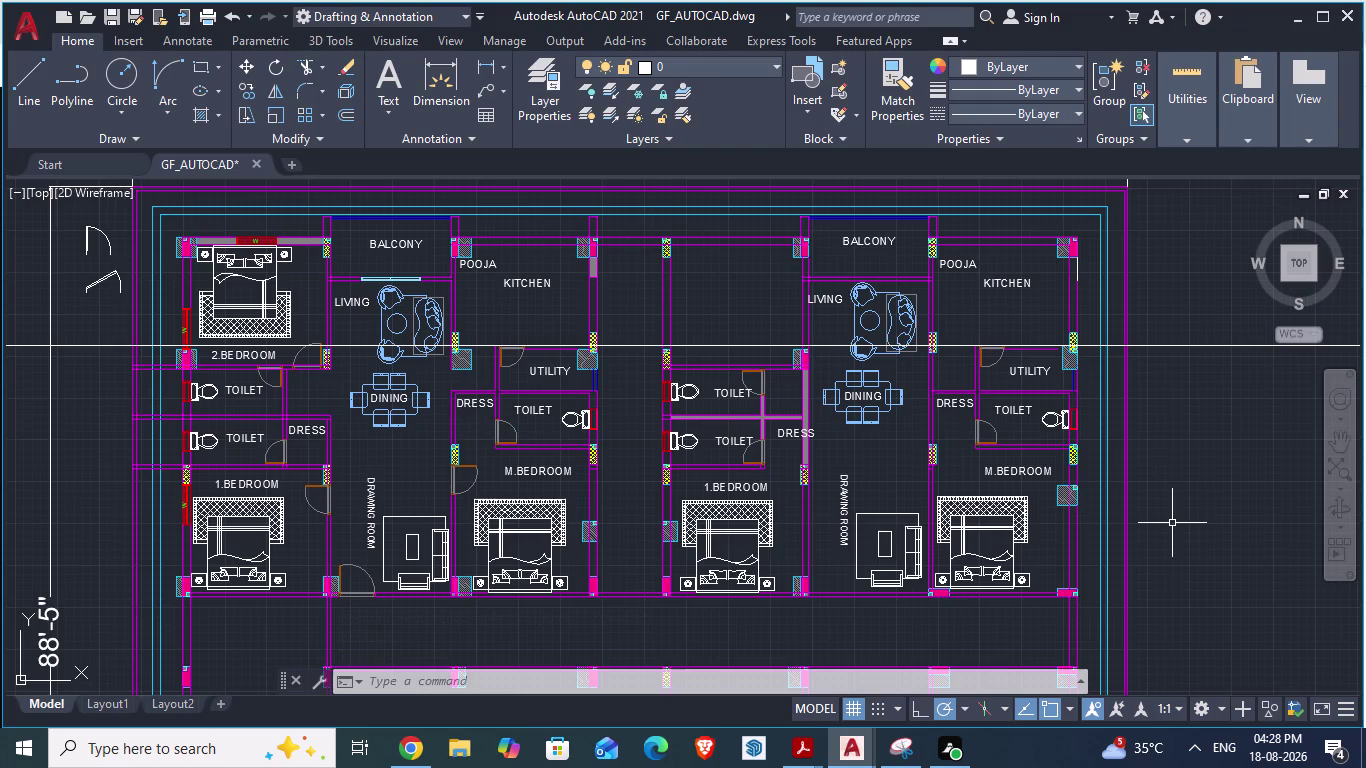
key(alt+Tab)
scroll(down, 3)
scroll(down, 3)
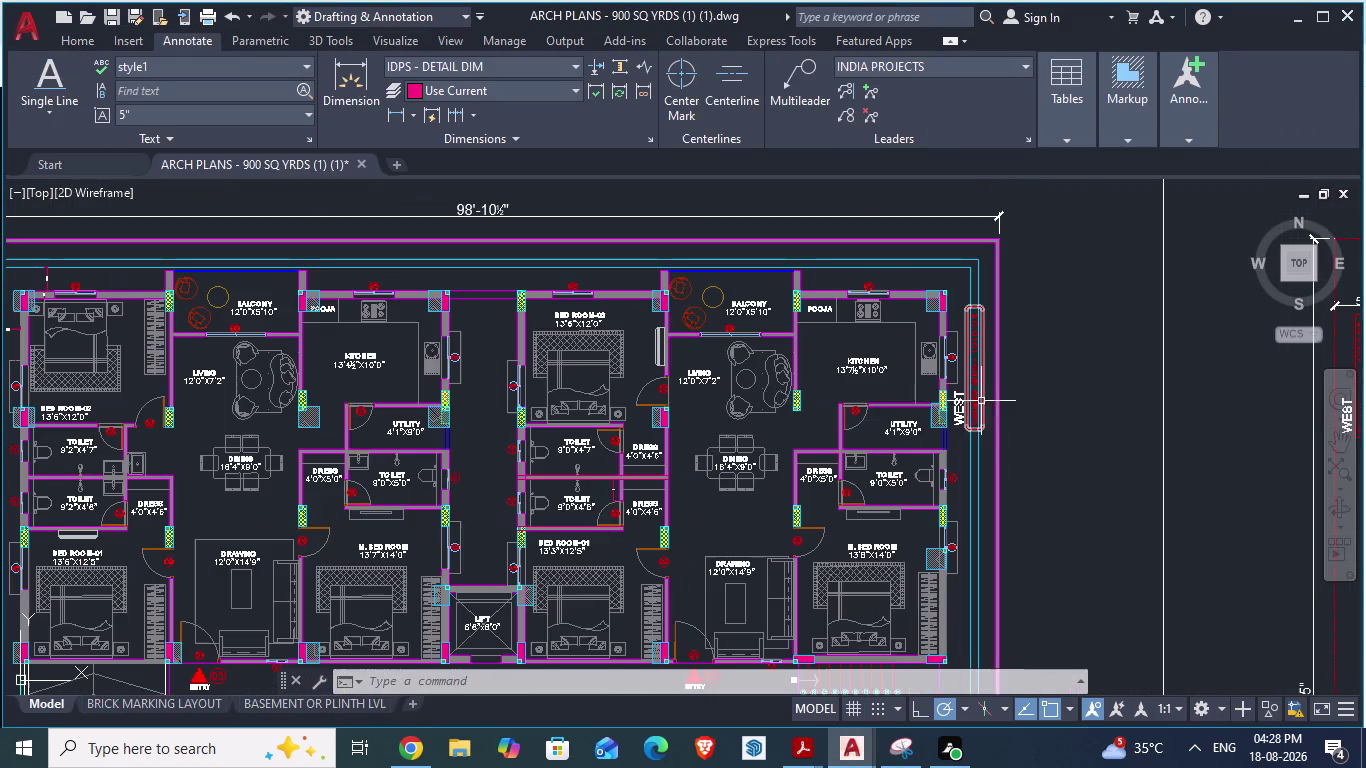
scroll(down, 3)
scroll(up, 3)
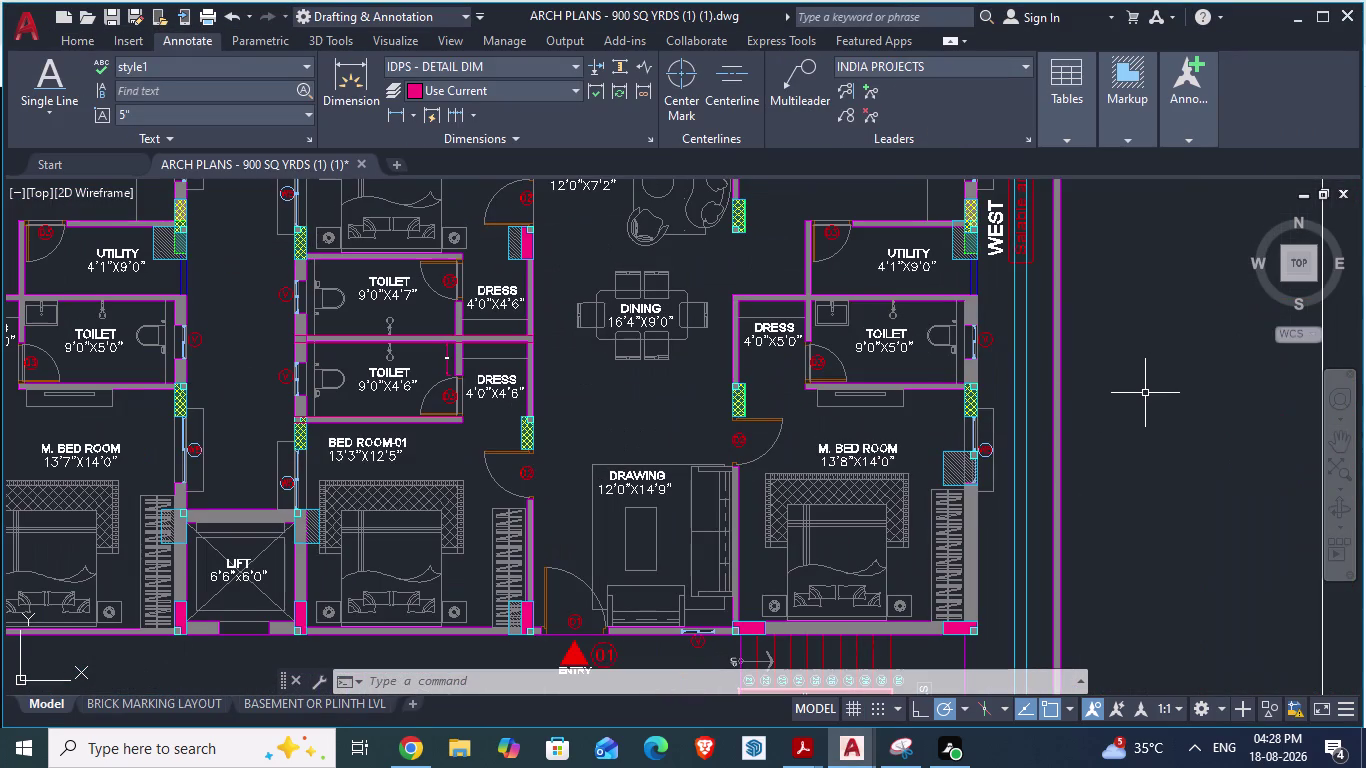
scroll(down, 3)
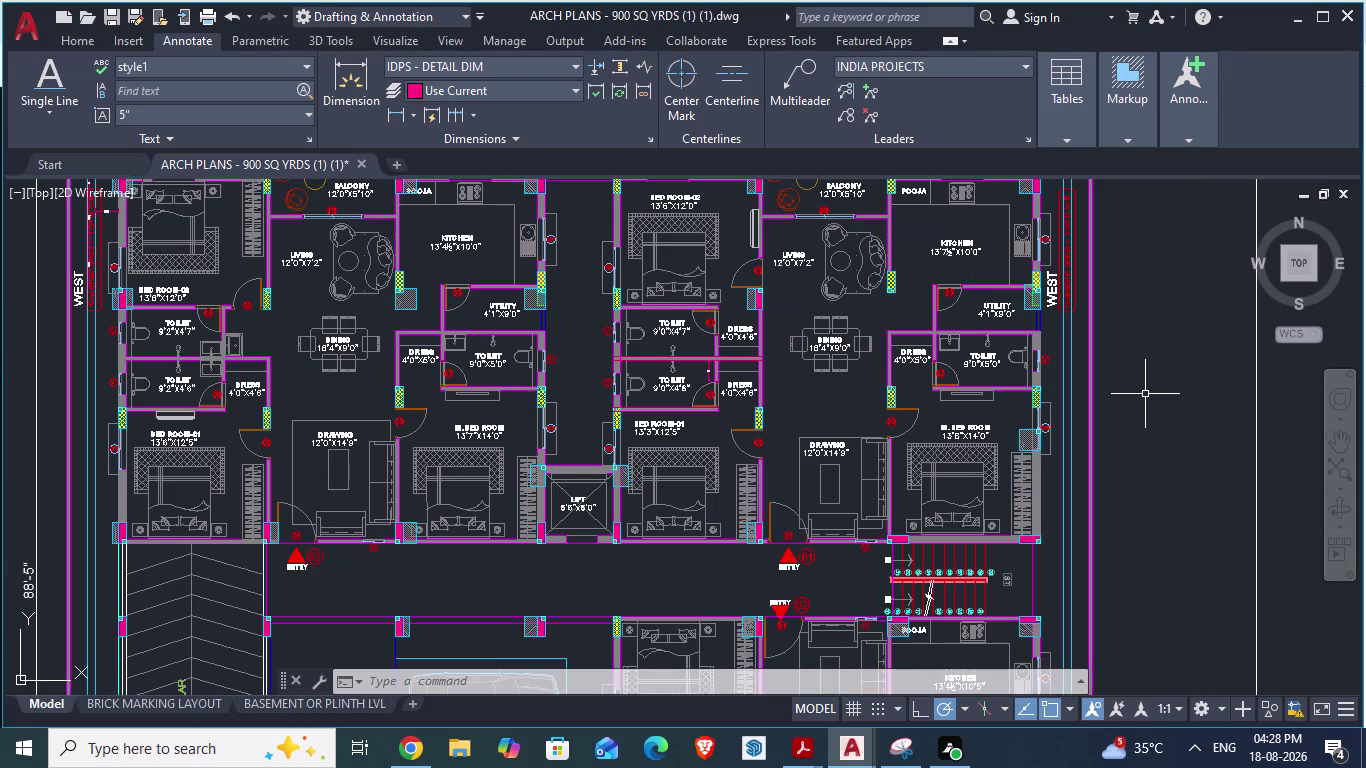
key(alt+Tab)
scroll(down, 3)
scroll(up, 3)
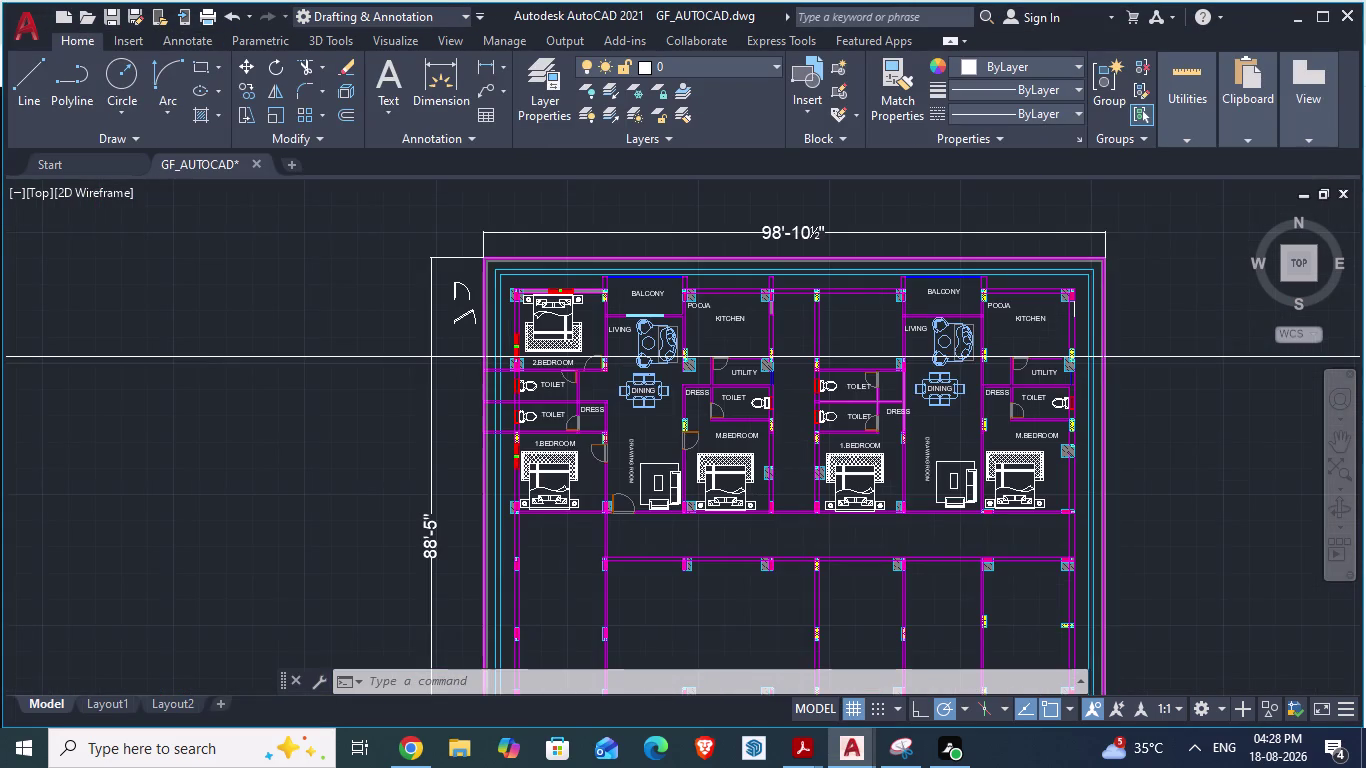
scroll(up, 3)
key(alt+Tab)
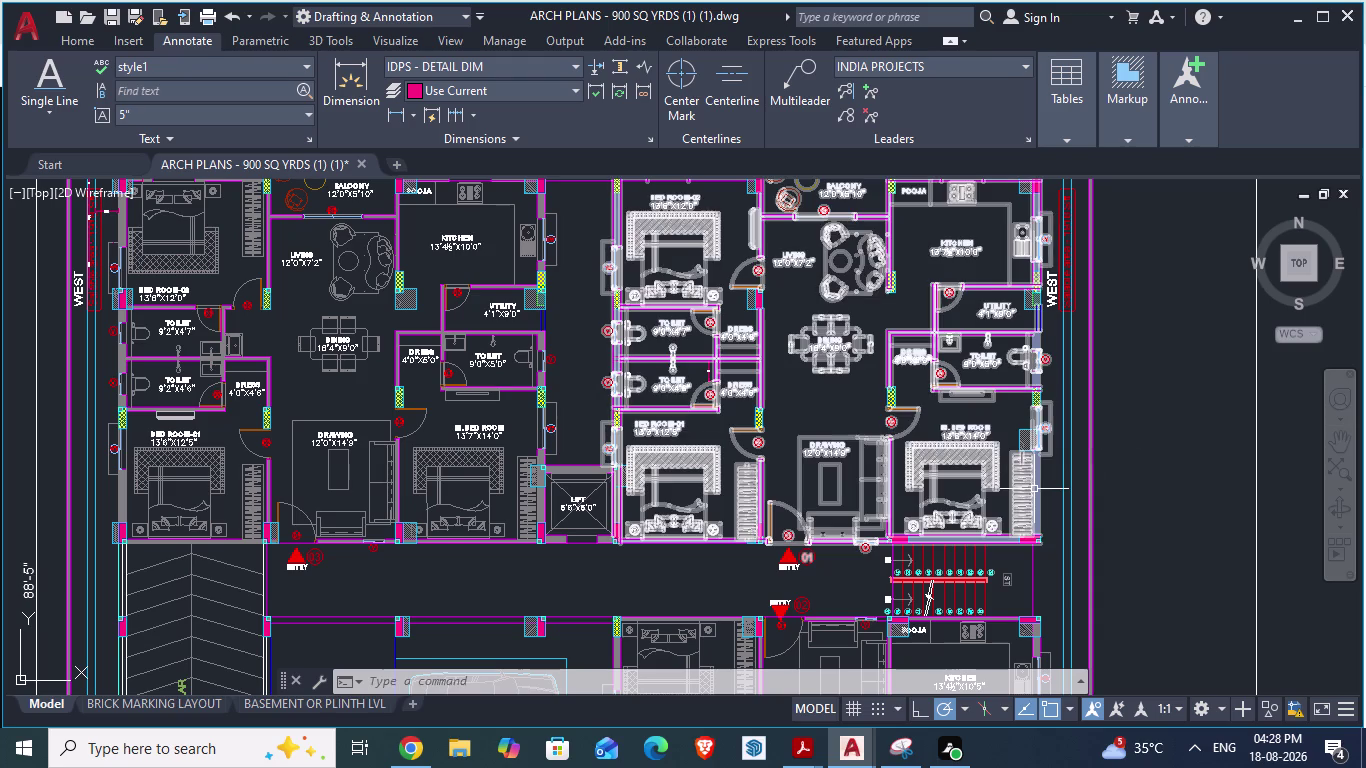
scroll(down, 3)
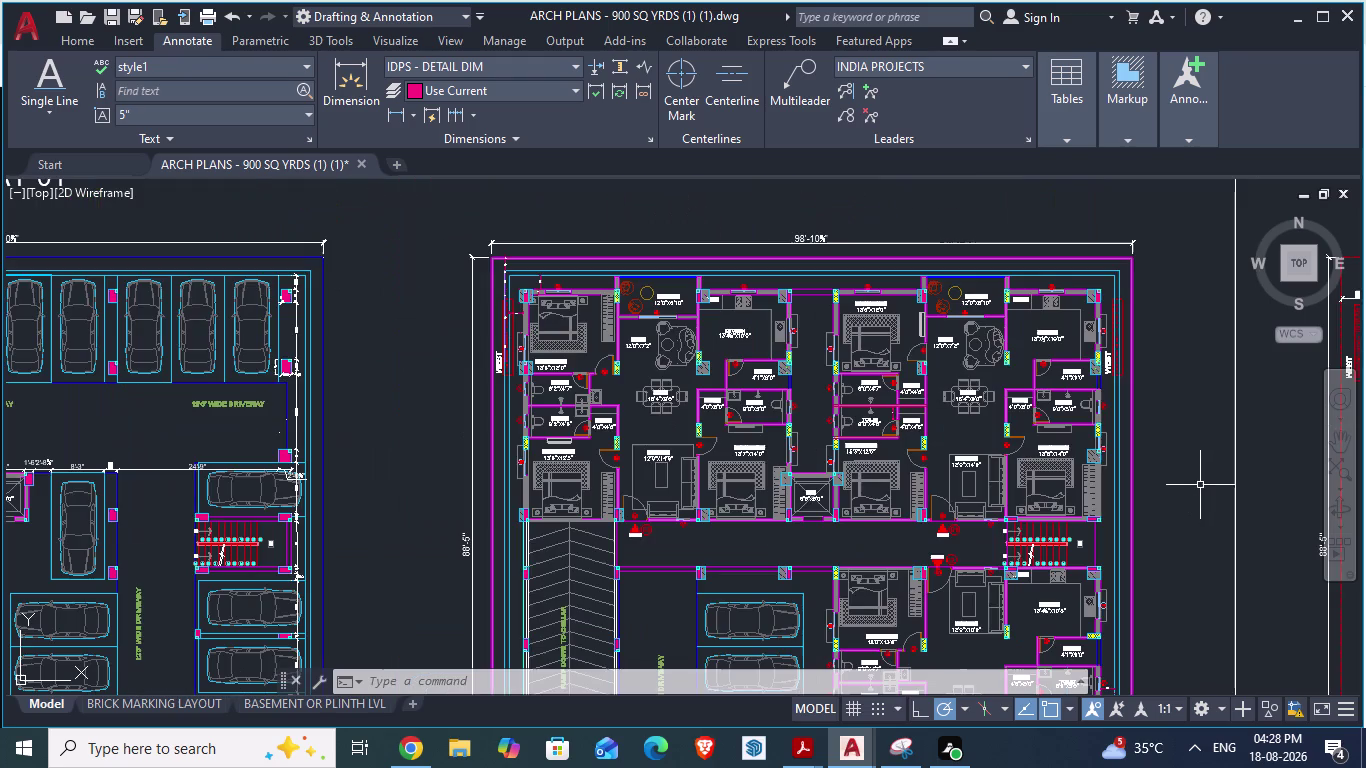
scroll(up, 3)
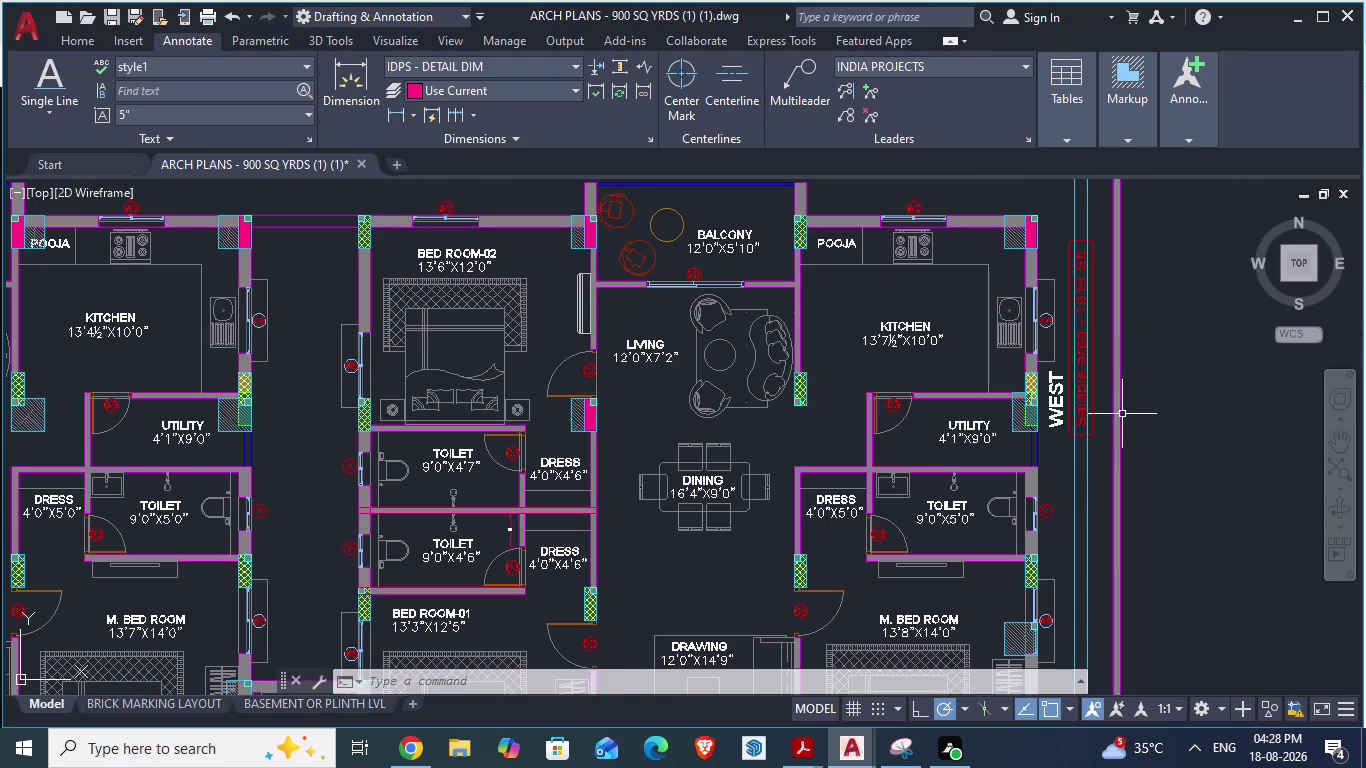
scroll(up, 3)
scroll(down, 3)
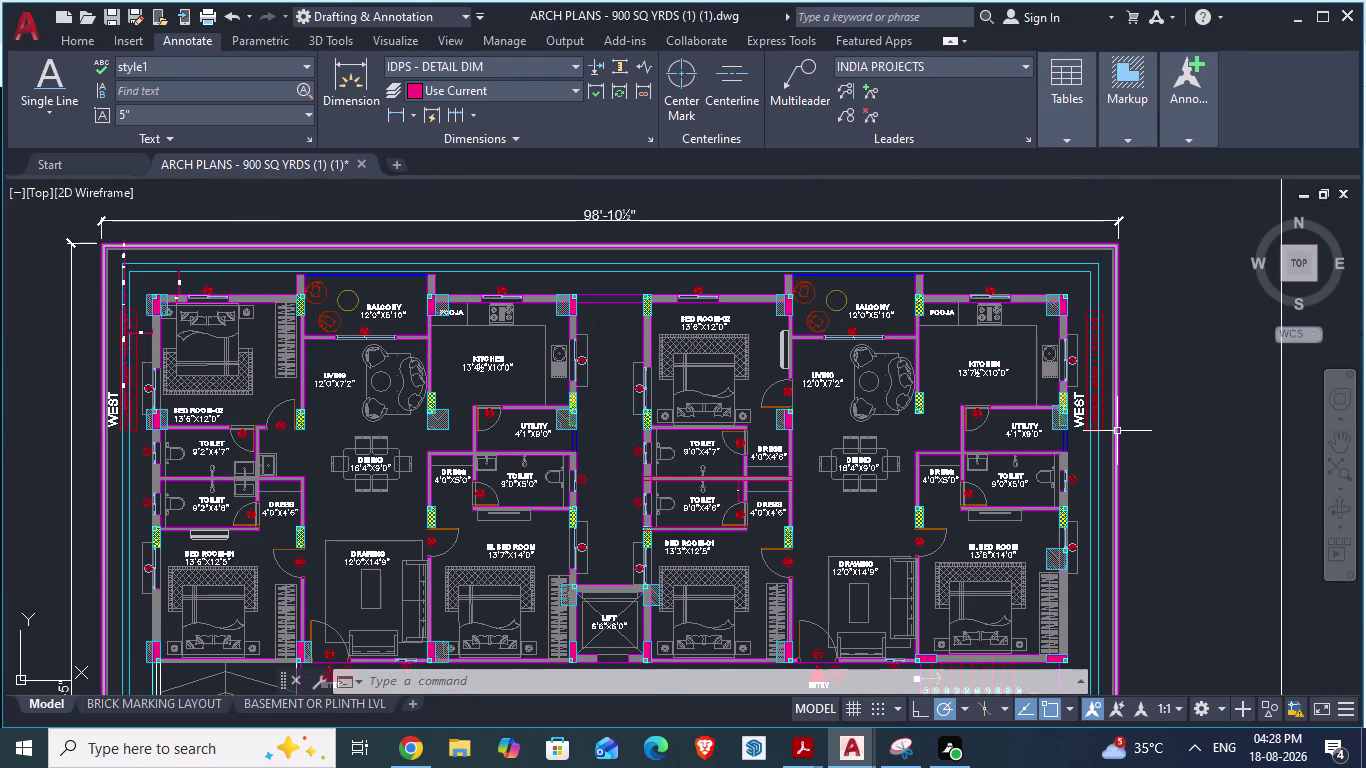
scroll(down, 3)
scroll(down, 3)
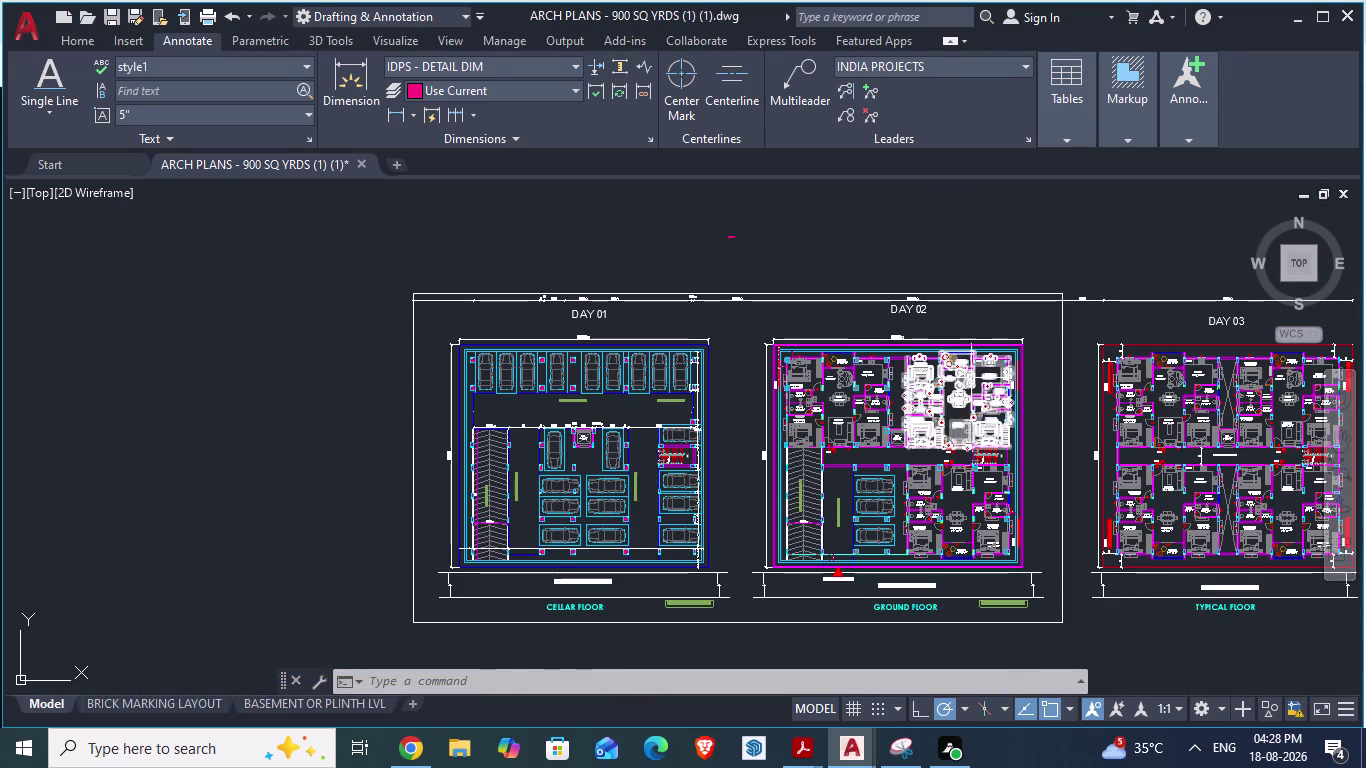
scroll(up, 3)
scroll(down, 3)
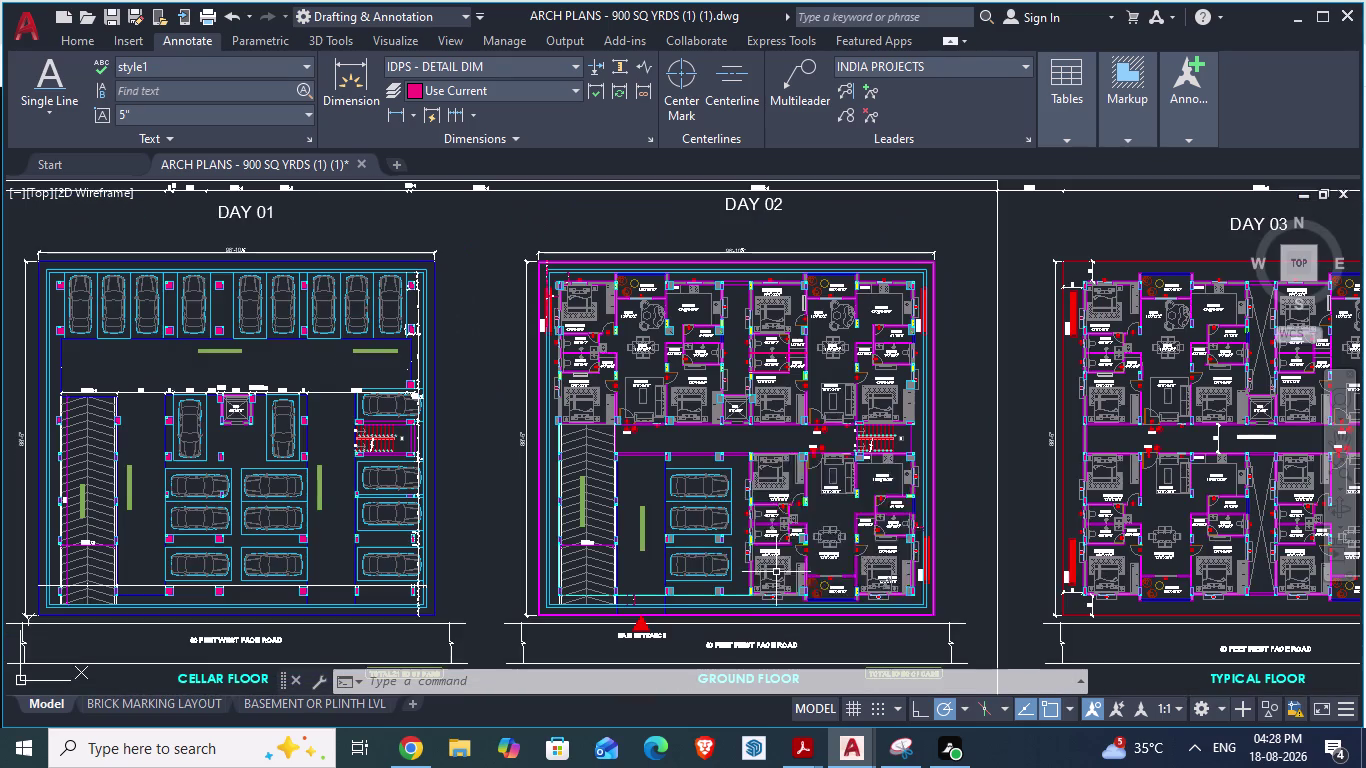
scroll(down, 3)
scroll(up, 3)
scroll(up, 3)
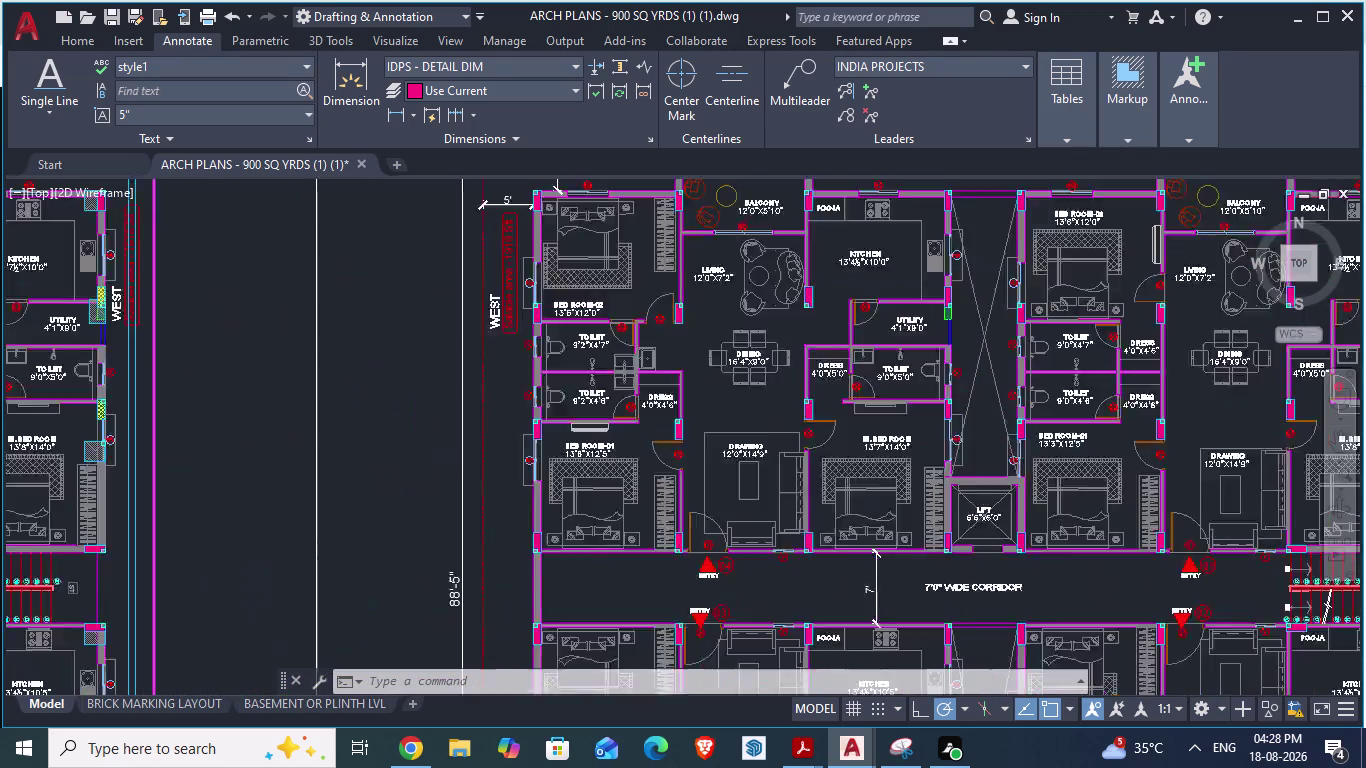
scroll(down, 3)
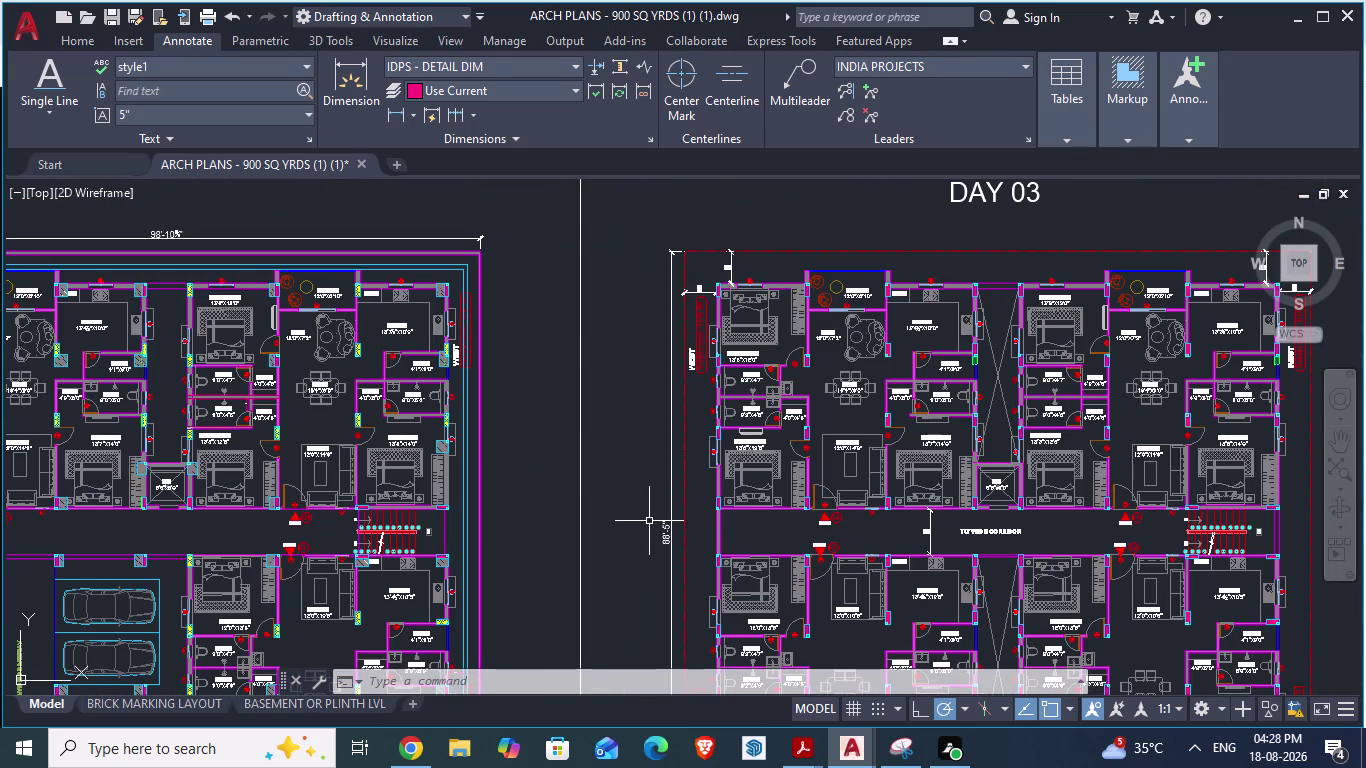